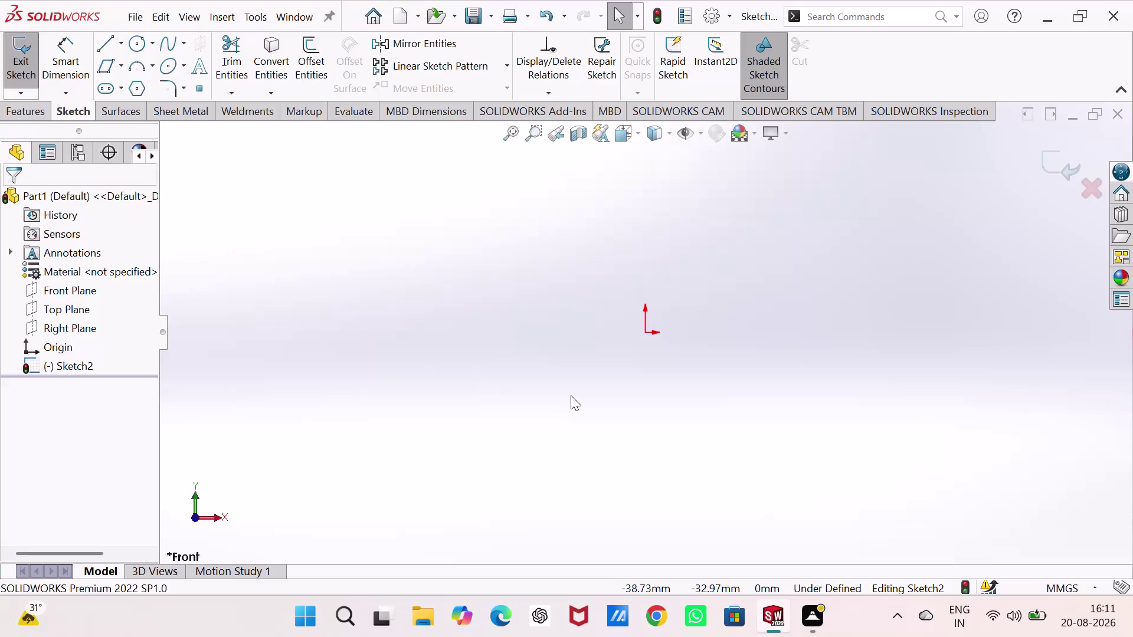
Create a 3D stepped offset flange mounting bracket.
Remove the earlier sketch's rectangles and lines from the part.
key(ctrl+z)
key(ctrl+z)
key(ctrl+z)
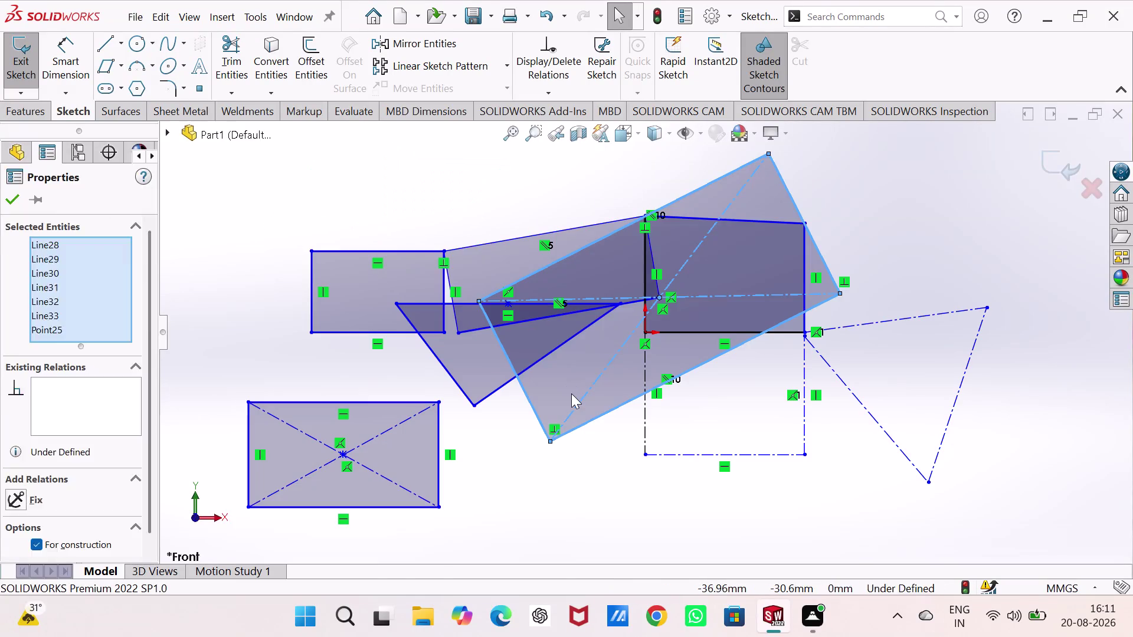
key(ctrl+z)
key(ctrl+z)
key(ctrl+z)
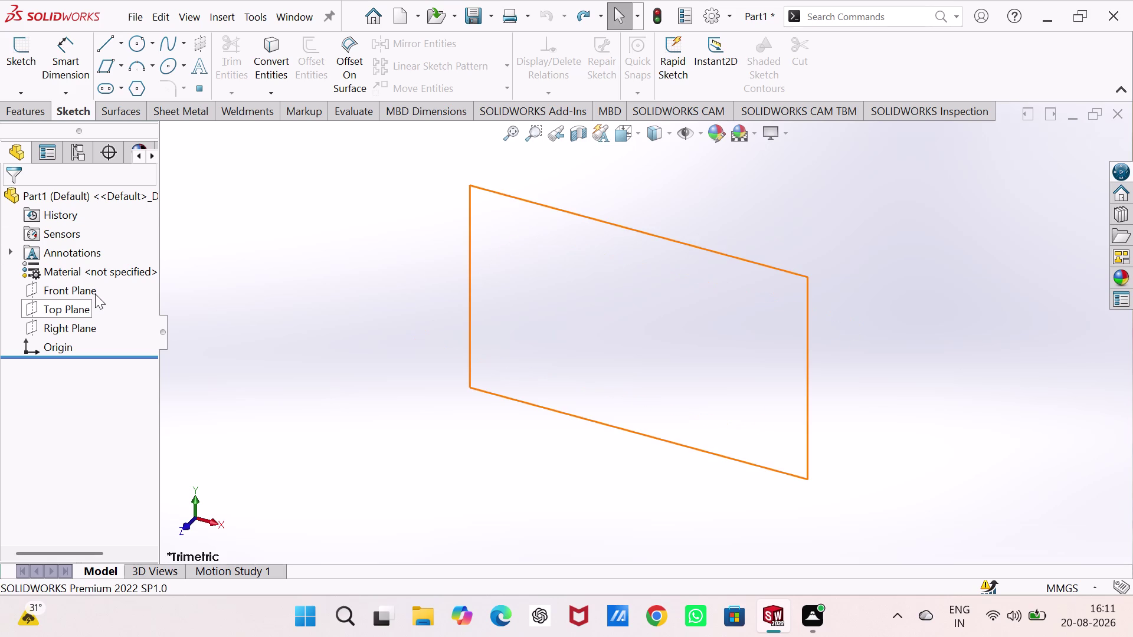
Create Sketch3 on the Right Plane and switch to straight-line drawing.
click(56, 323)
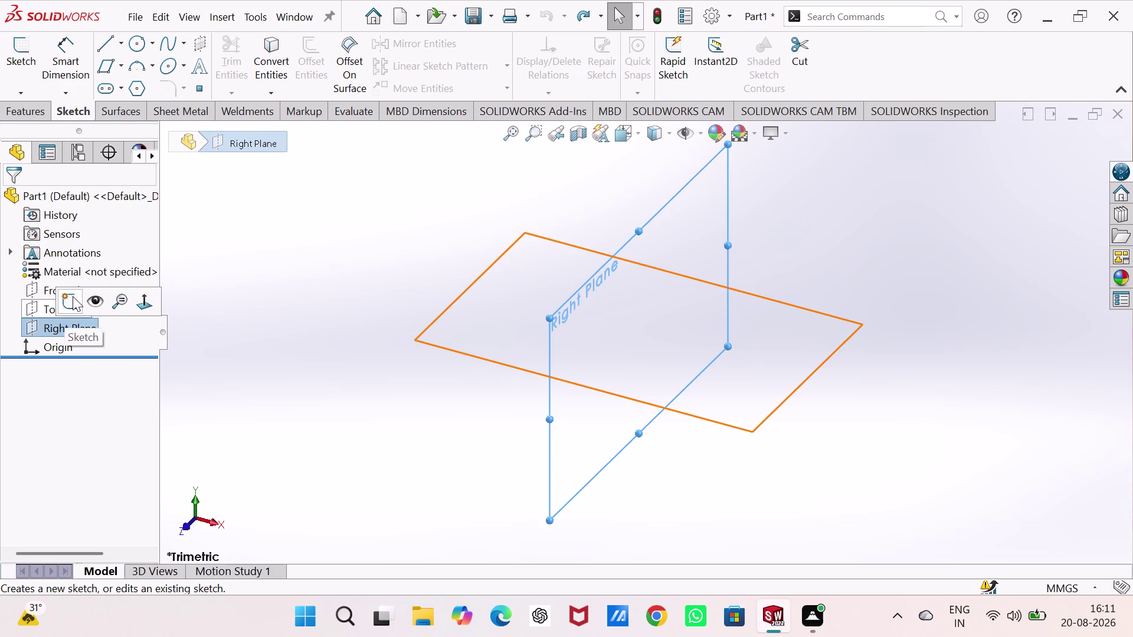
click(68, 304)
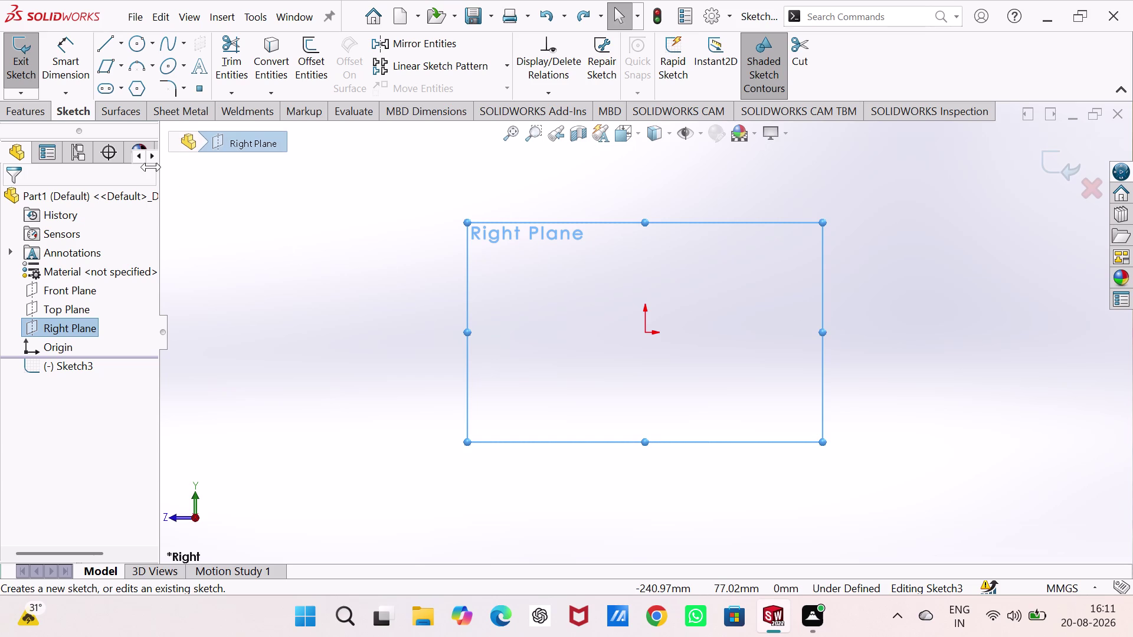
click(105, 40)
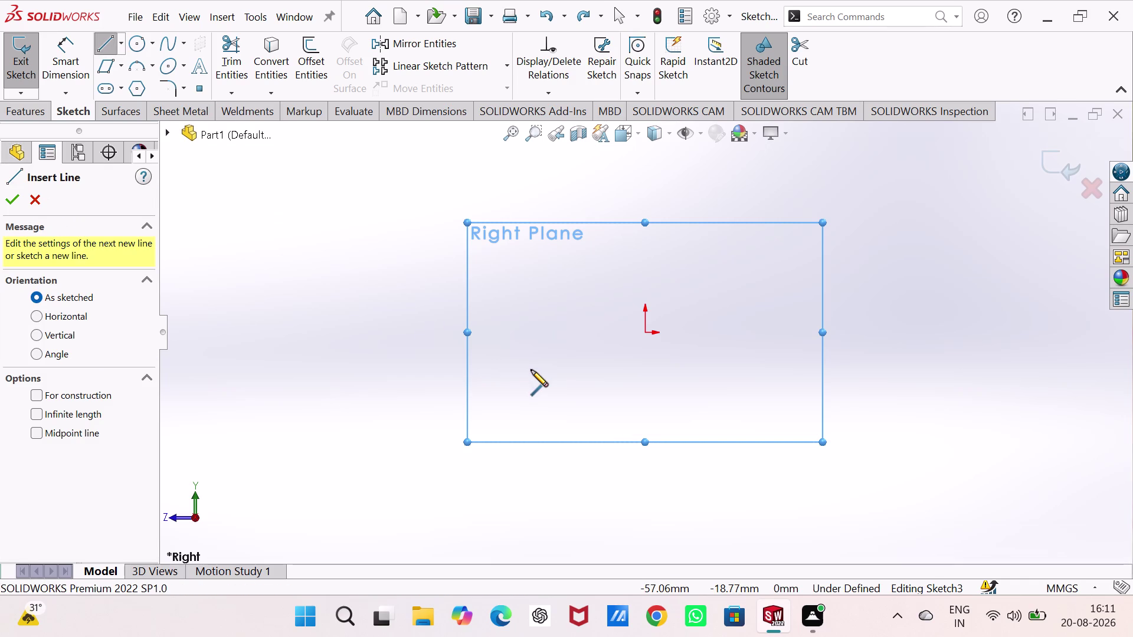
Draw the bottom edge, sloped edge, step, first rise, ledge and notch from the origin.
click(645, 330)
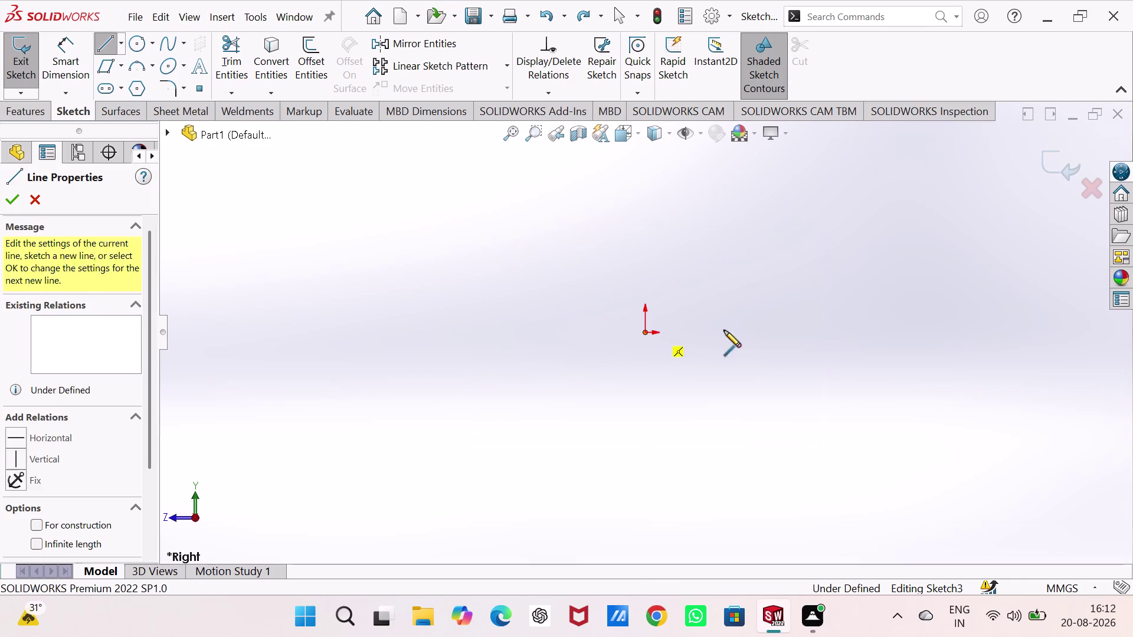
click(765, 330)
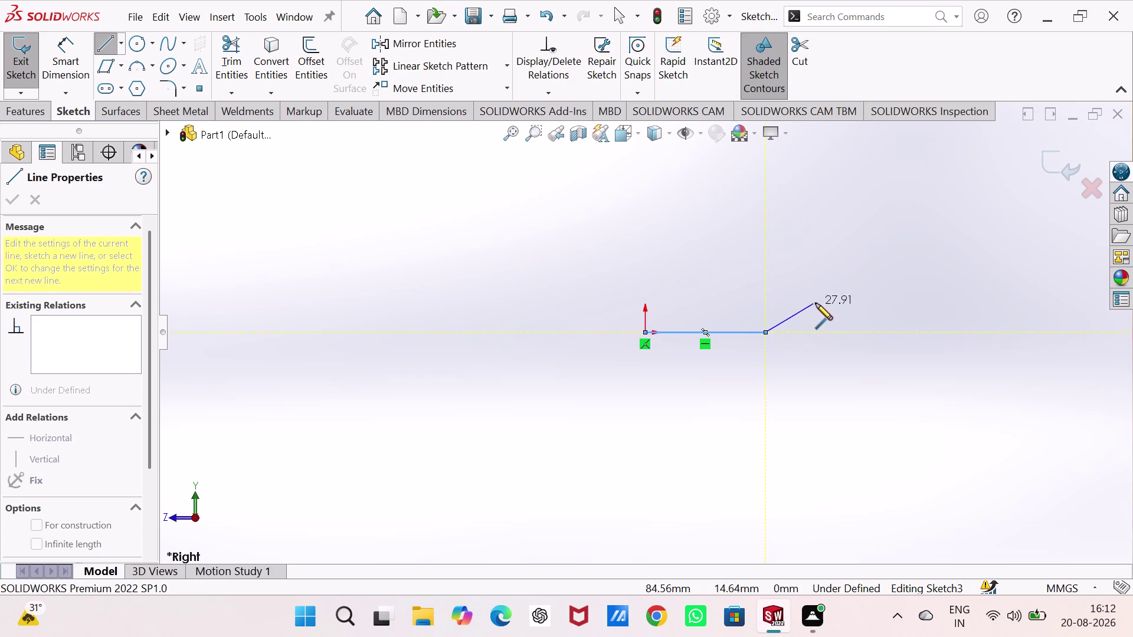
click(847, 300)
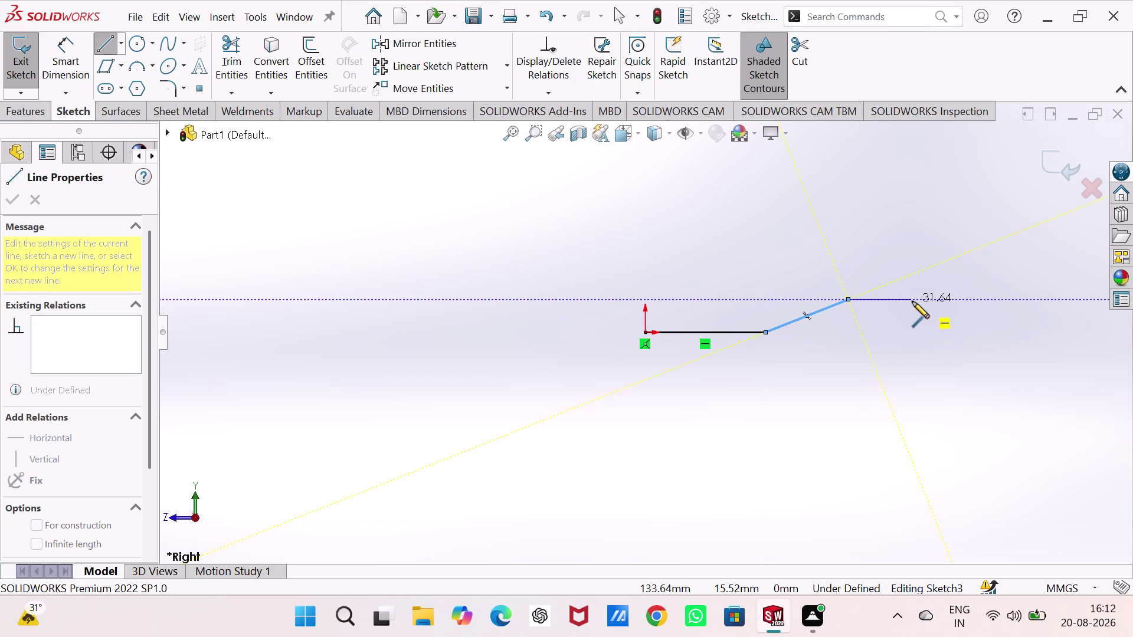
click(912, 302)
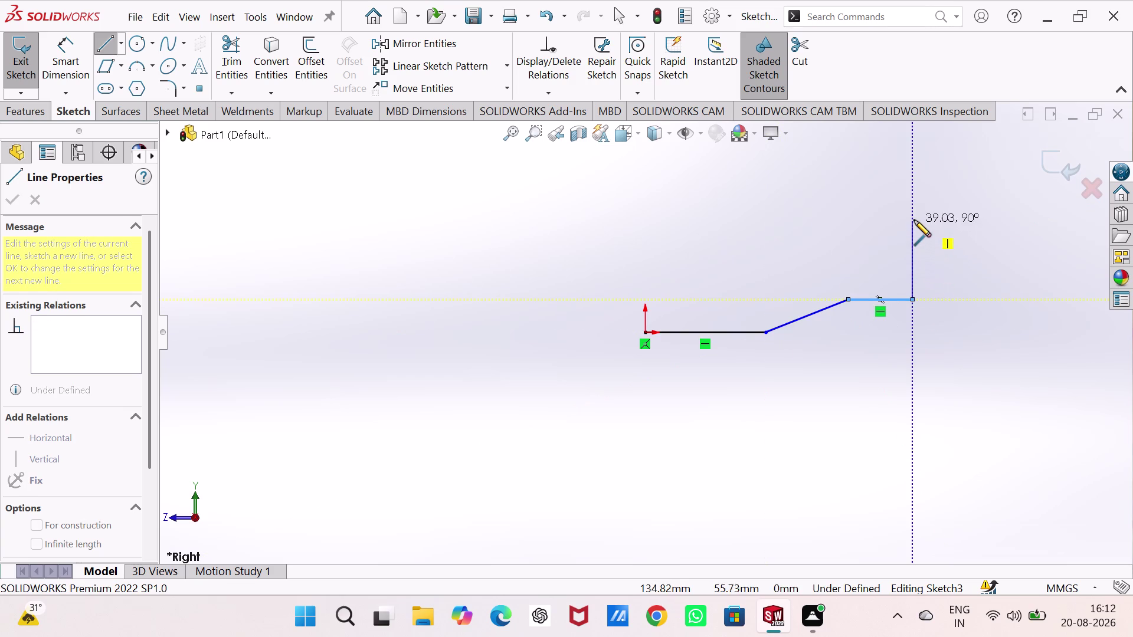
click(913, 220)
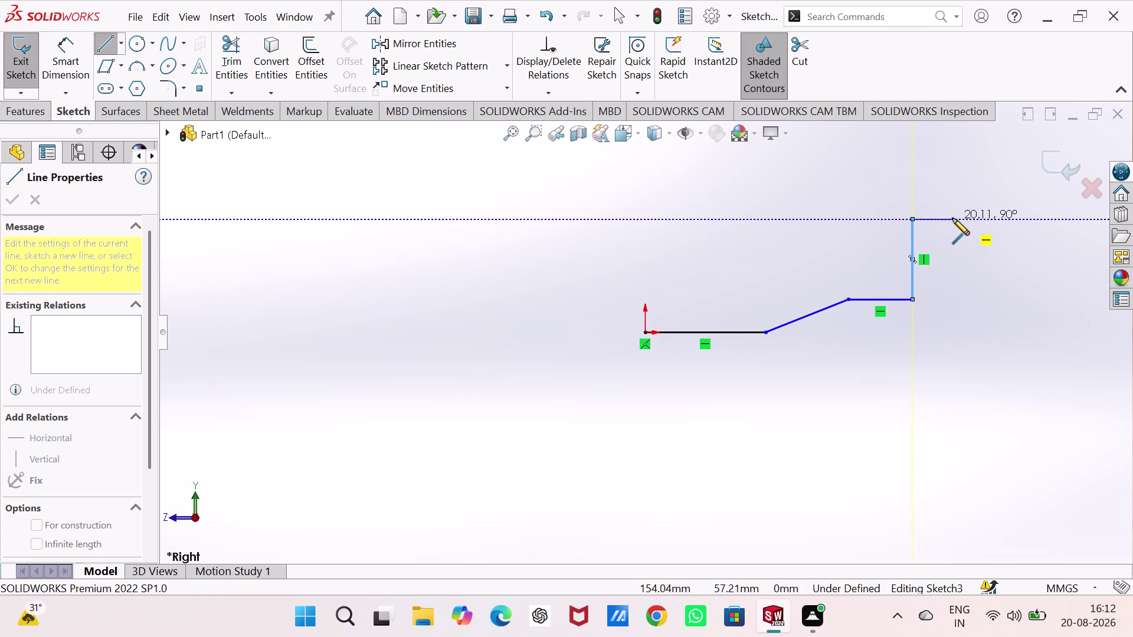
click(952, 219)
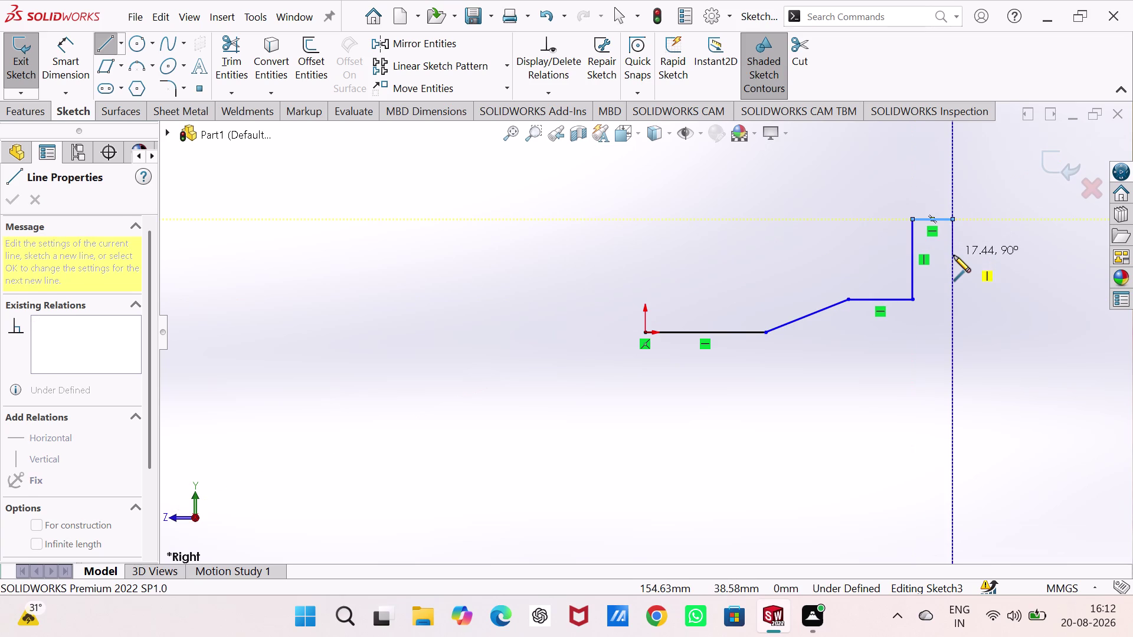
click(954, 256)
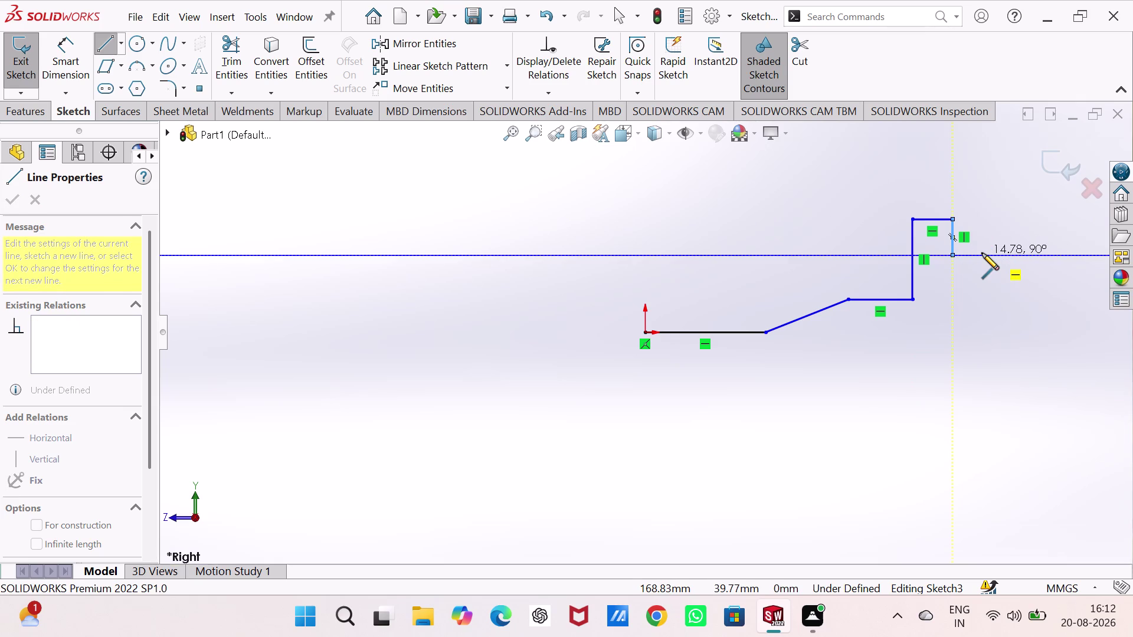
click(982, 253)
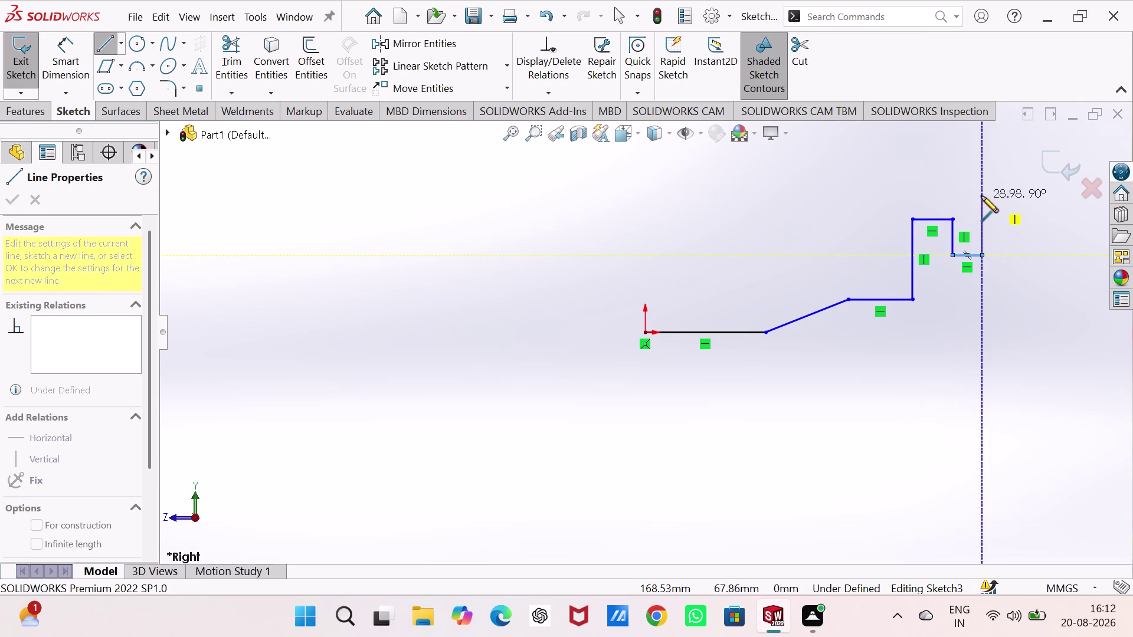
Draw the tall right edge, top edge, downward edge and middle edge, closing at the origin.
click(983, 143)
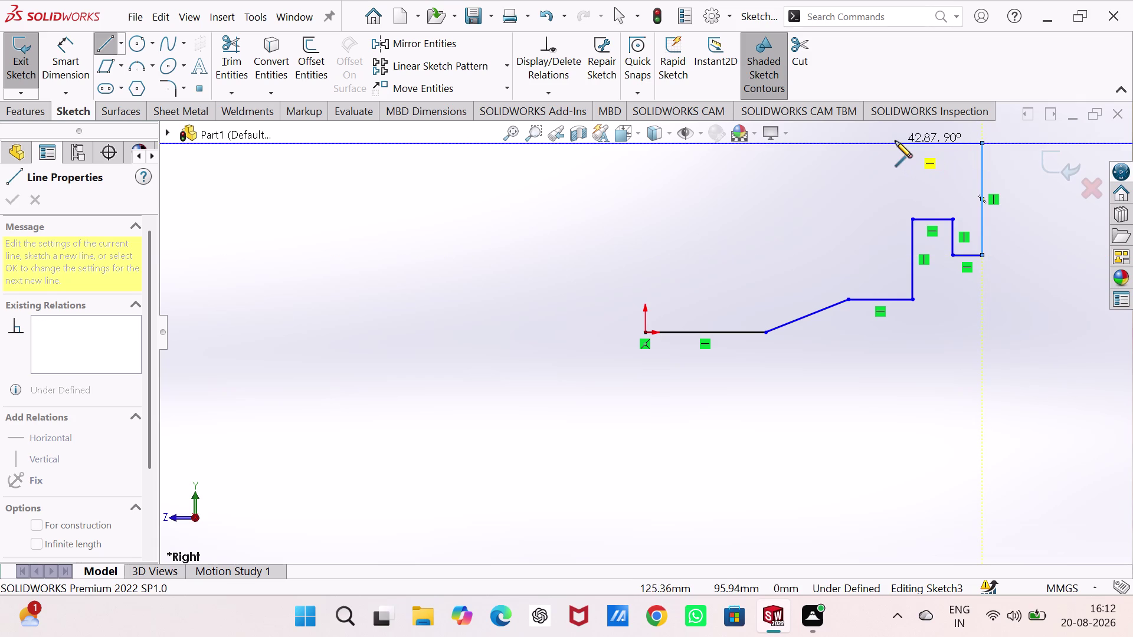
click(866, 141)
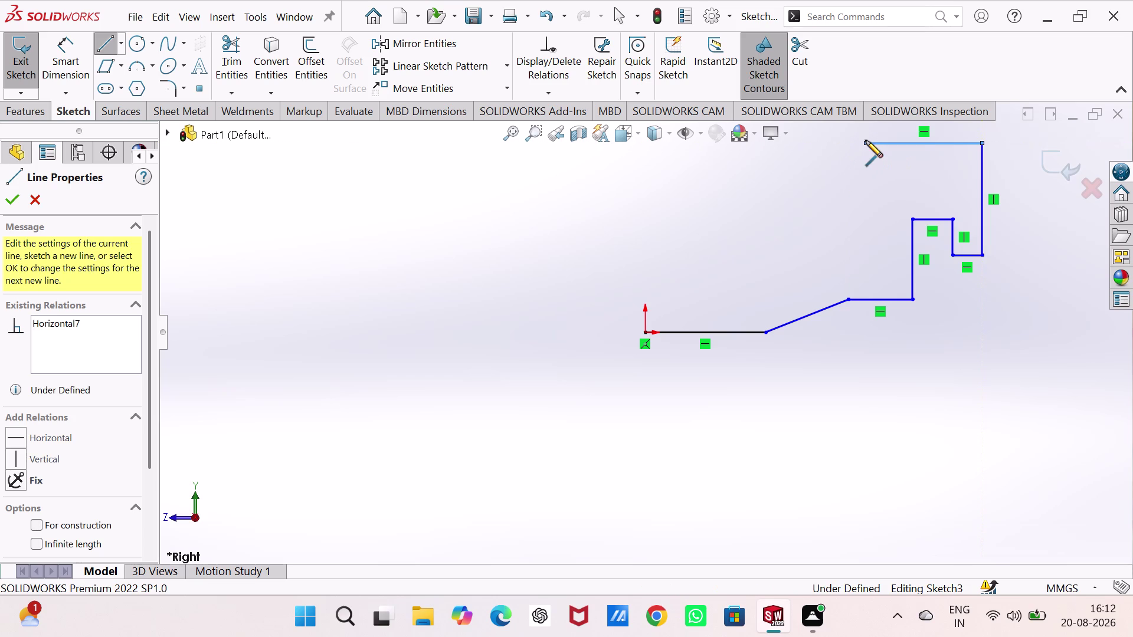
click(867, 243)
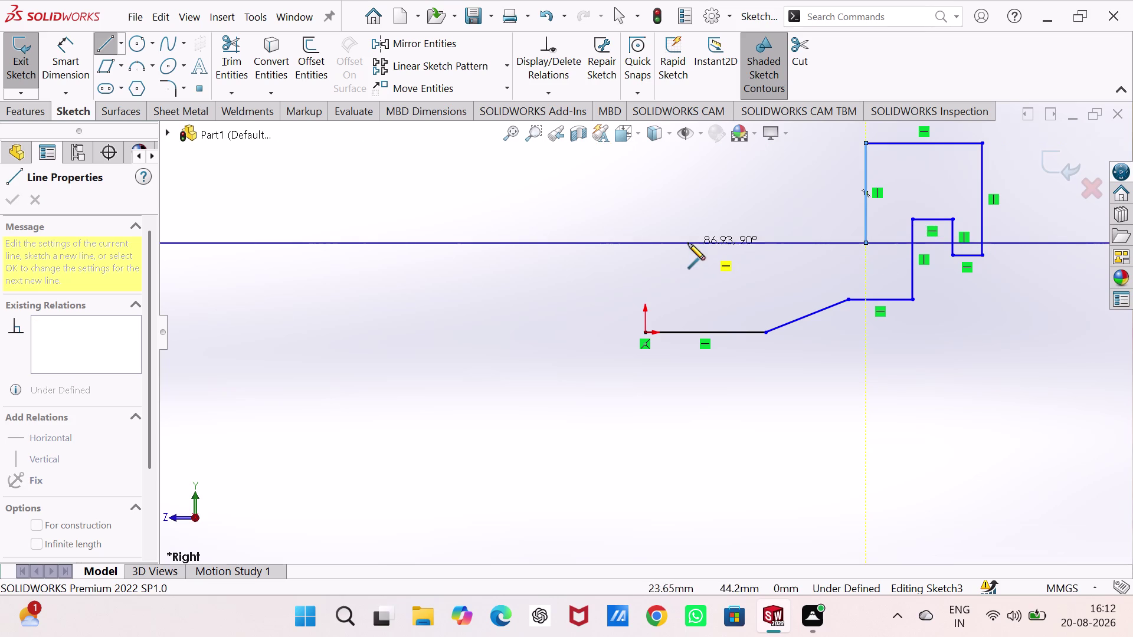
click(644, 242)
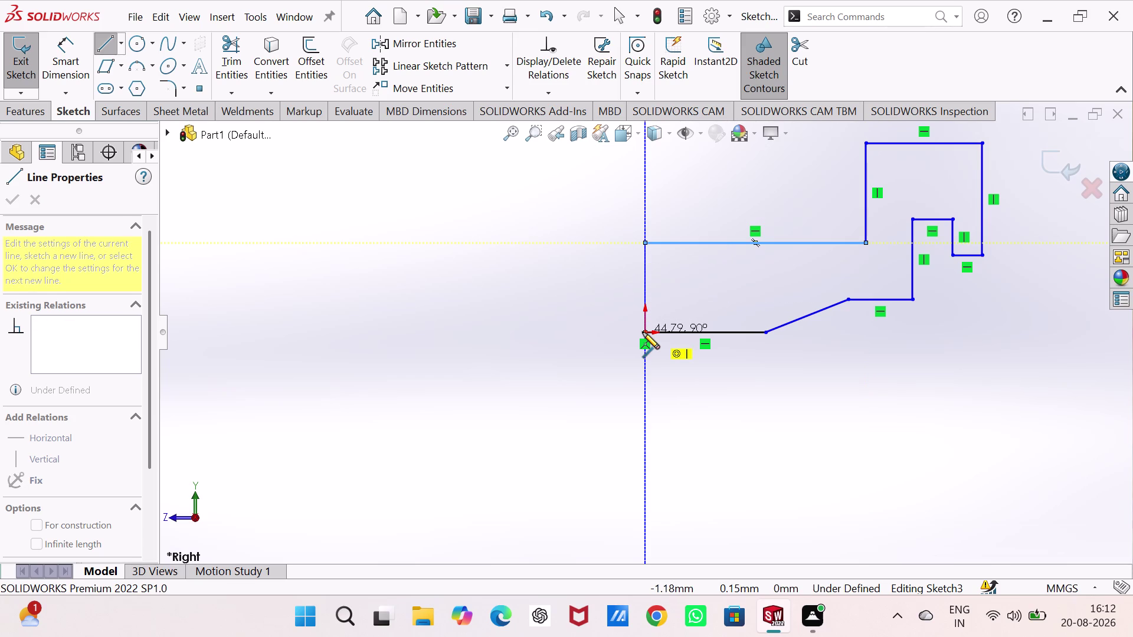
click(643, 332)
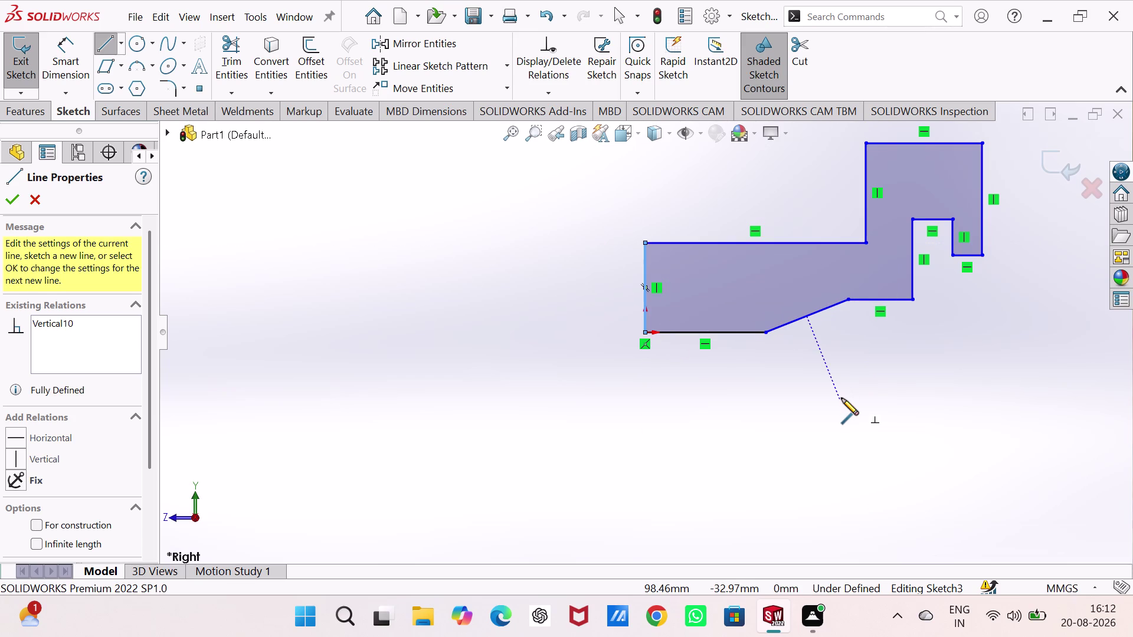
key(Escape)
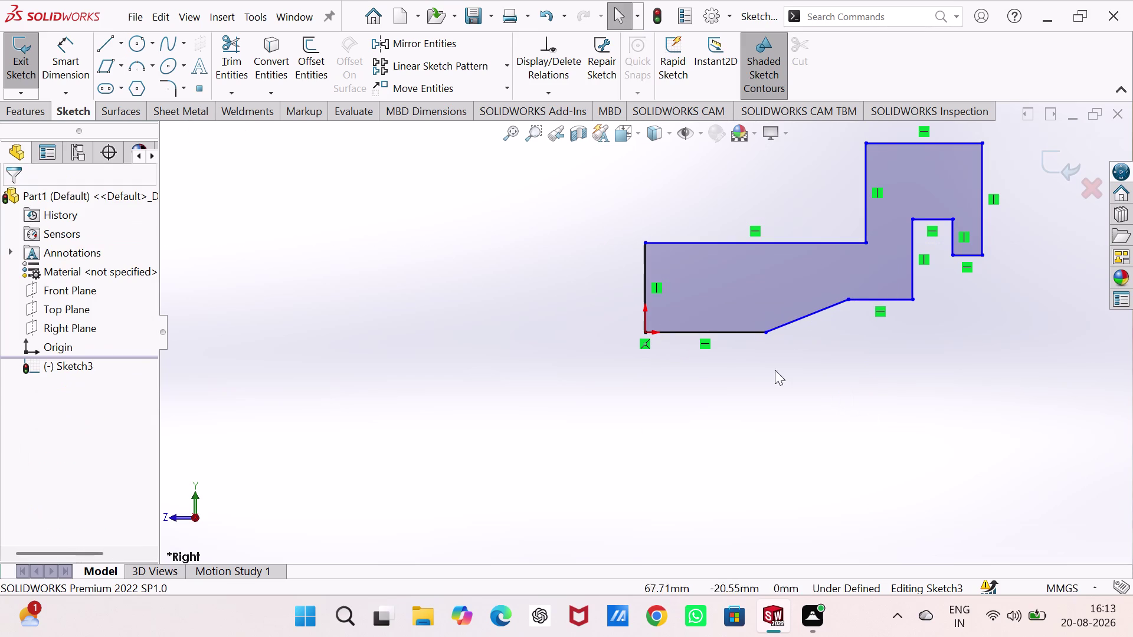
right_click(693, 330)
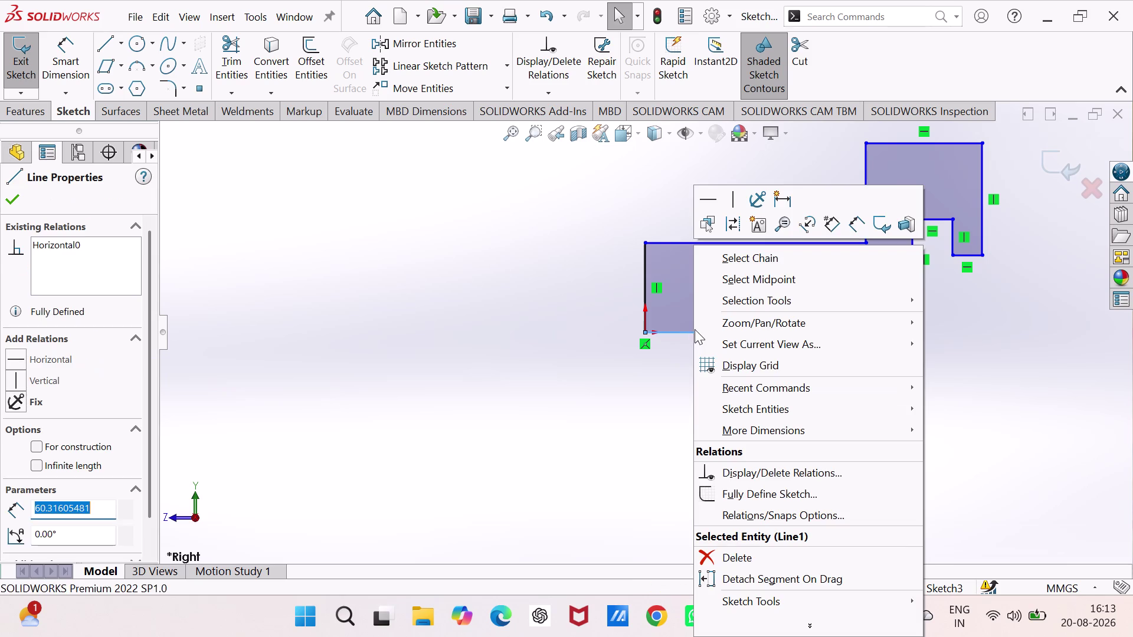
Dimension the bottom edge of the profile at 25 mm.
key(Escape)
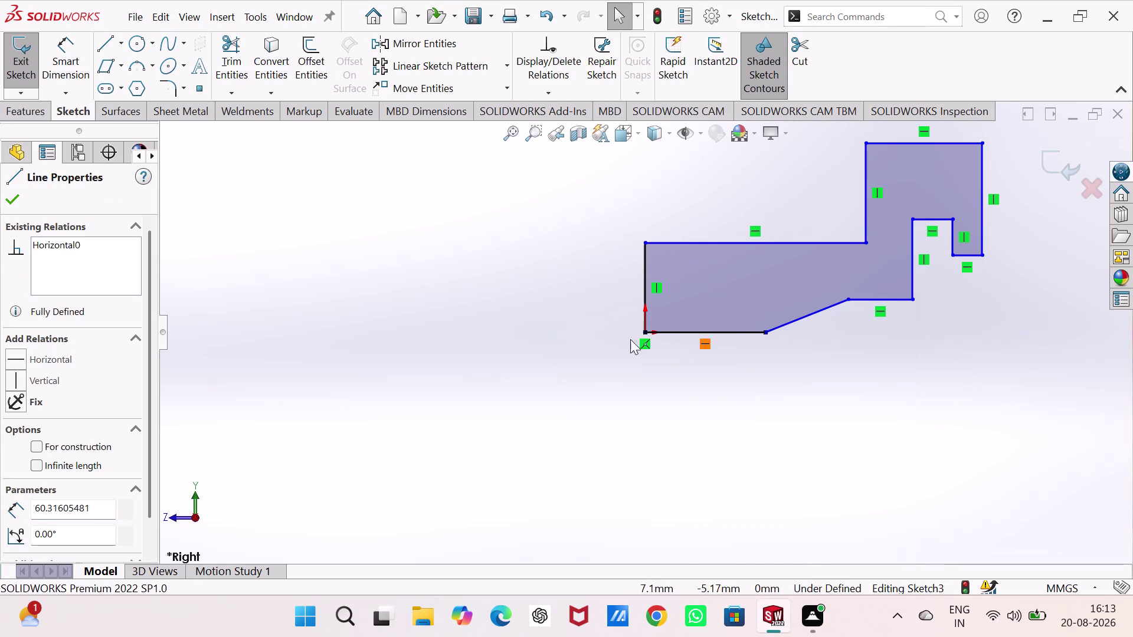
right_click(420, 309)
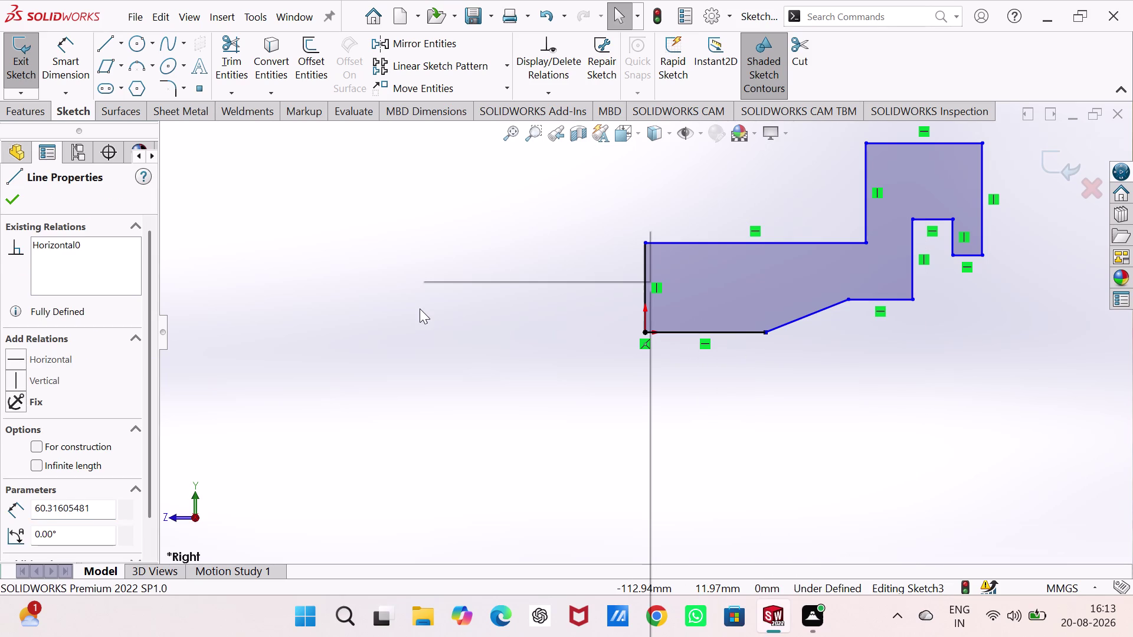
key(Escape)
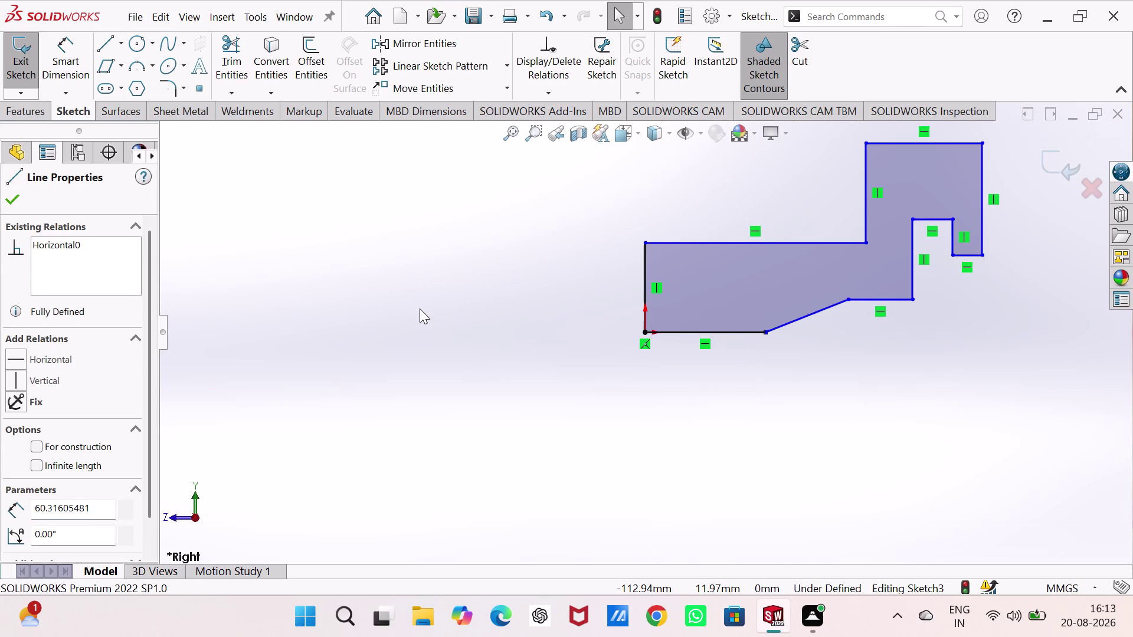
right_drag(420, 309, 428, 190)
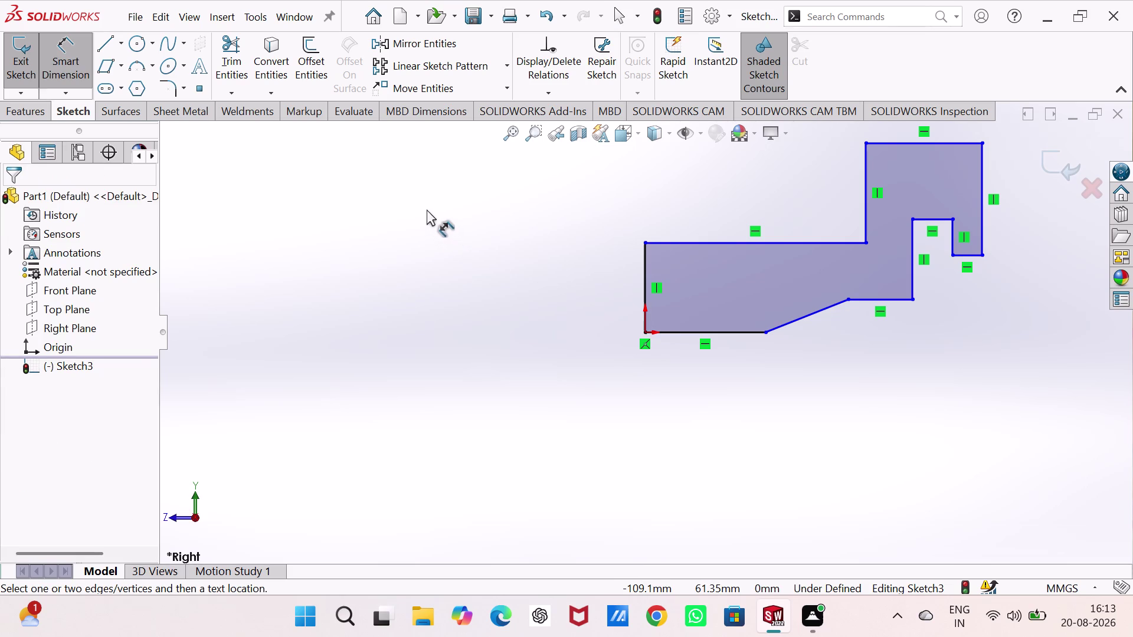
click(680, 330)
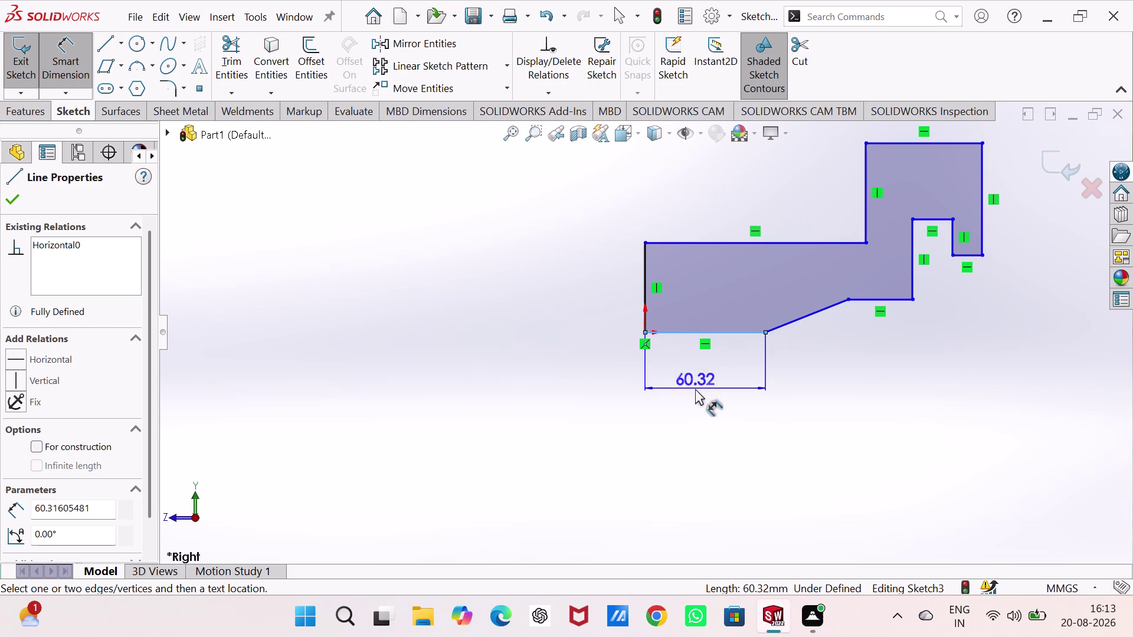
click(695, 389)
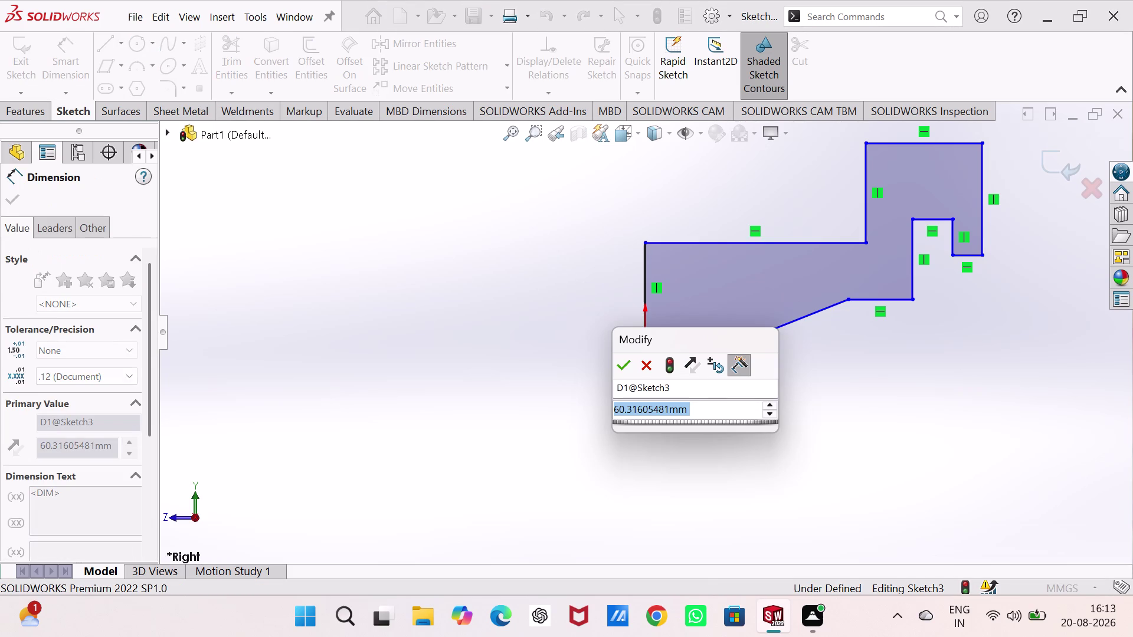
scroll(right, 3)
key(2)
key(5)
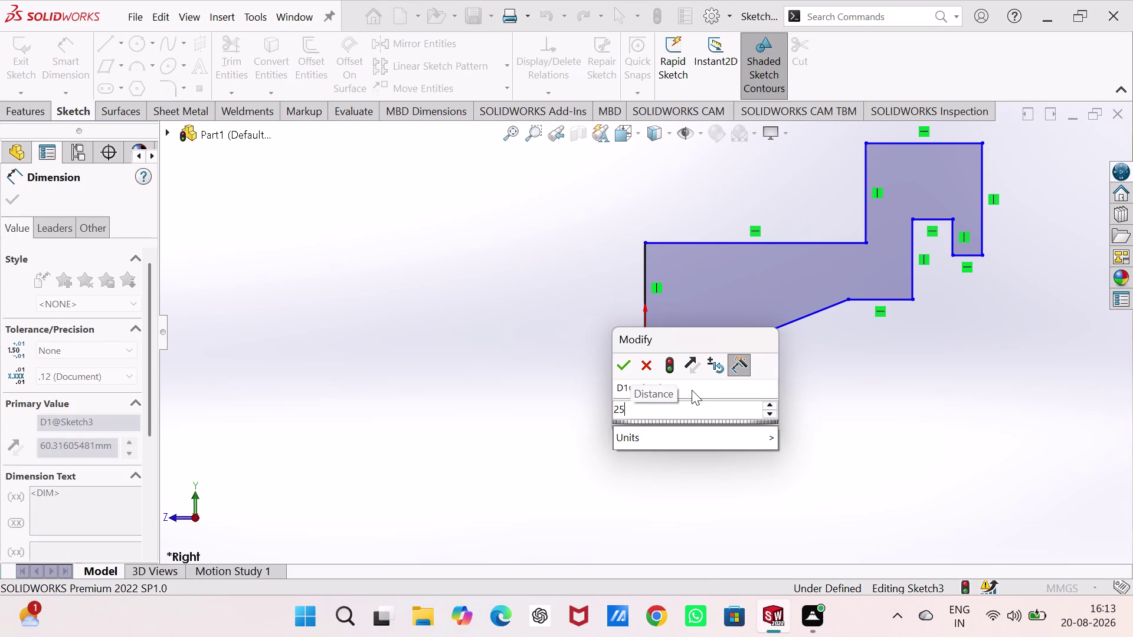
key(Return)
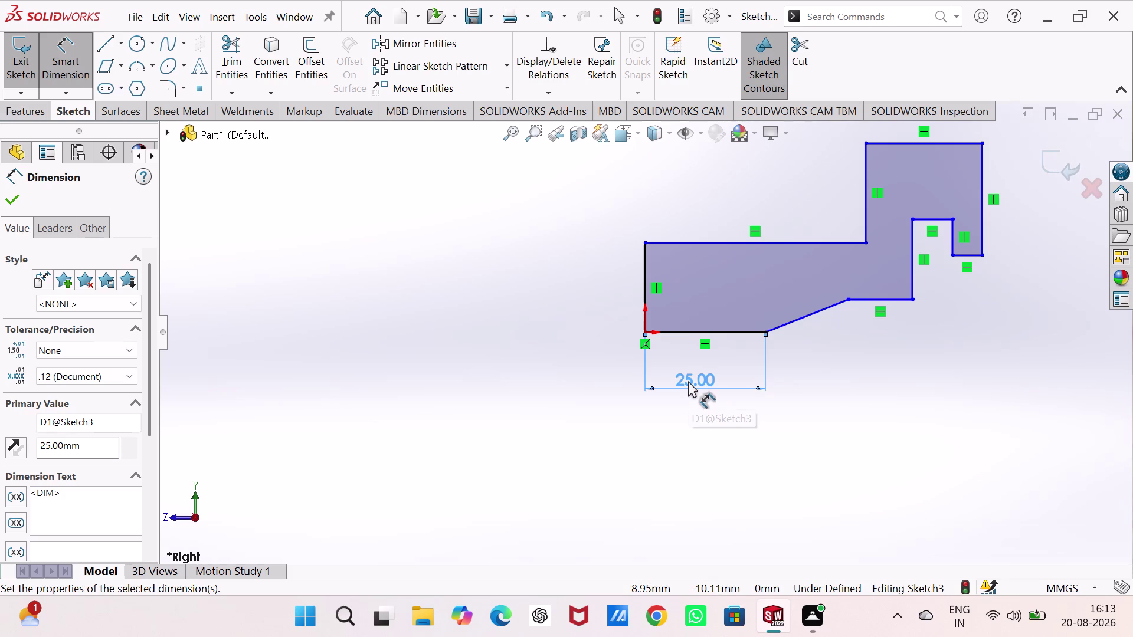
Correct the bottom edge dimension to 24 mm and drag the sloped edge's endpoint.
double_click(688, 381)
text(24)
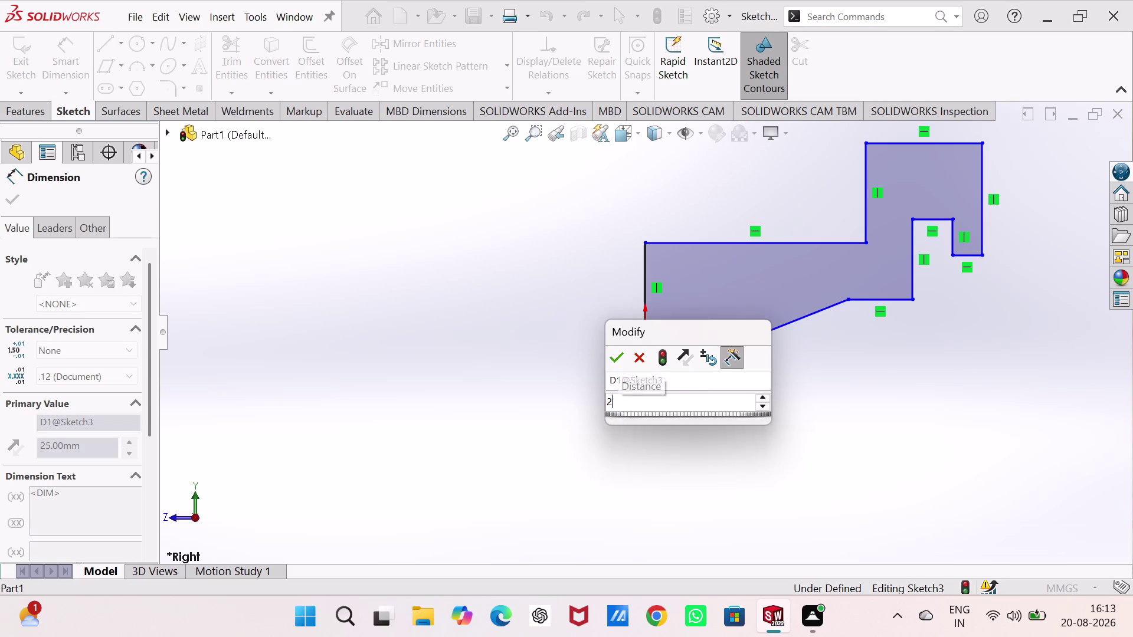
key(Return)
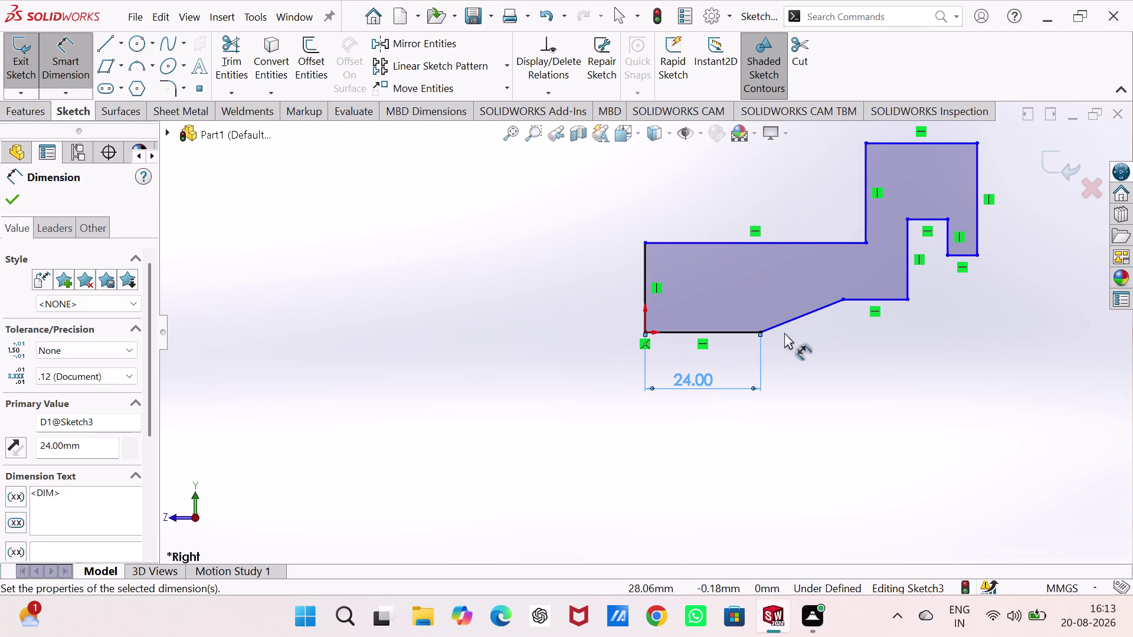
click(803, 314)
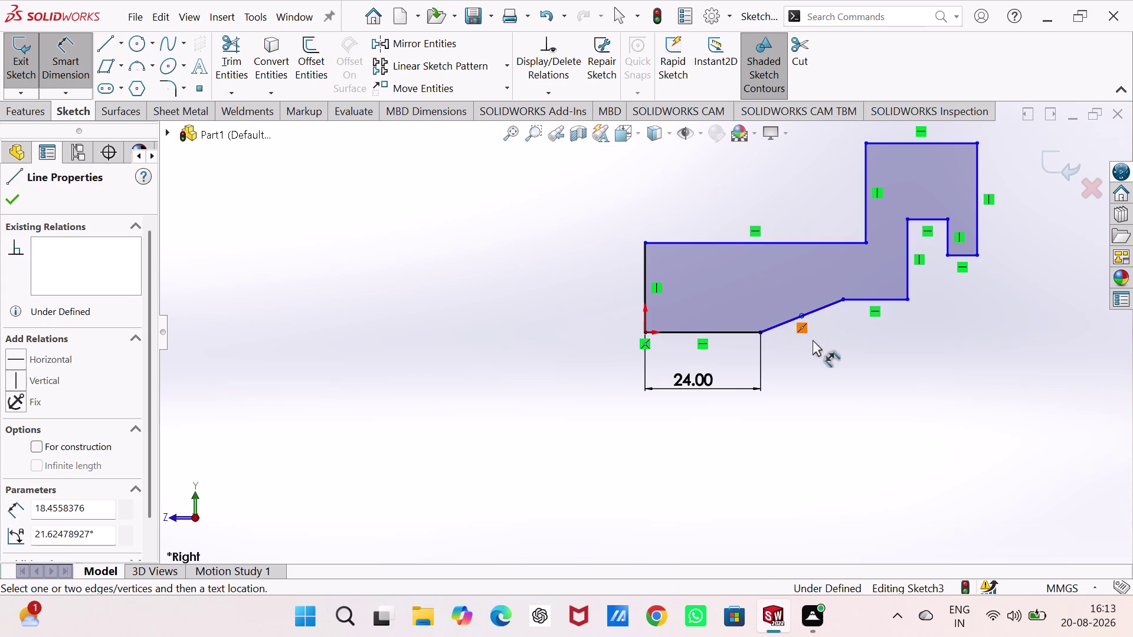
key(Escape)
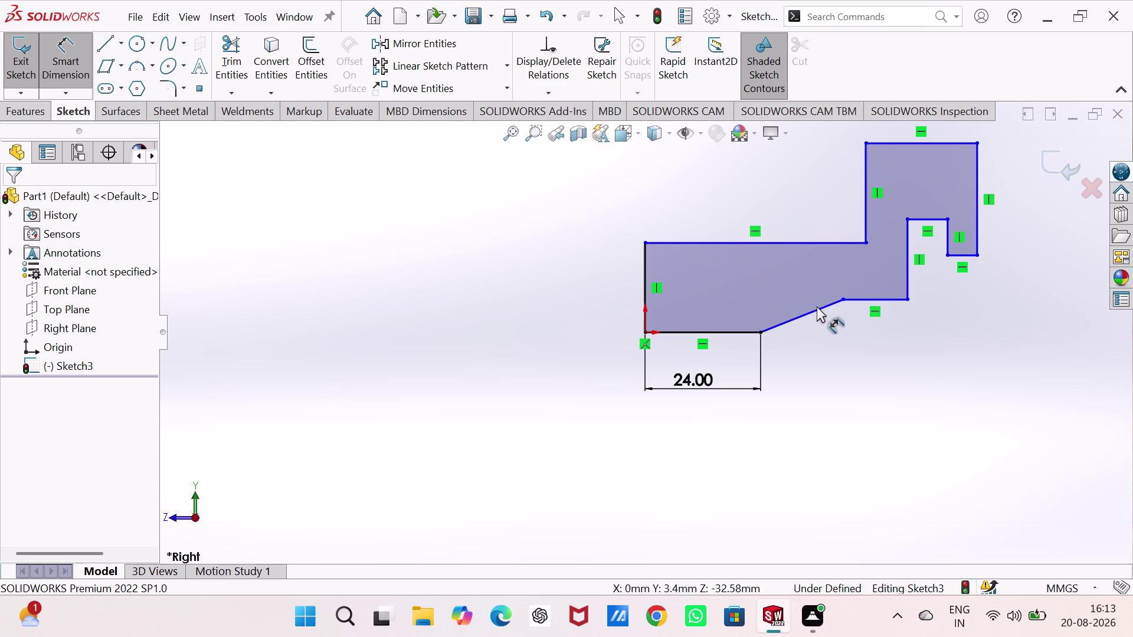
drag(817, 306, 868, 303)
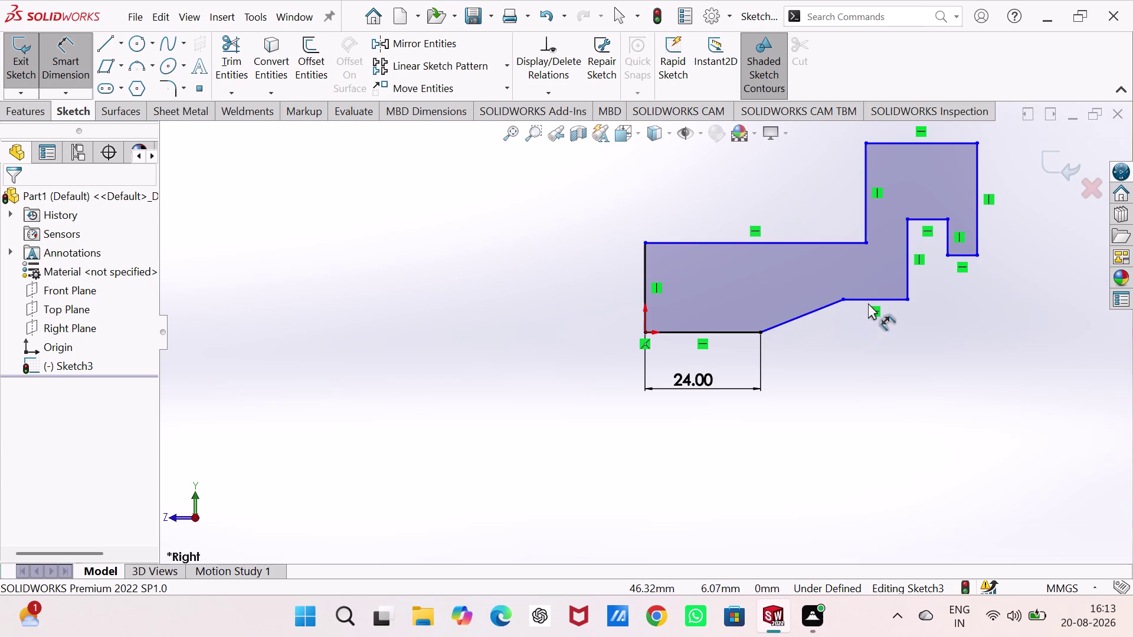
Dimension the angle between the sloped edge and the short horizontal step as 164°.
drag(868, 303, 868, 295)
click(815, 309)
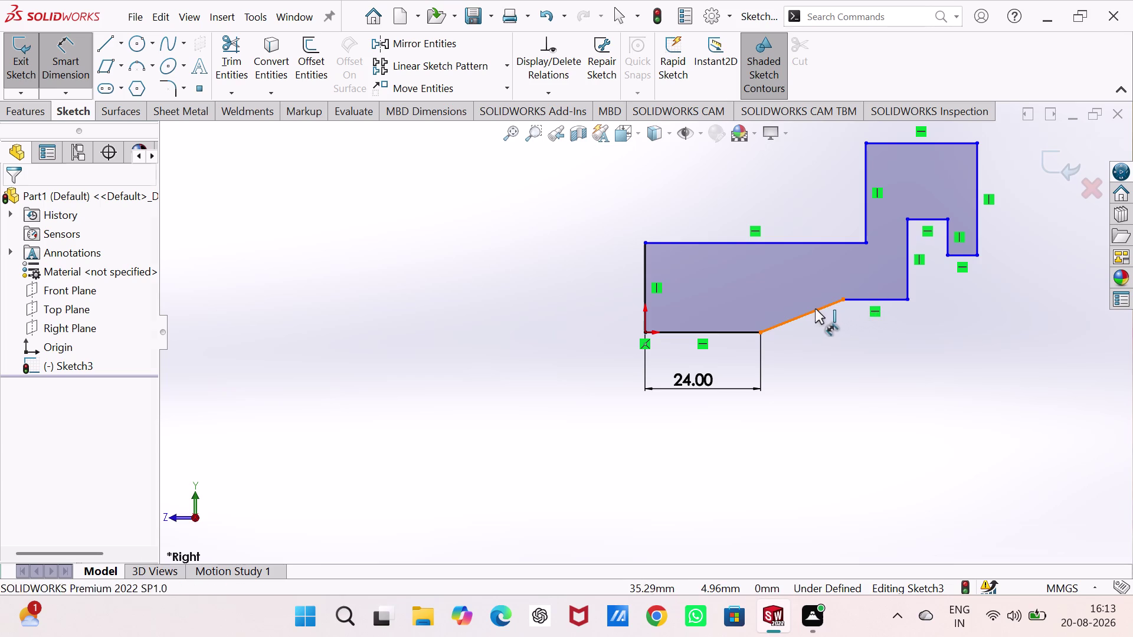
click(861, 299)
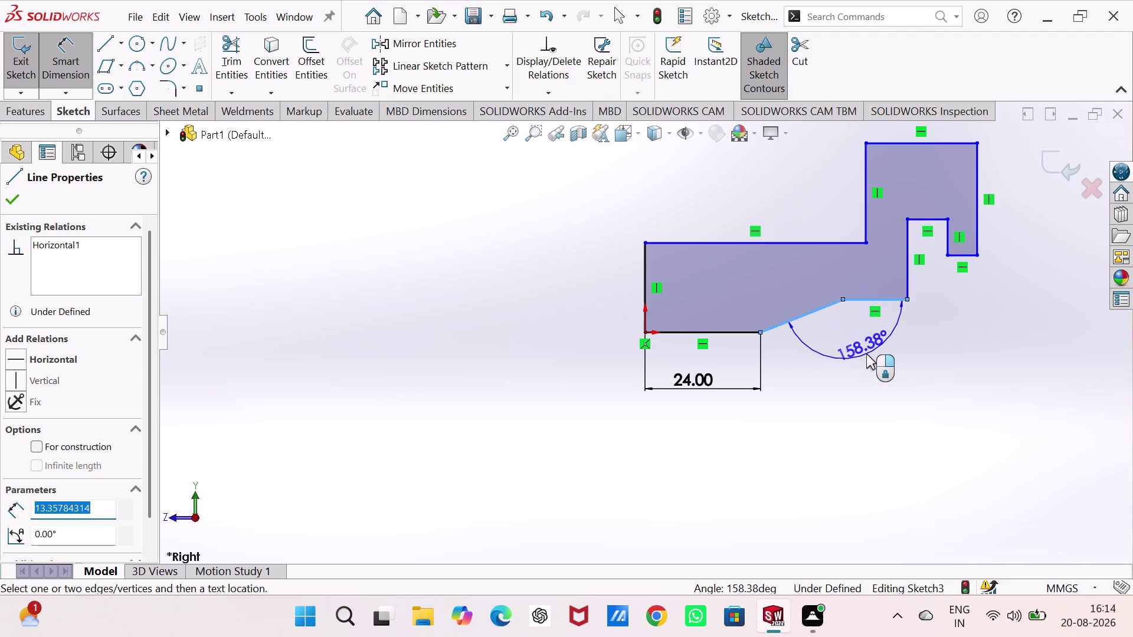
click(866, 354)
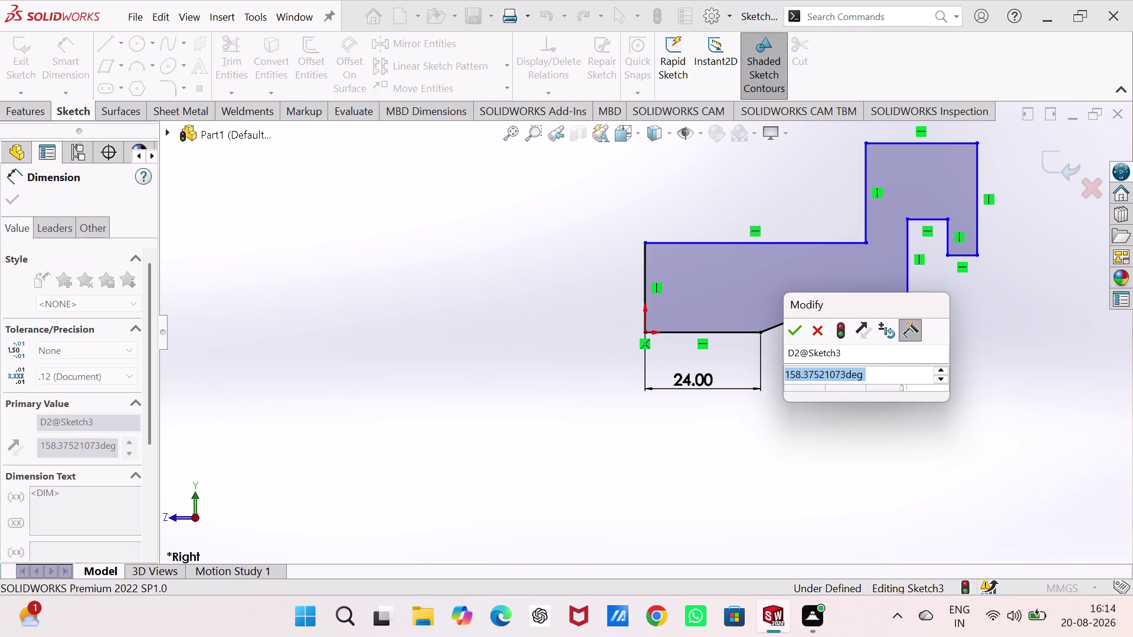
key(1)
key(6)
key(4)
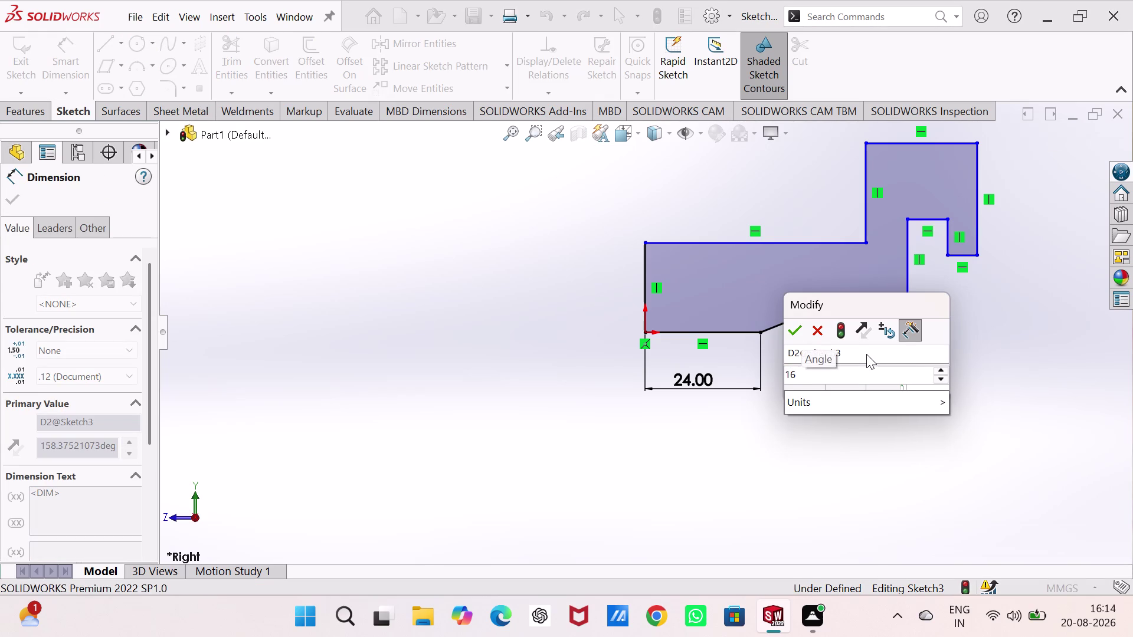
key(Return)
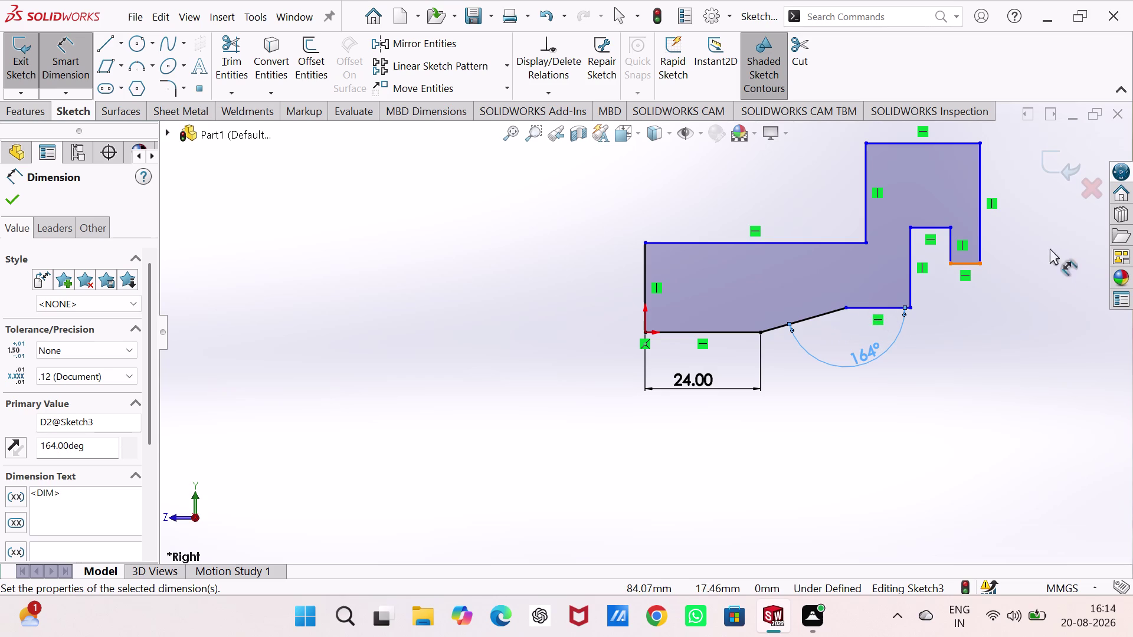
click(911, 267)
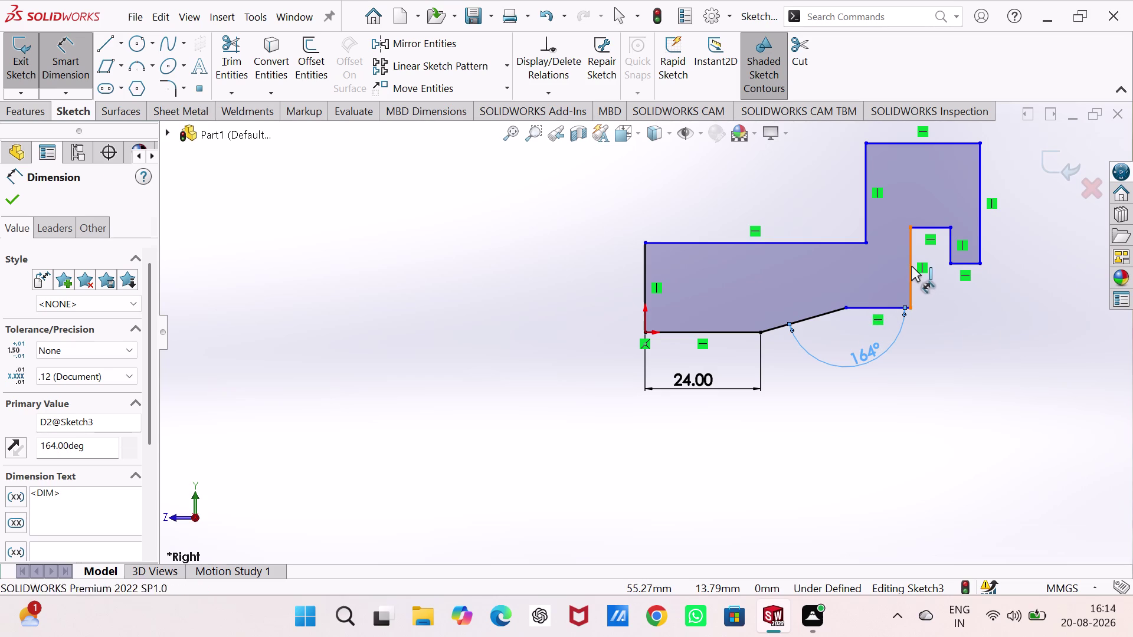
Dimension the notch with a 9 mm width and a 6 mm height.
click(948, 244)
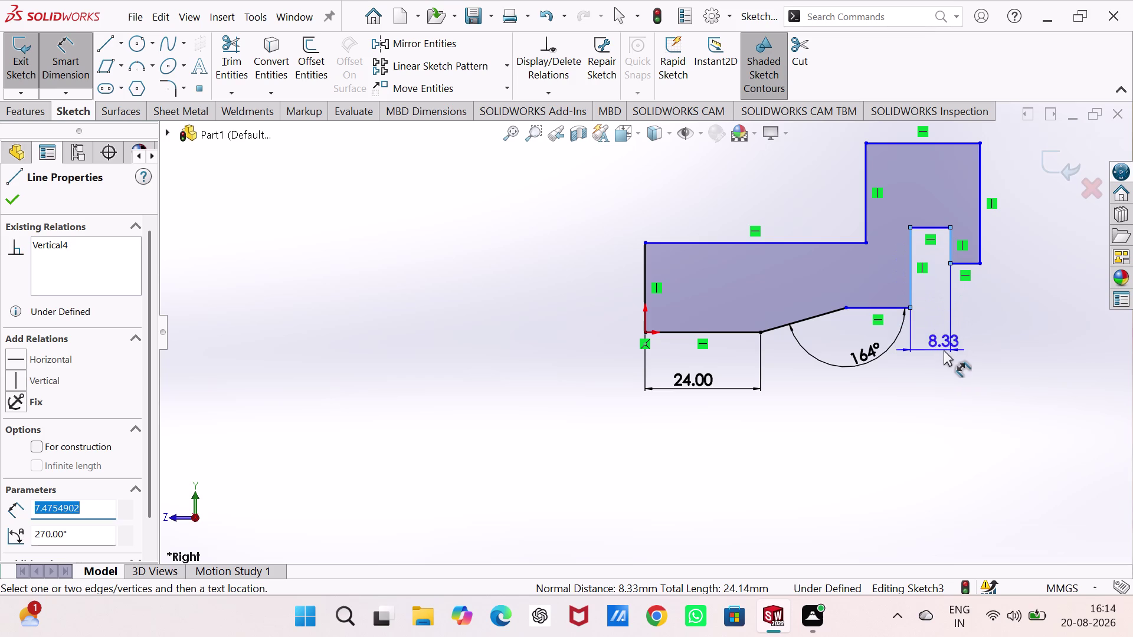
click(943, 350)
key(9)
key(Return)
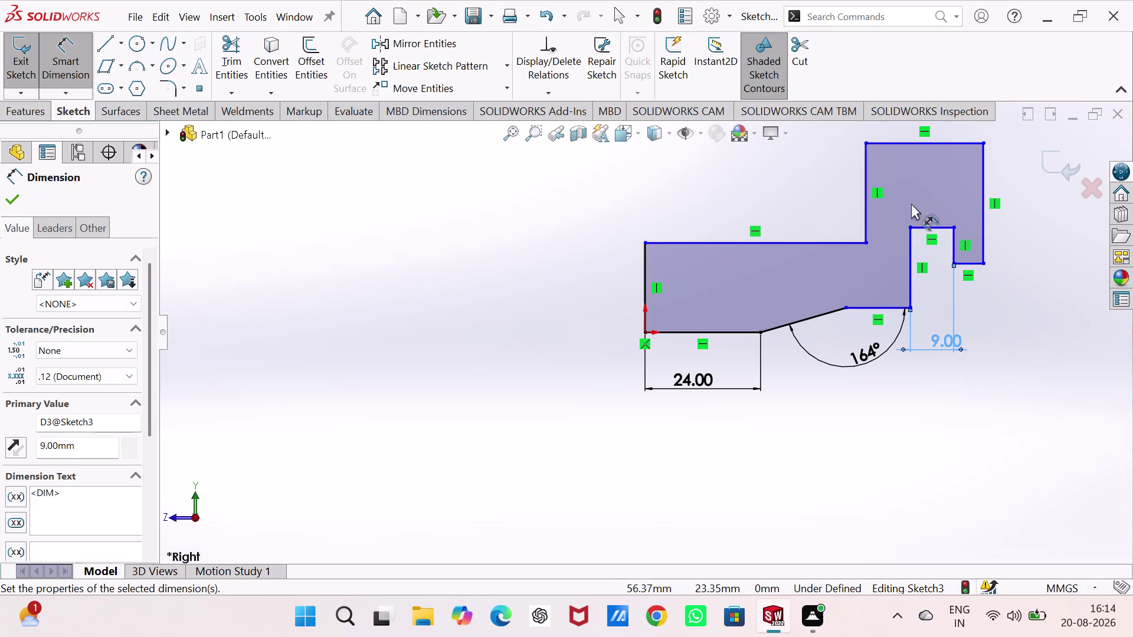
click(968, 261)
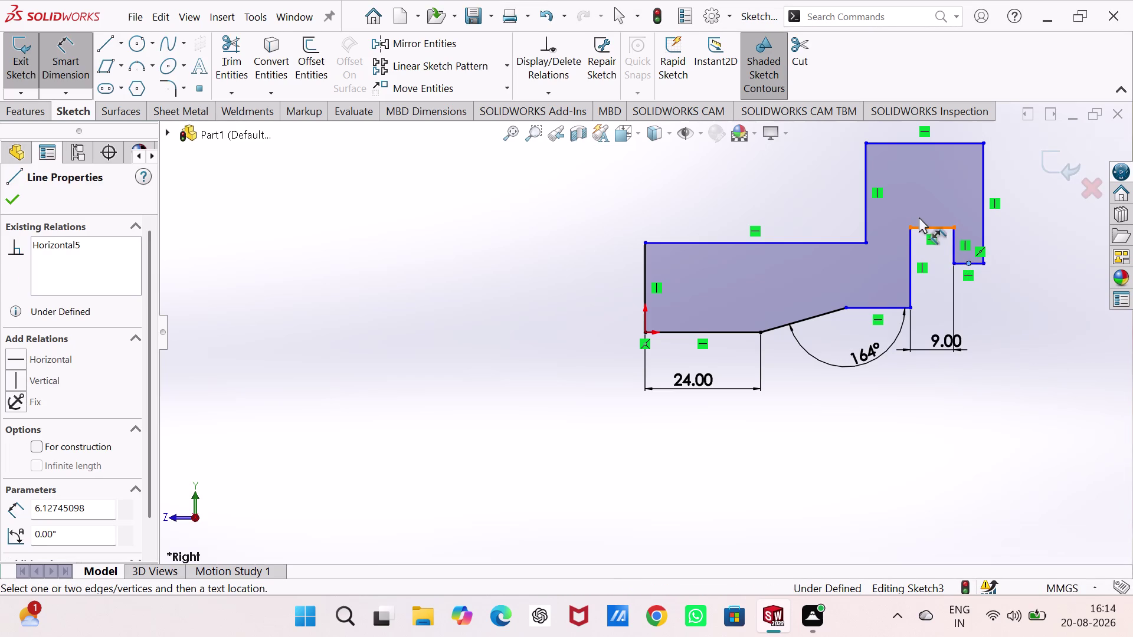
click(925, 227)
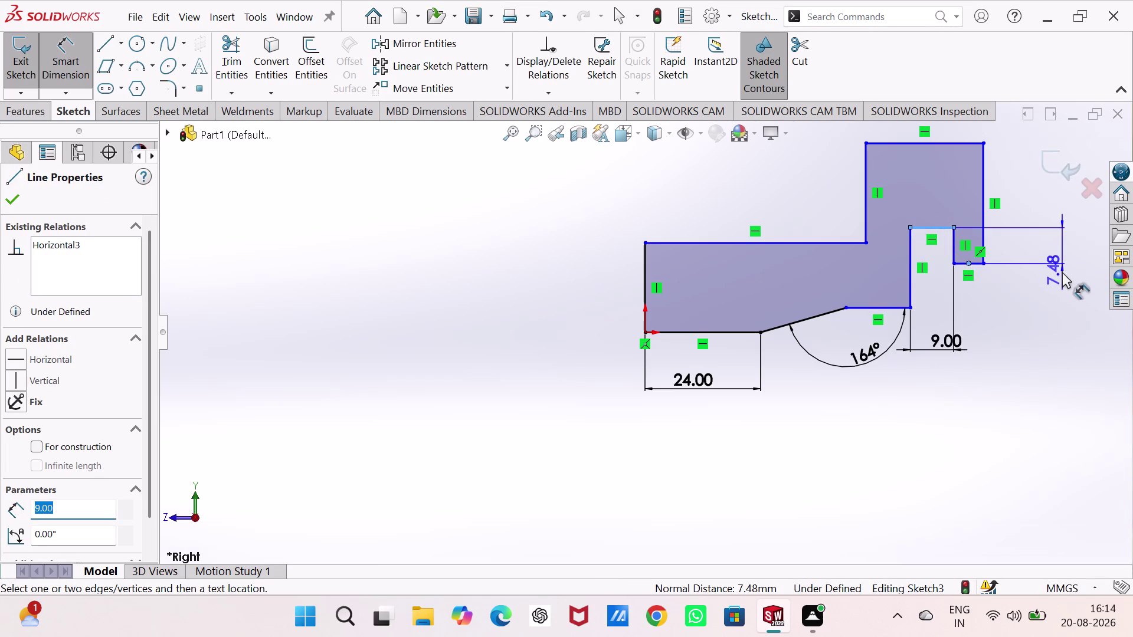
click(1059, 258)
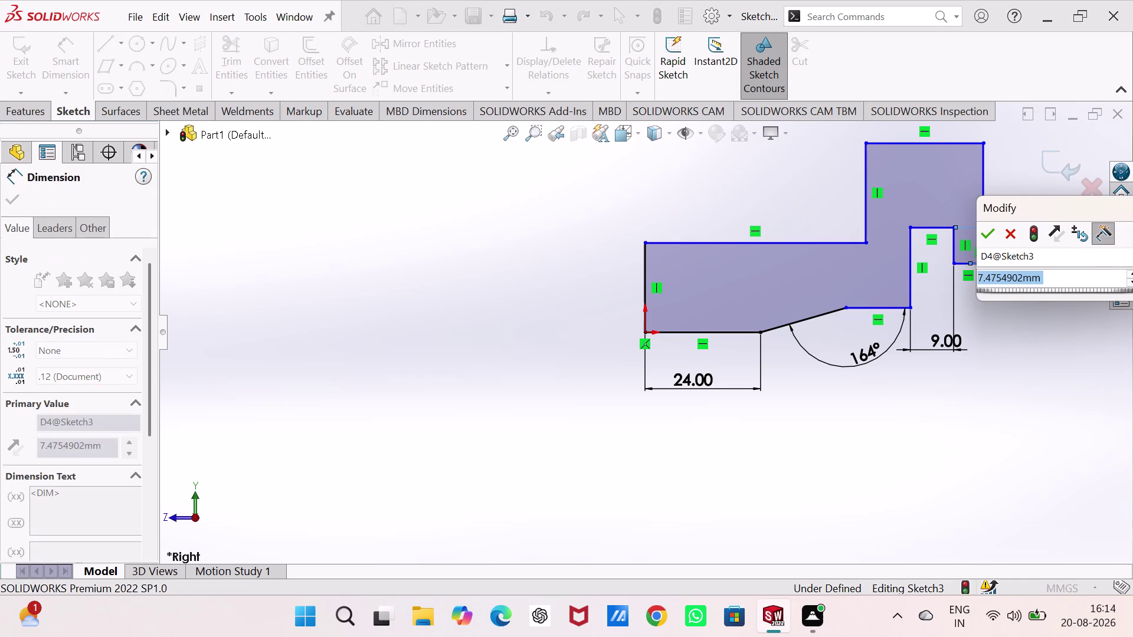
key(6)
key(Return)
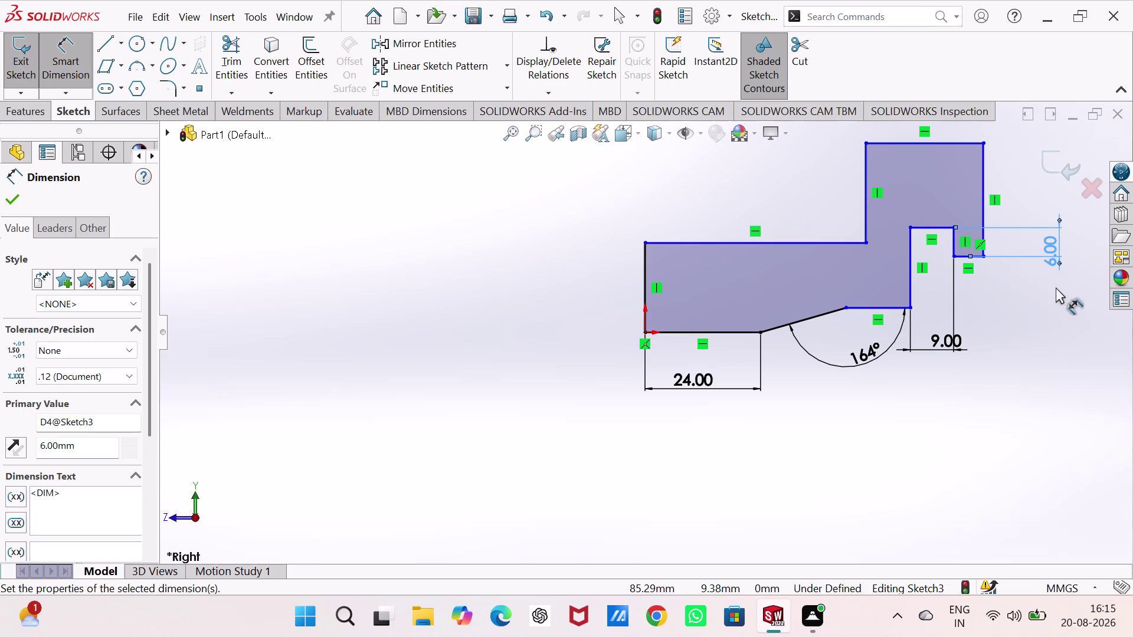
Set the top width of the tall upright to 22.5 mm.
scroll(up, 3)
scroll(down, 3)
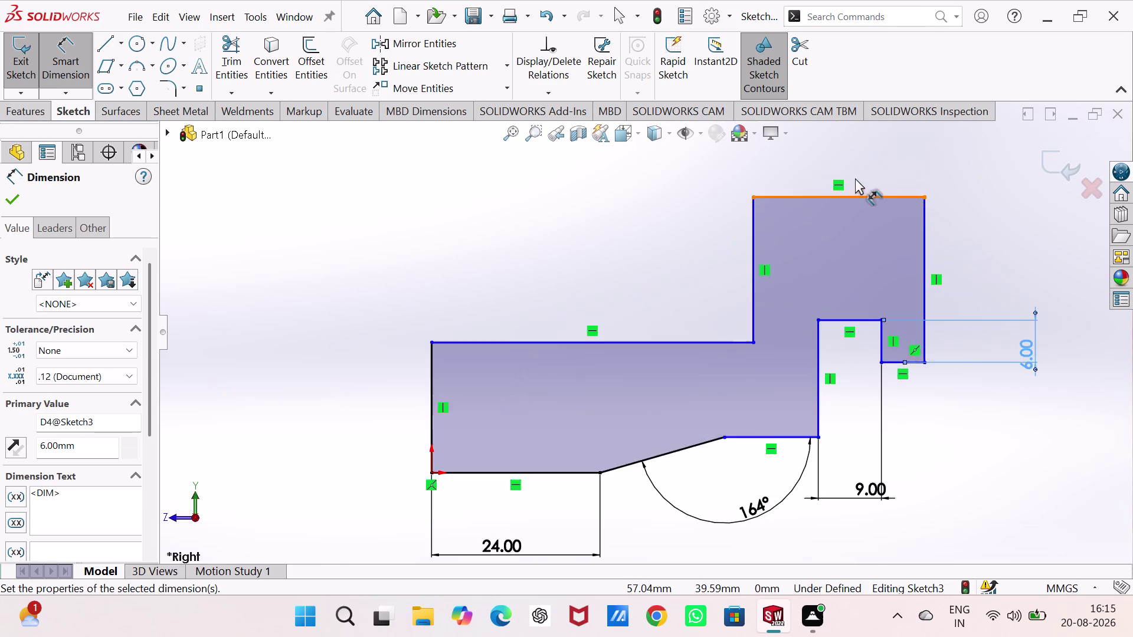
click(847, 209)
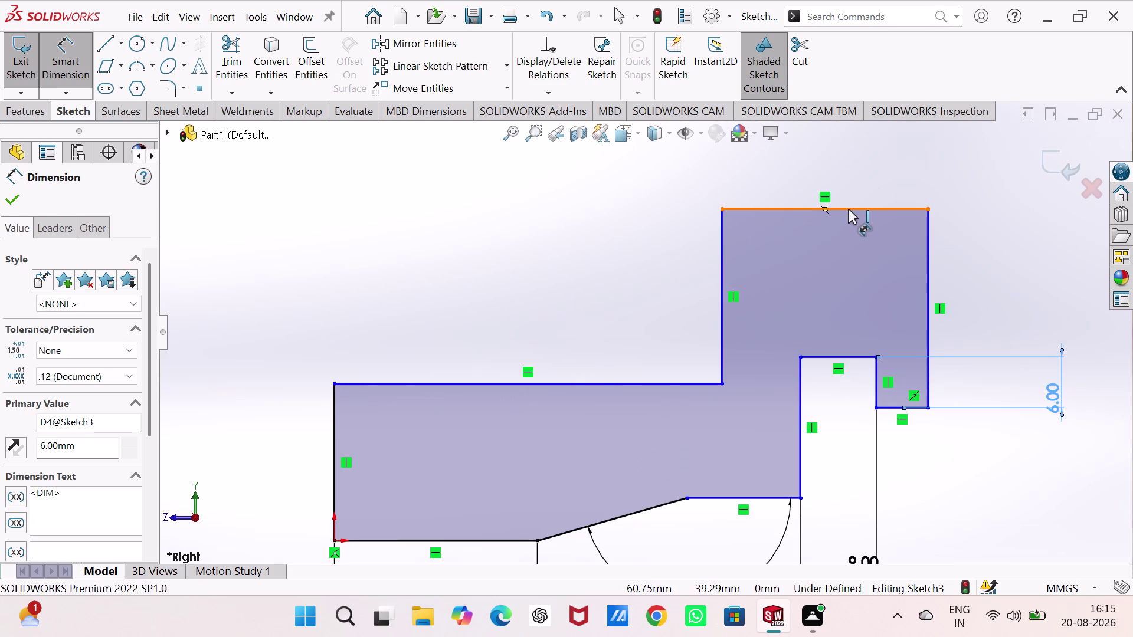
click(838, 176)
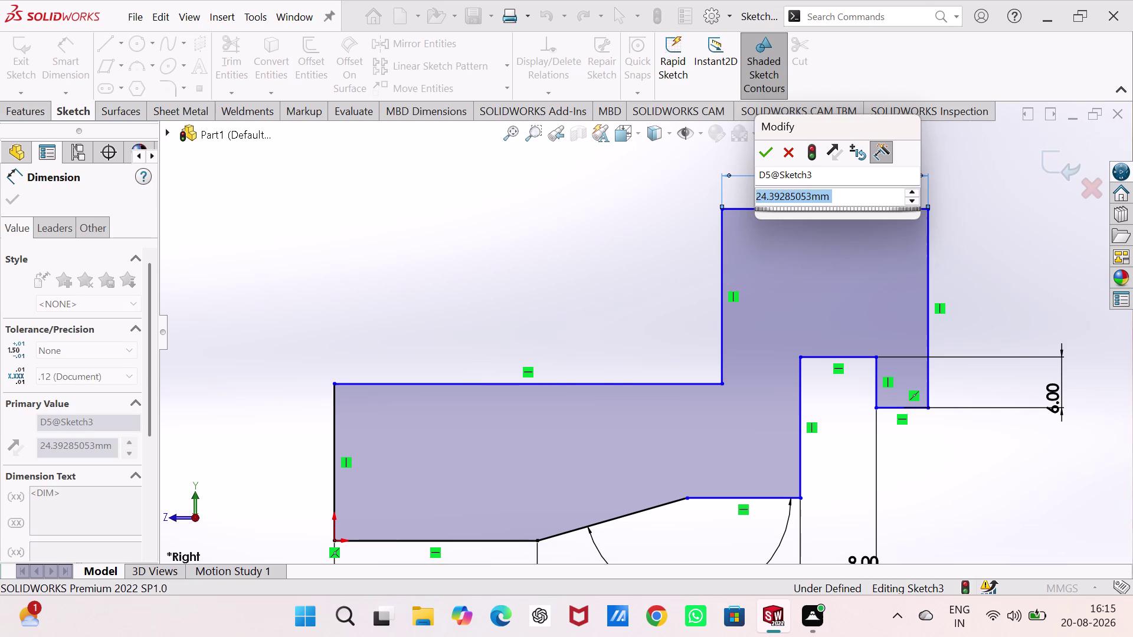
text(22)
text(.5)
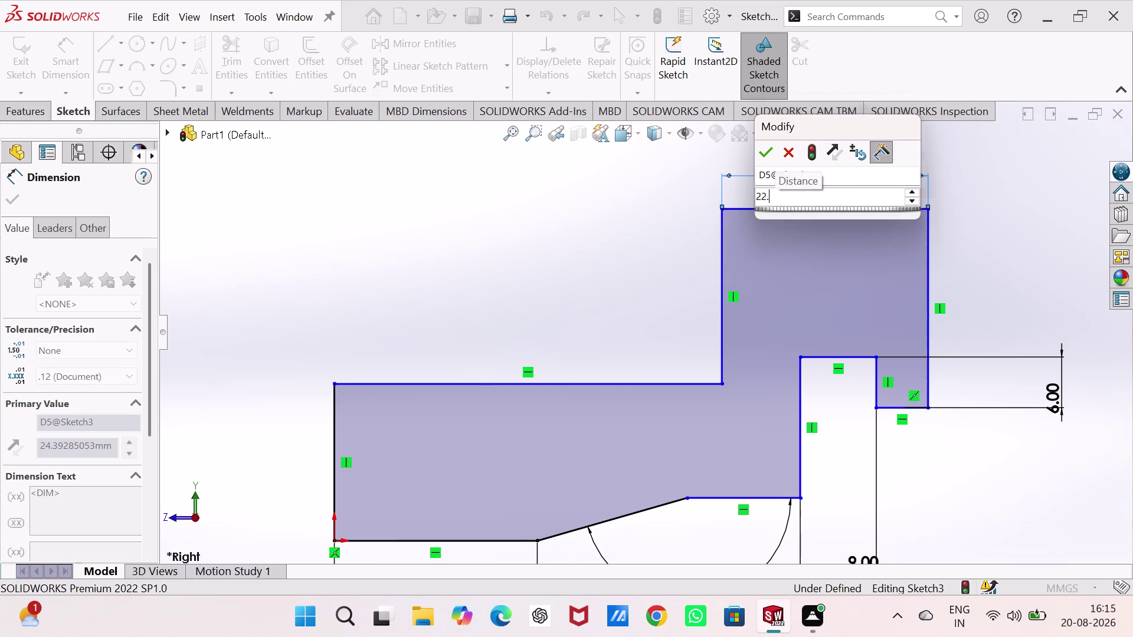
key(Return)
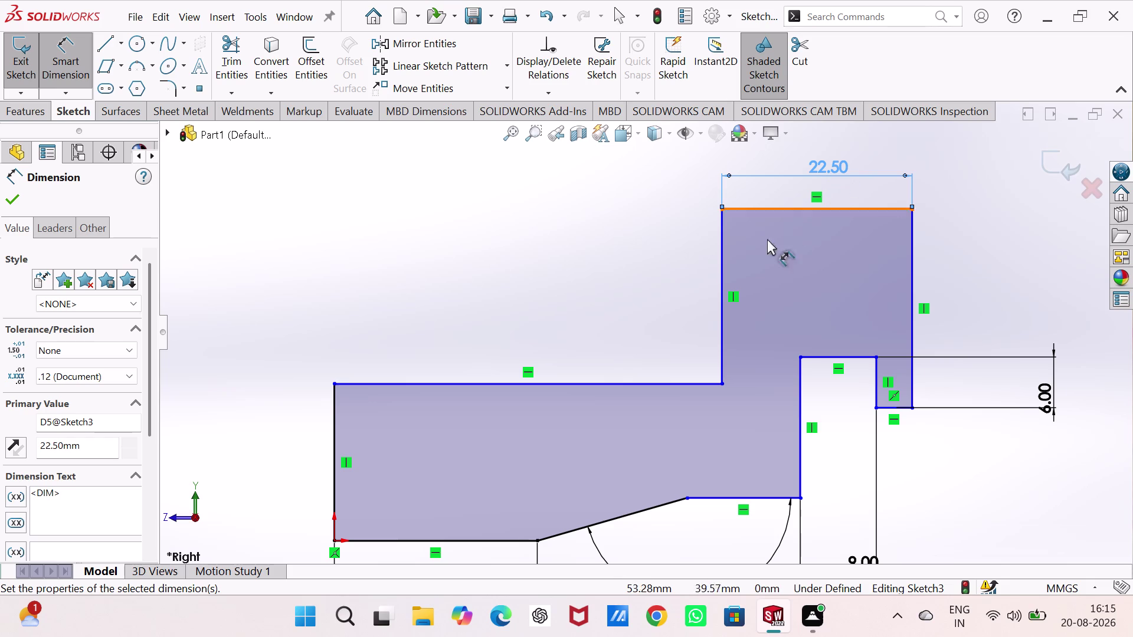
Add the 18 mm step height and 12 mm left-end height dimensions.
drag(720, 255, 711, 255)
click(643, 269)
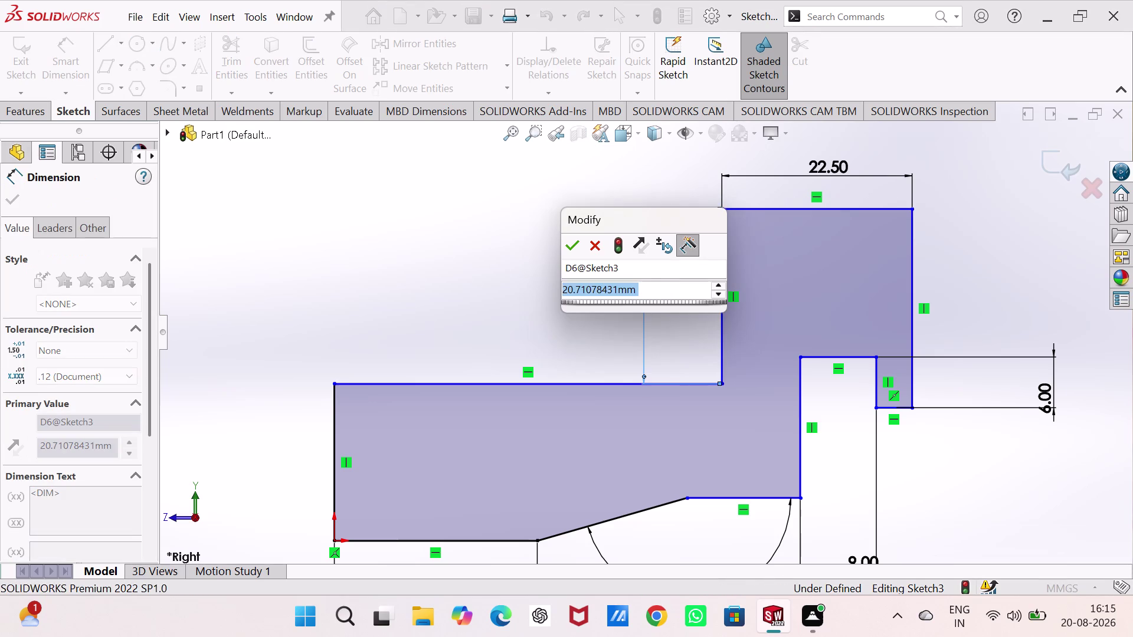
key(1)
key(8)
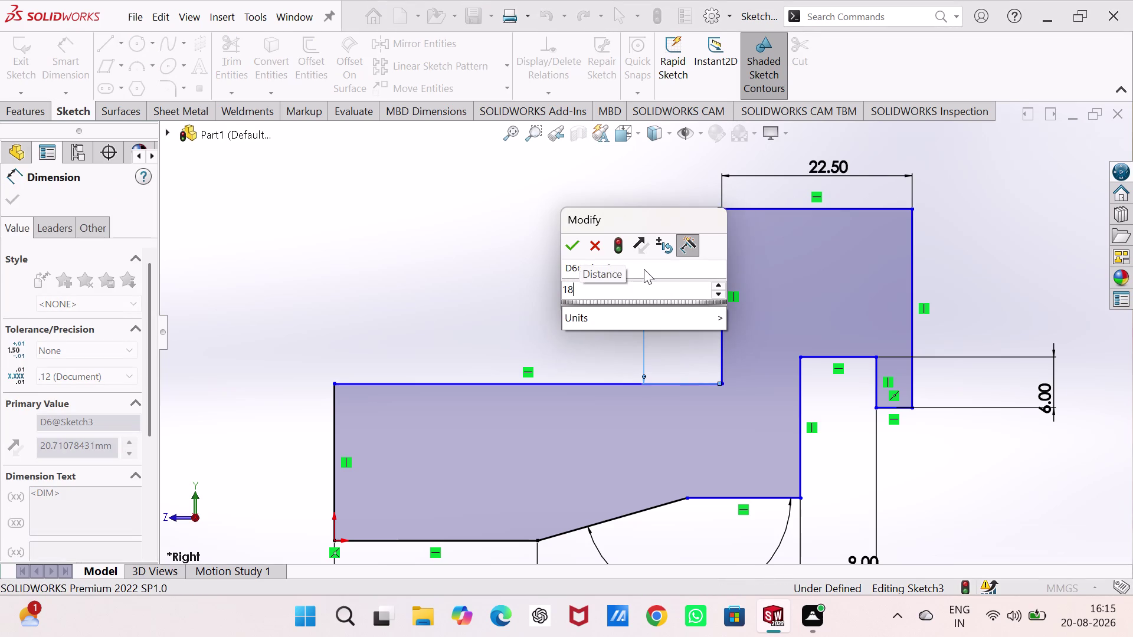
key(Return)
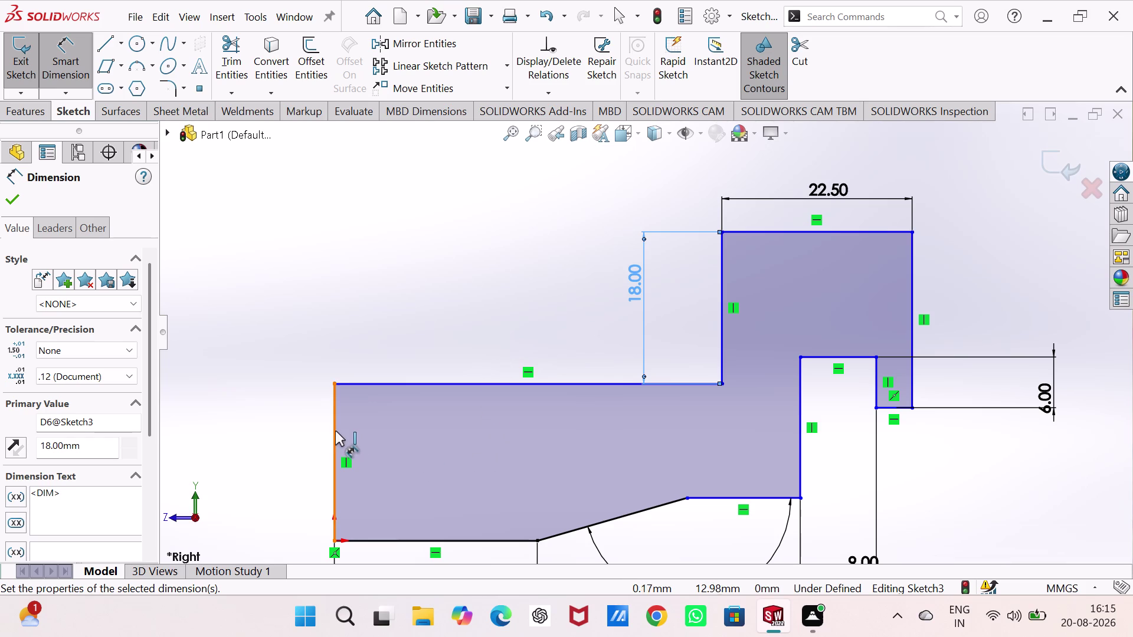
drag(335, 429, 325, 432)
click(282, 449)
text(1)
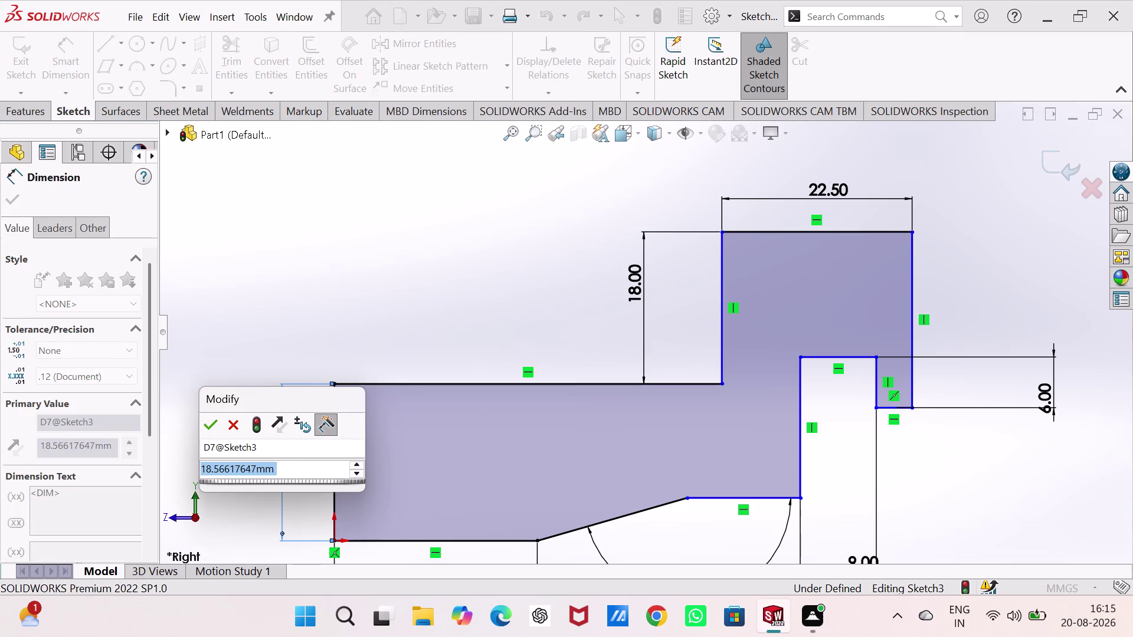
text(2)
key(Return)
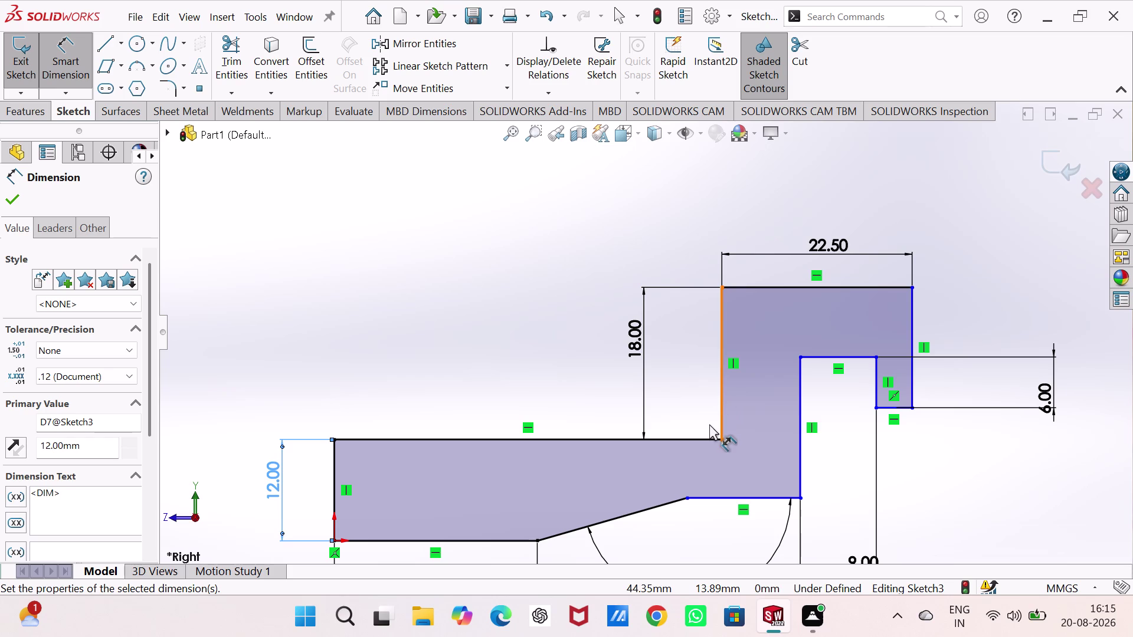
click(686, 498)
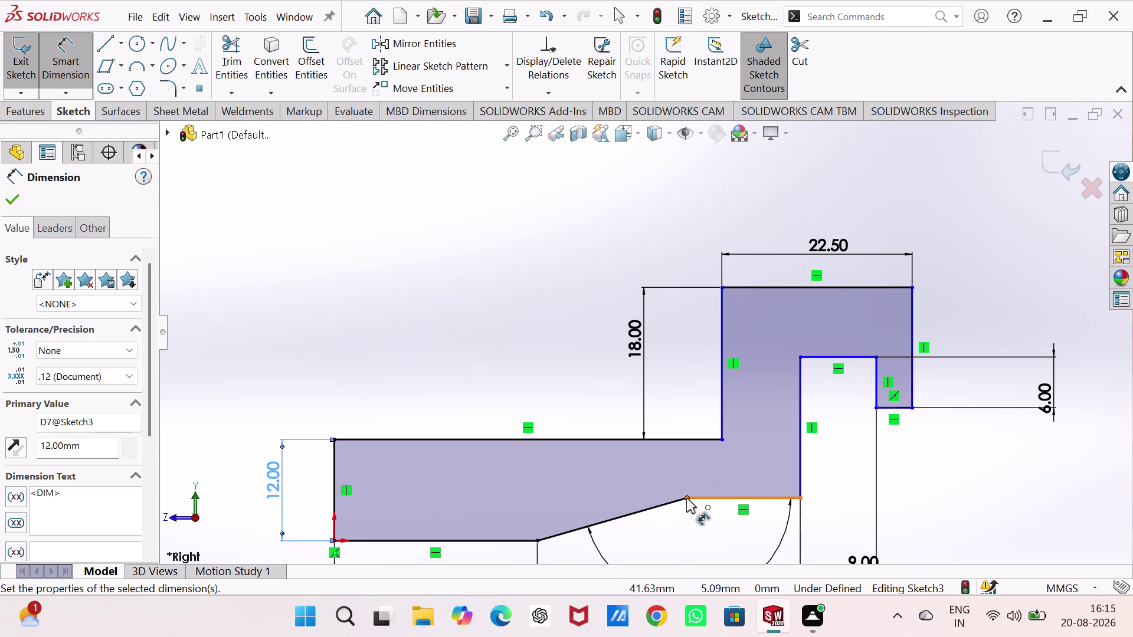
Set the lower shelf width to 12 mm.
drag(799, 472, 793, 482)
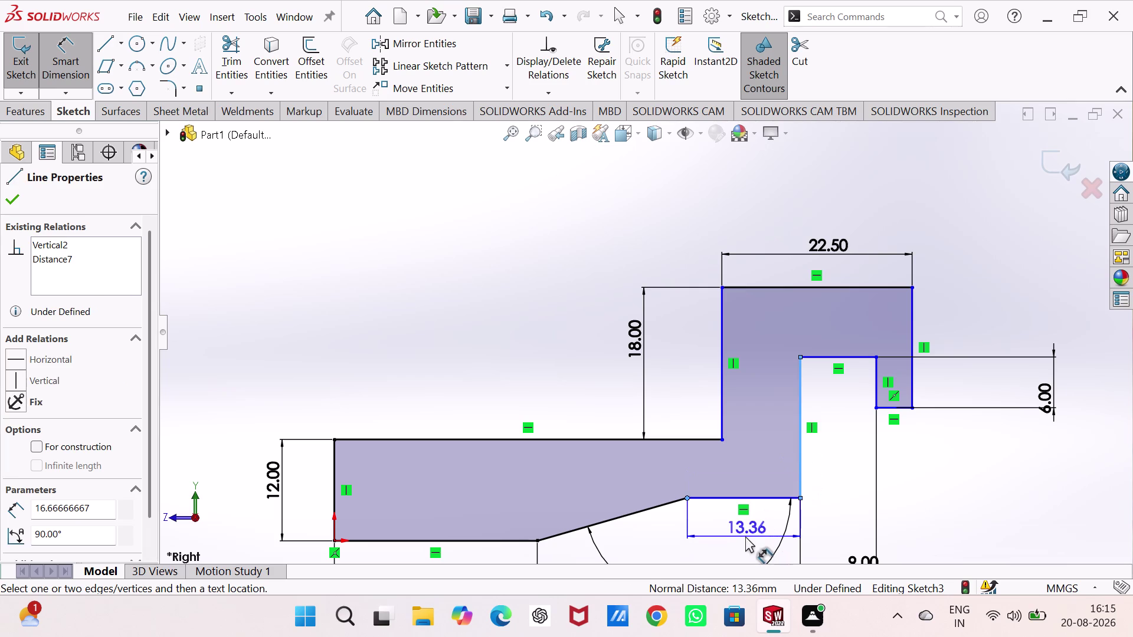
click(745, 536)
text(12)
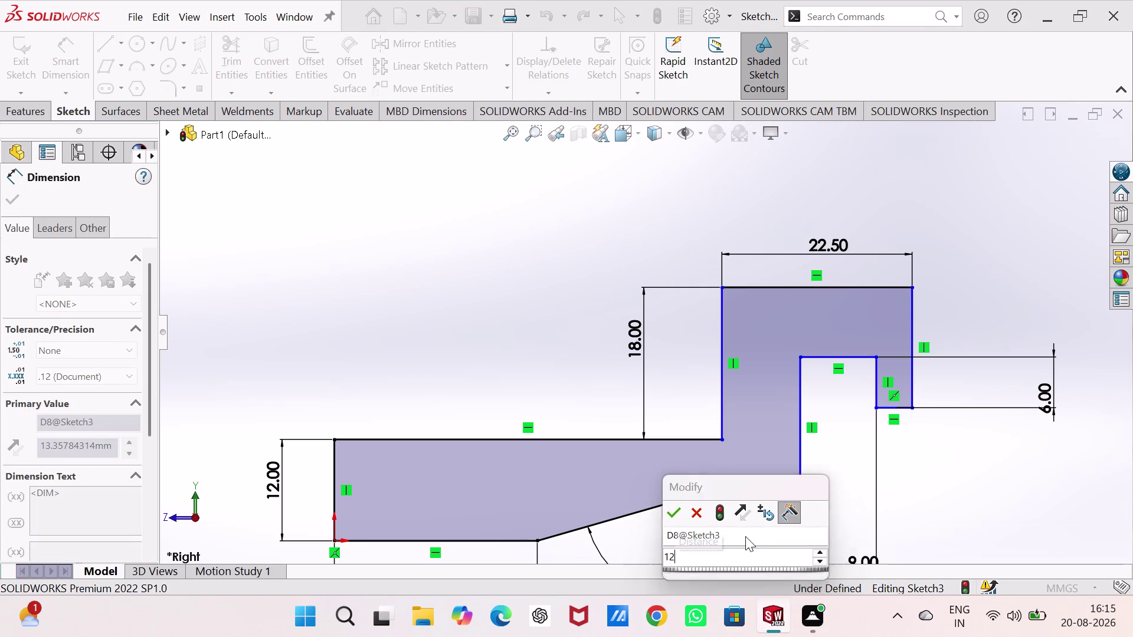
key(Return)
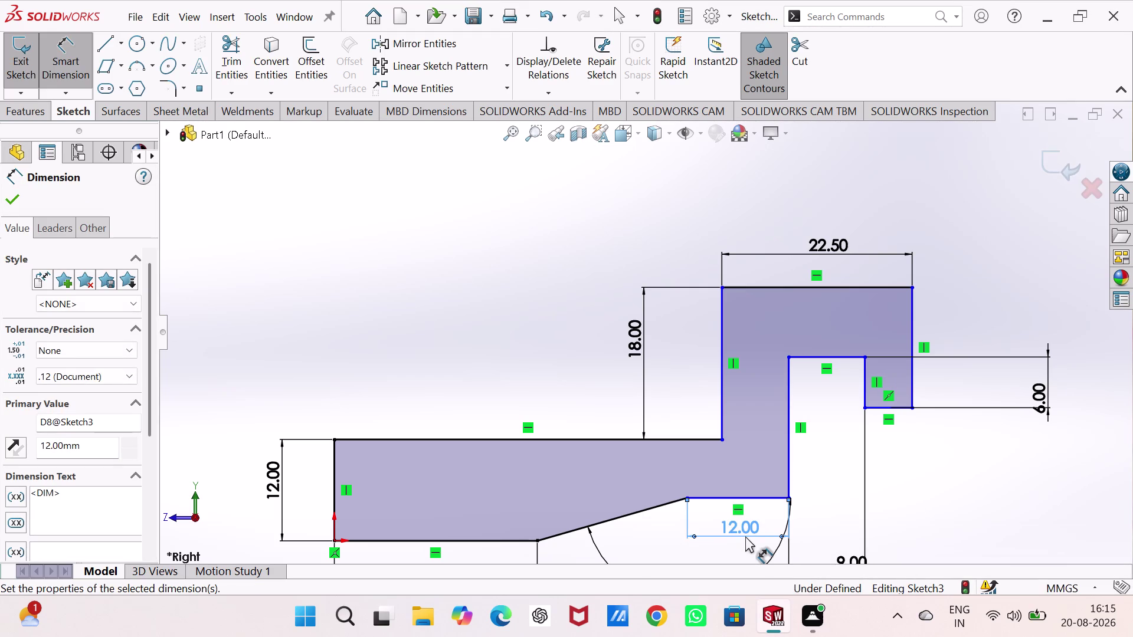
scroll(up, 3)
scroll(down, 3)
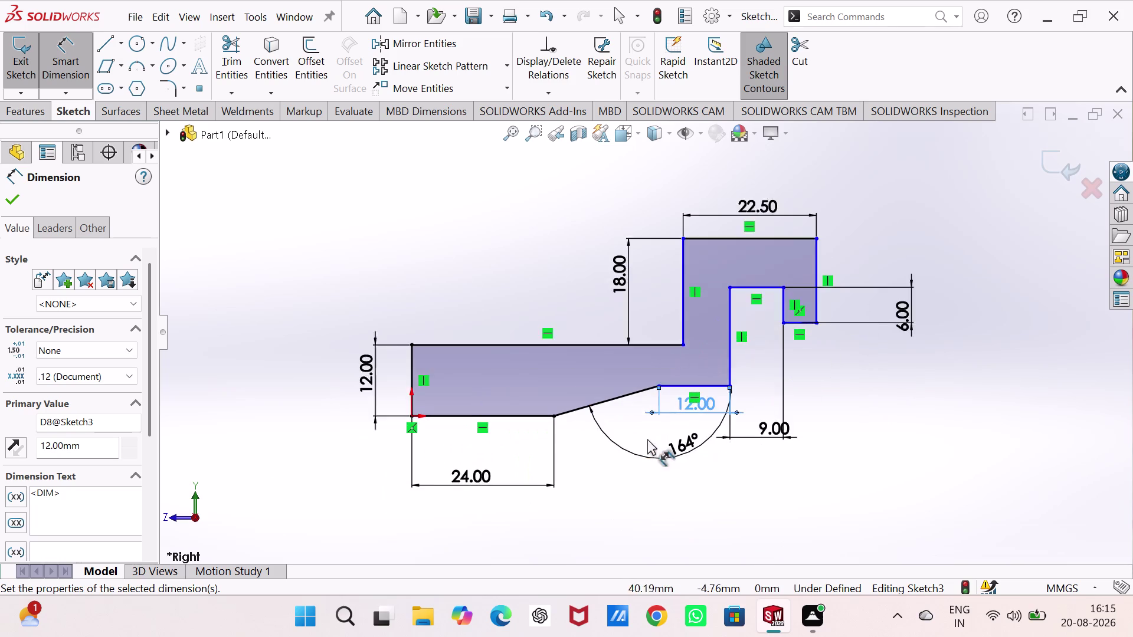
Add an overall length dimension across the profile, entering 84; it shows 68.33.
scroll(down, 3)
click(304, 339)
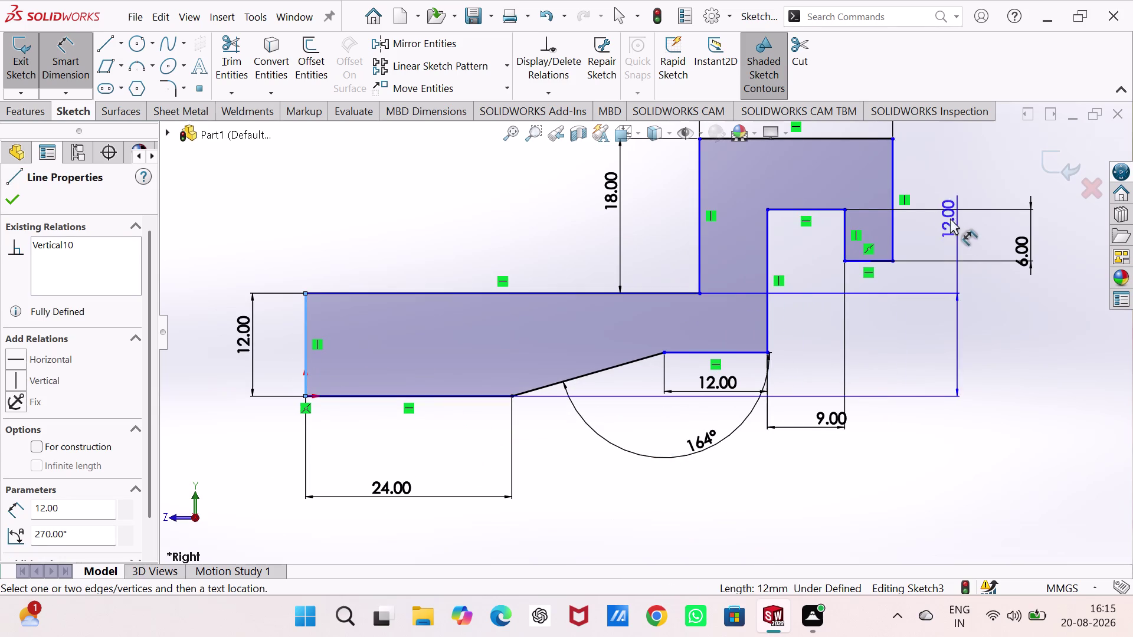
click(892, 202)
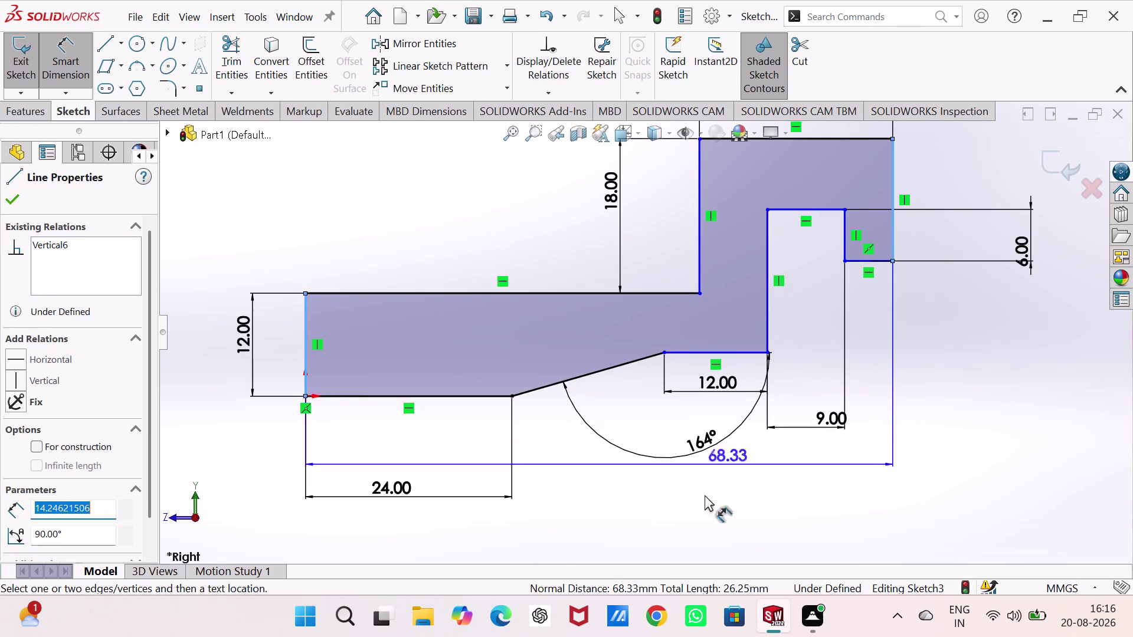
click(629, 524)
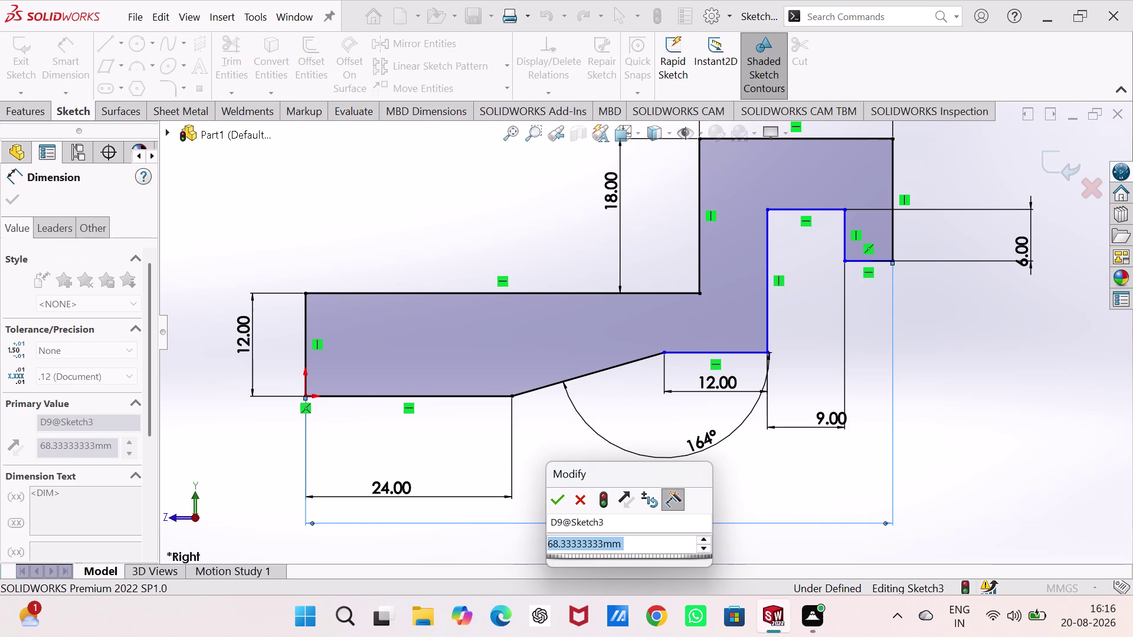
text(84)
key(Return)
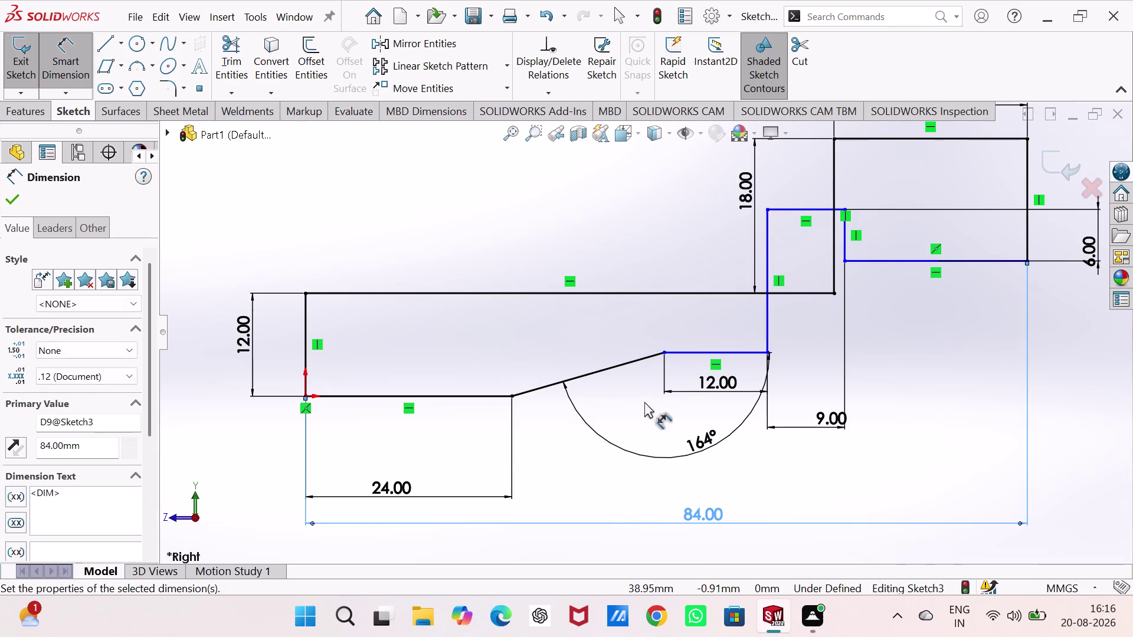
scroll(up, 3)
scroll(up, 3)
scroll(down, 3)
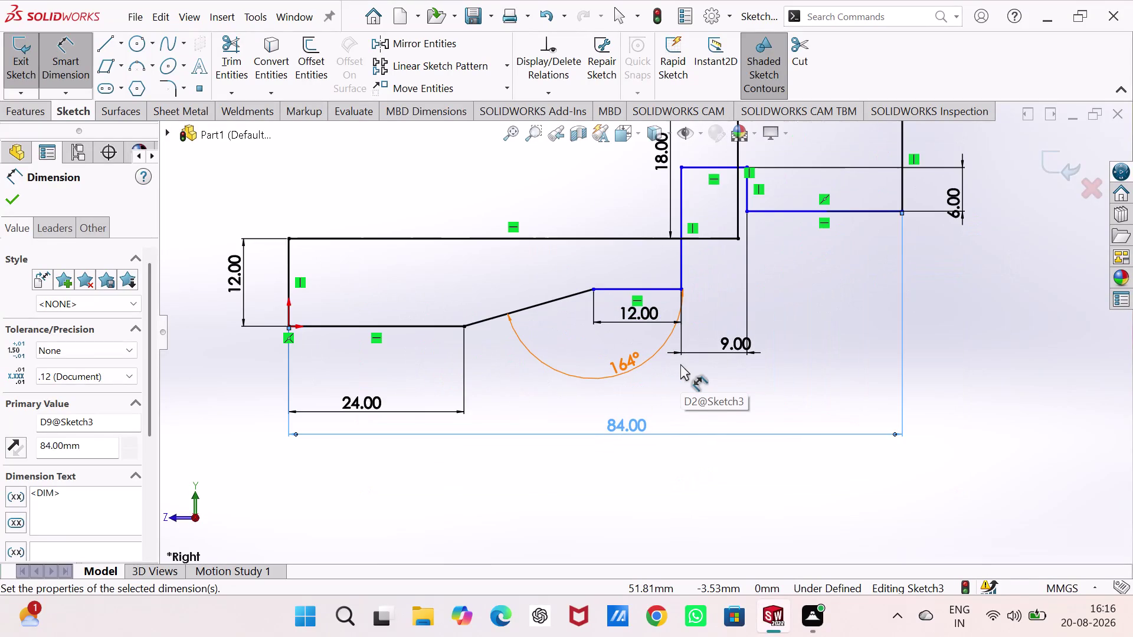
scroll(up, 3)
scroll(down, 3)
scroll(up, 3)
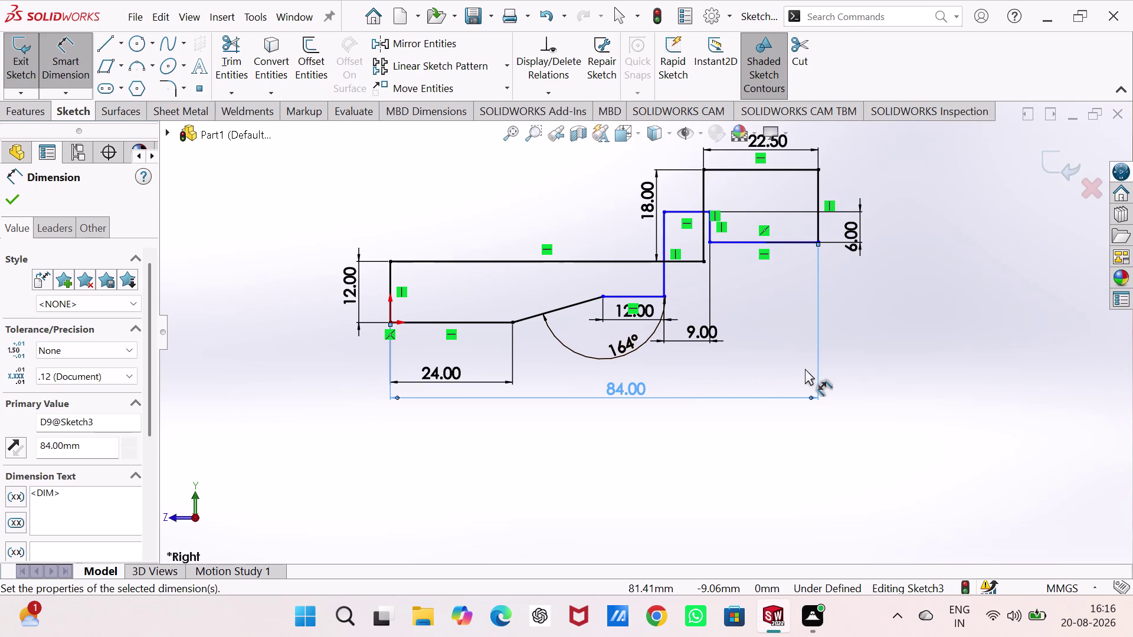
key(ctrl+z)
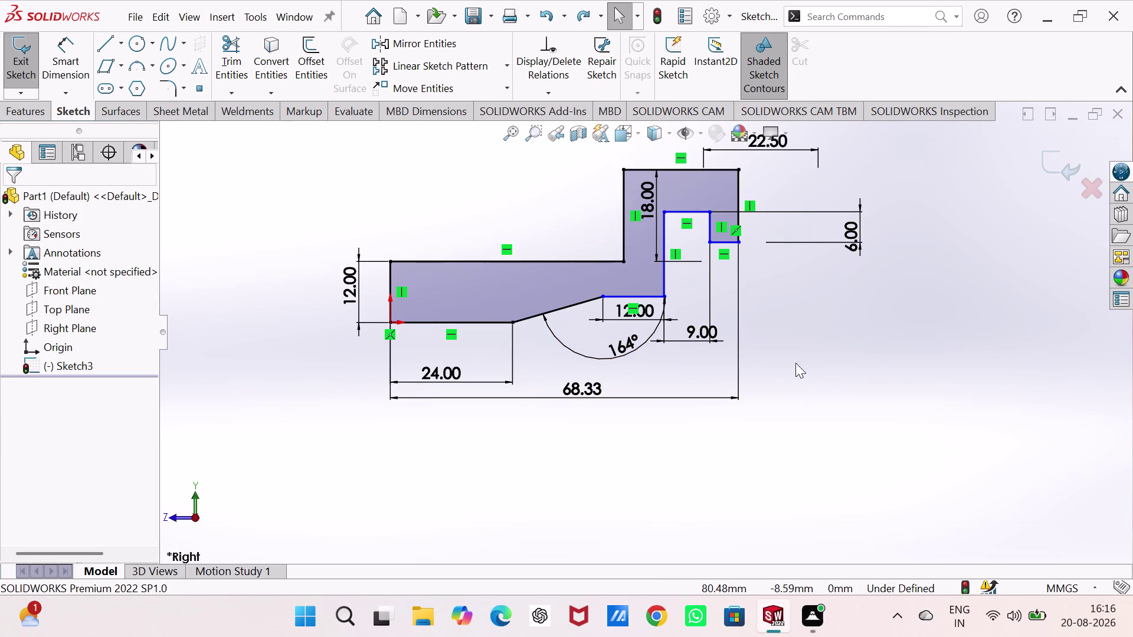
Try a 30 mm height dimension, back out of the warning, and delete the 68.33 length.
right_drag(803, 366, 803, 269)
scroll(down, 3)
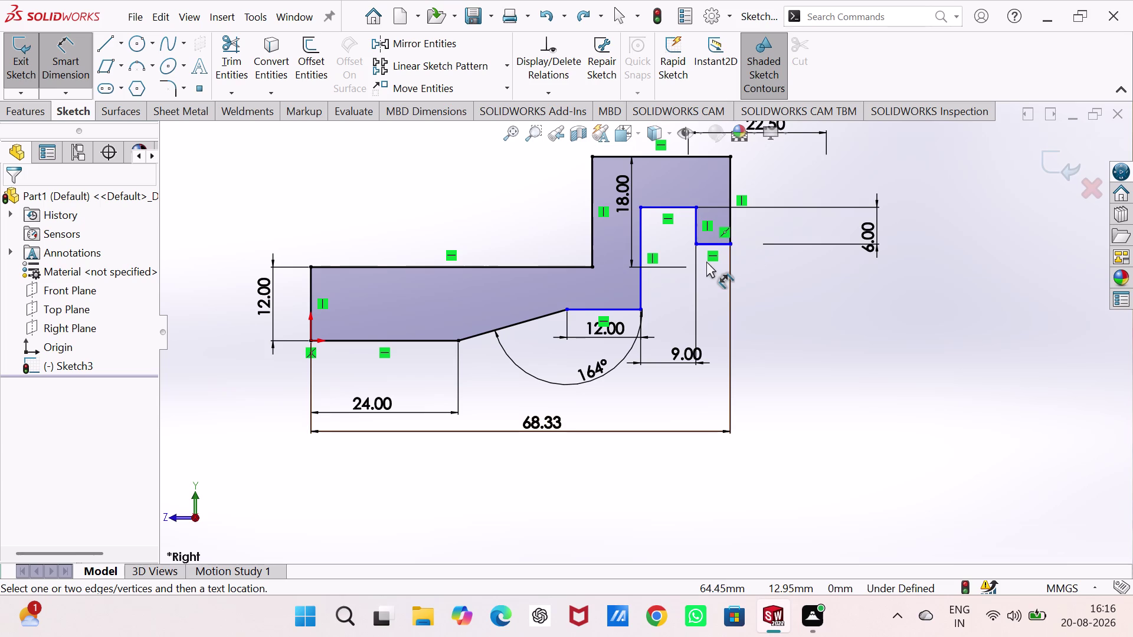
click(440, 340)
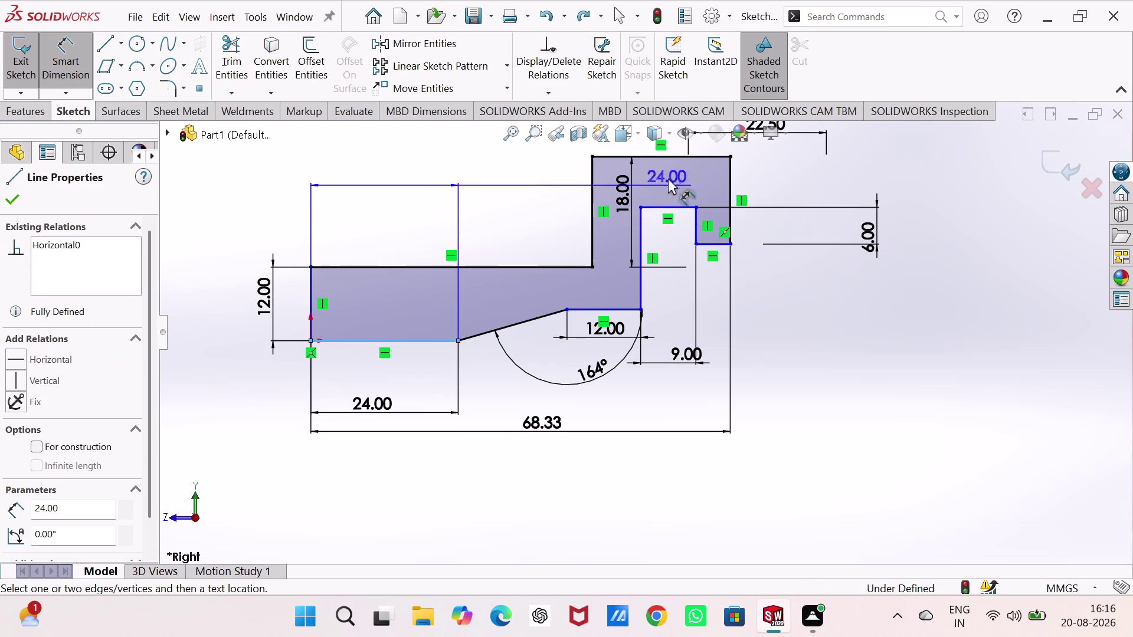
click(674, 156)
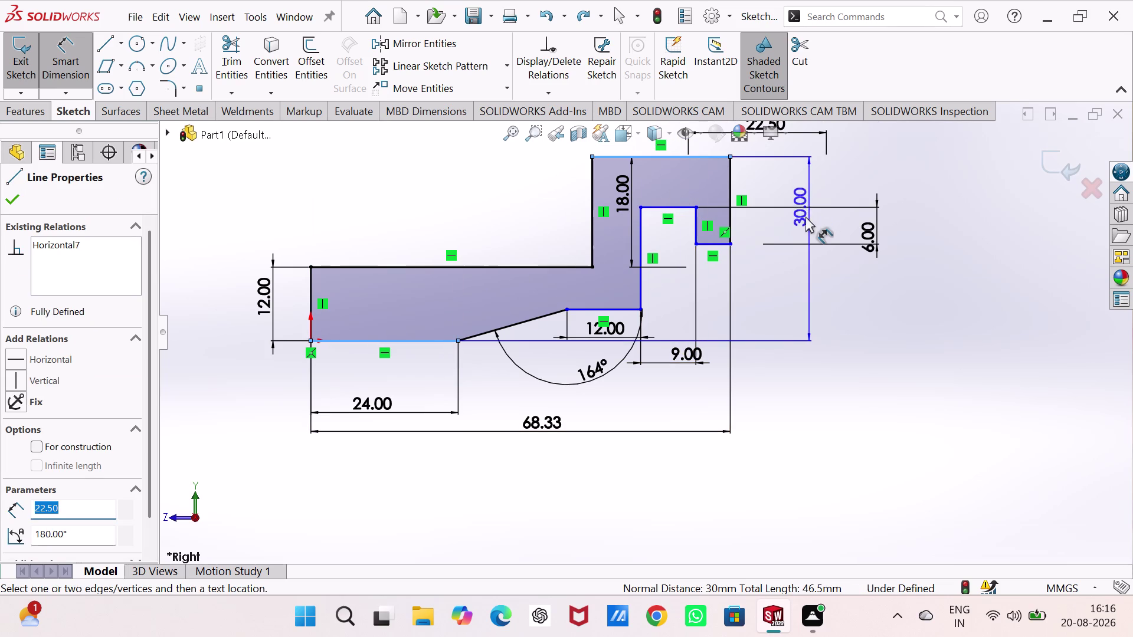
click(805, 219)
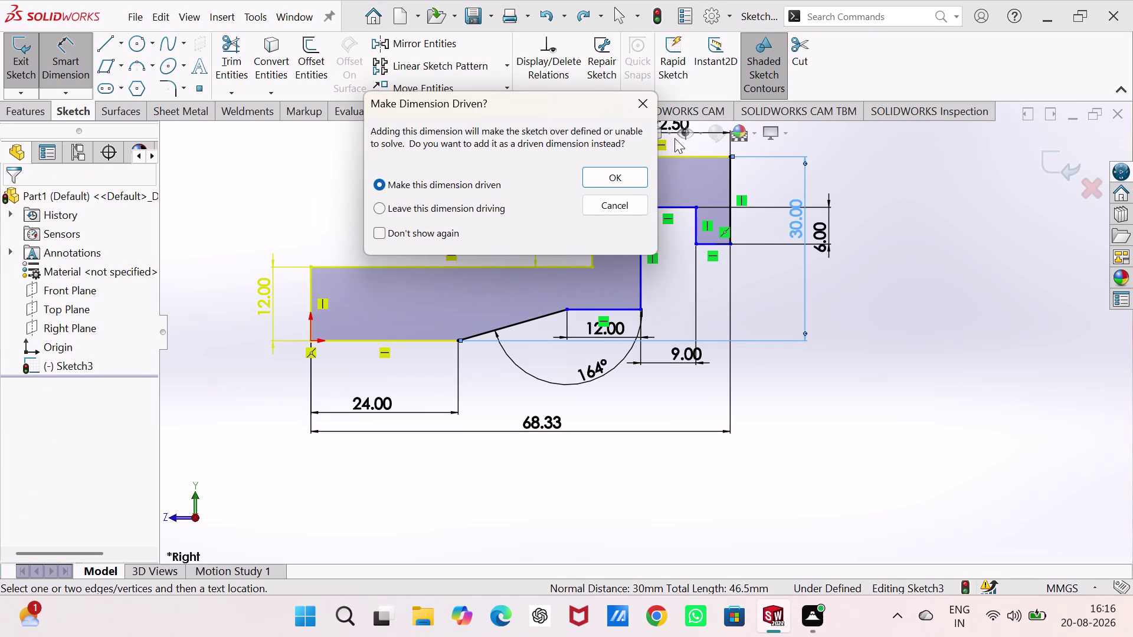
click(653, 106)
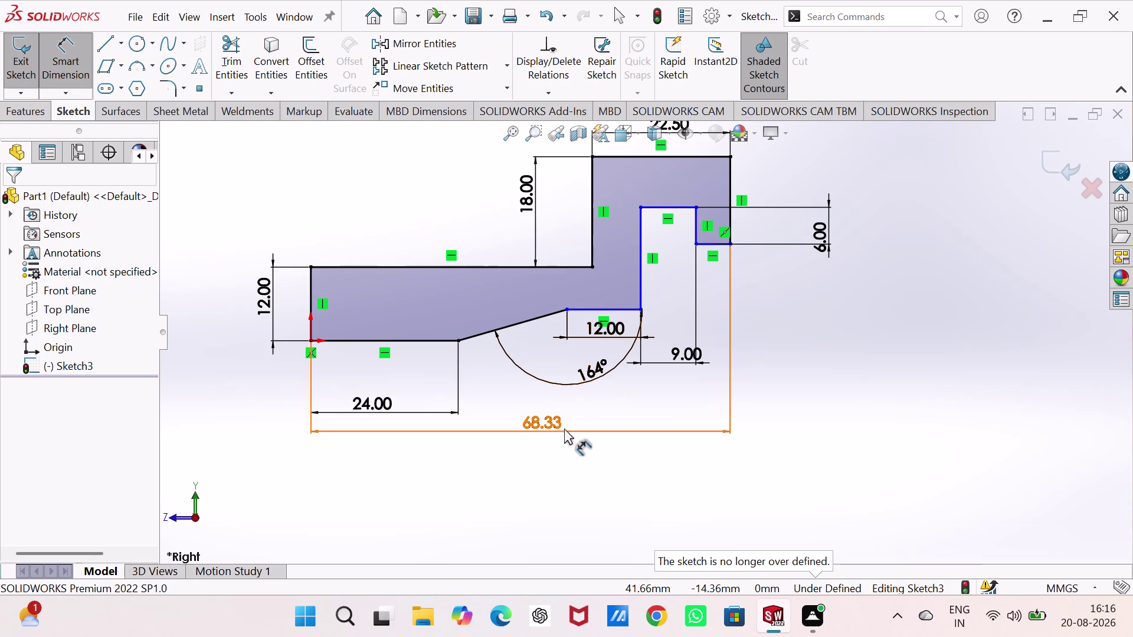
key(Escape)
click(555, 426)
key(Delete)
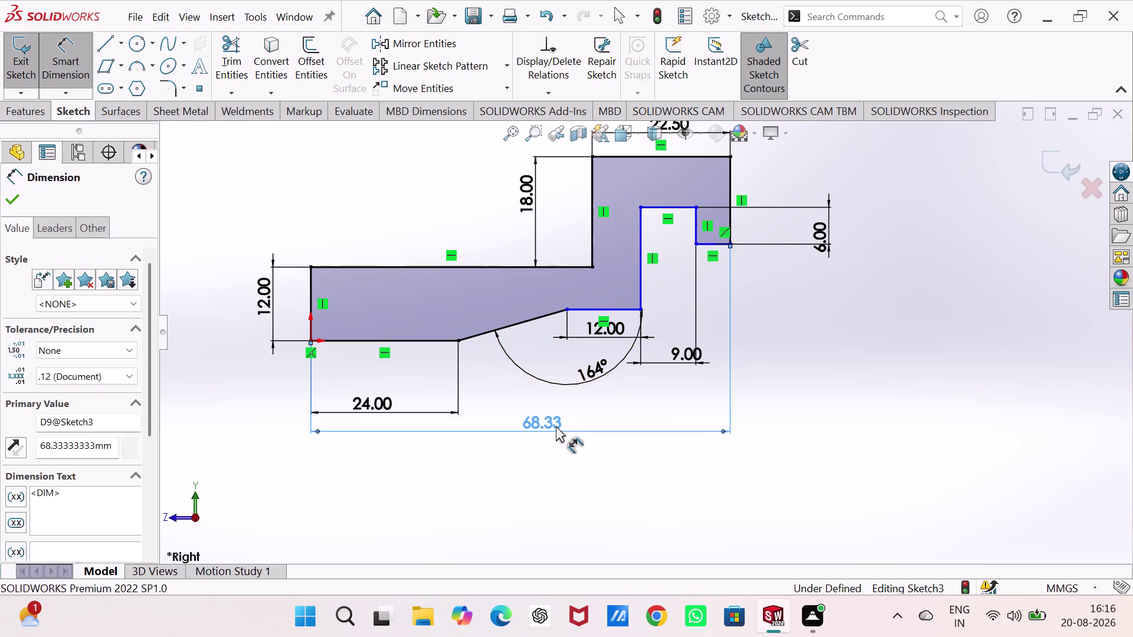
Add a driven 30 mm height dimension between the bottom and top edges.
right_drag(657, 476, 721, 342)
right_drag(640, 496, 700, 373)
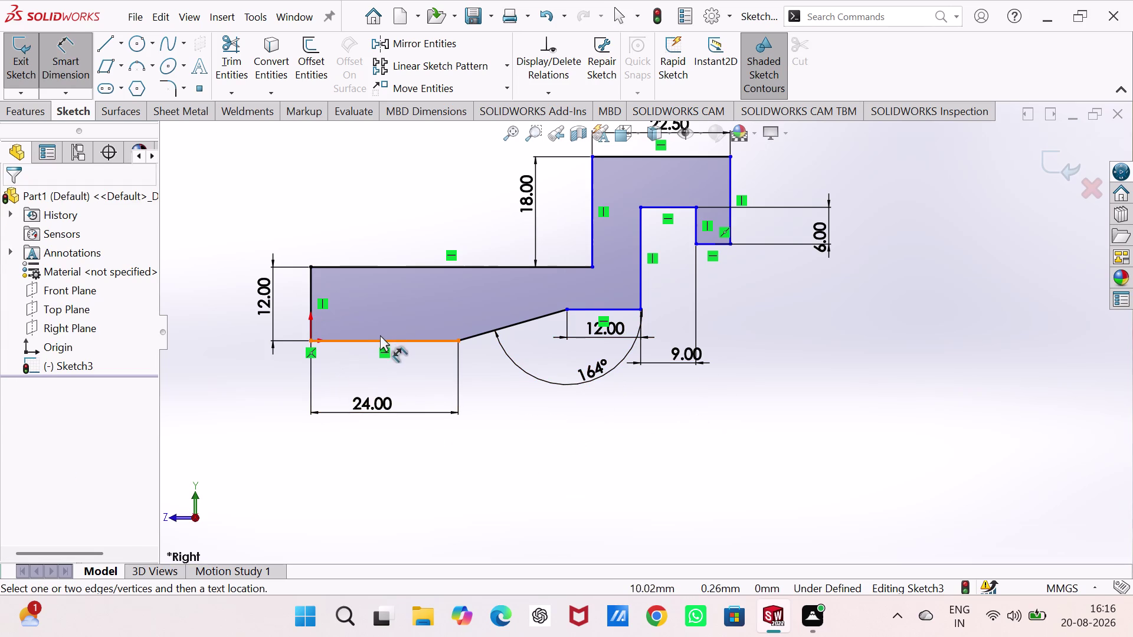
drag(376, 342, 388, 341)
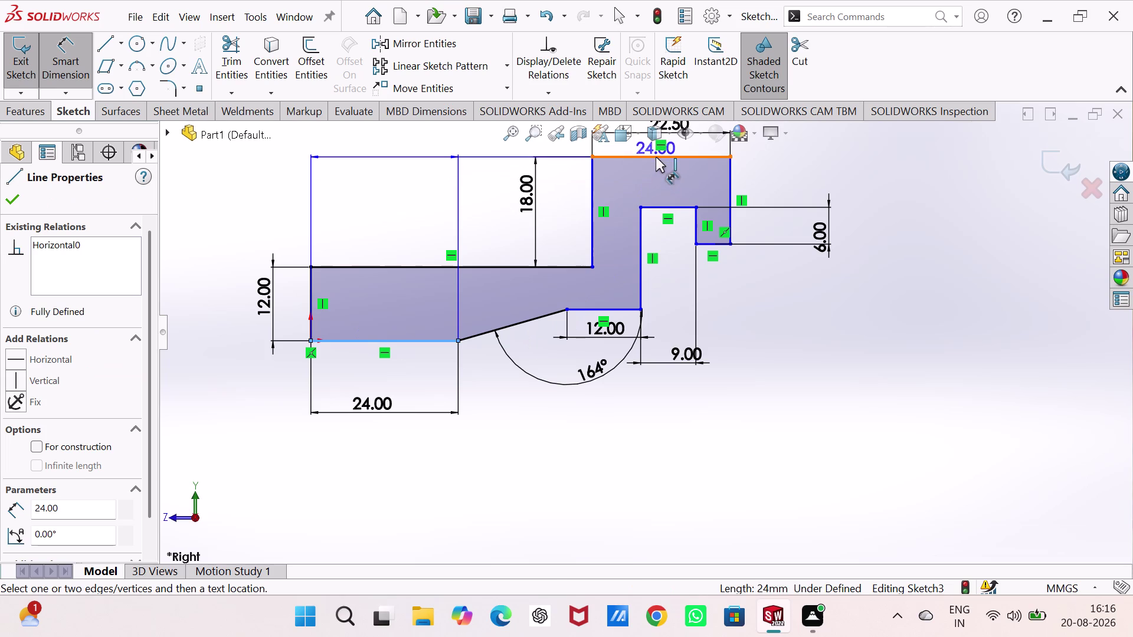
click(655, 157)
click(860, 247)
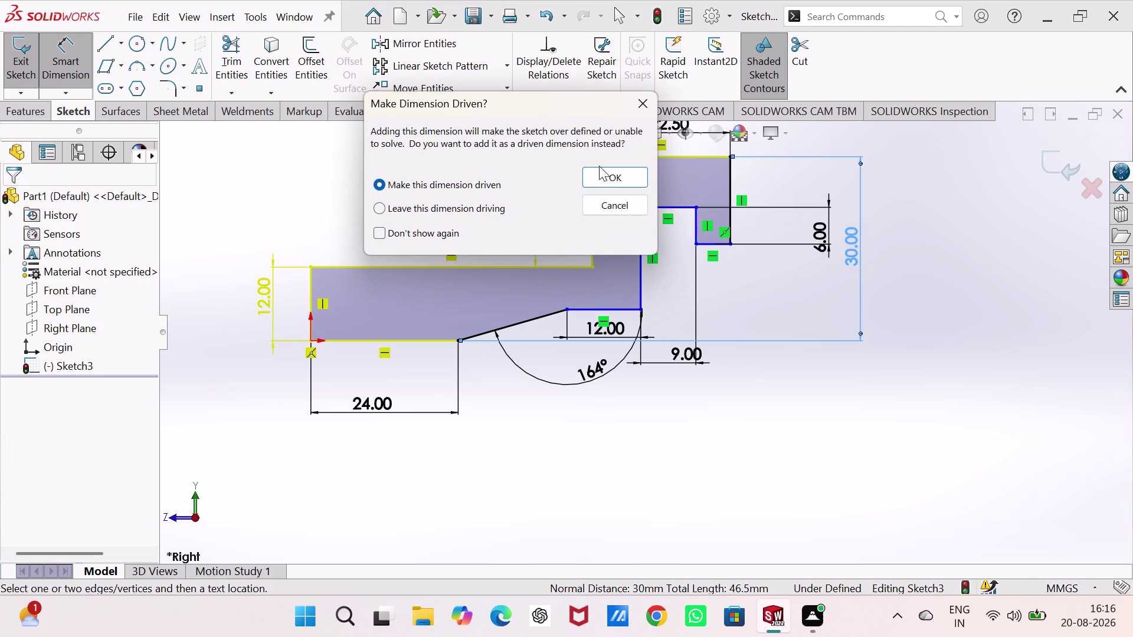
click(634, 177)
scroll(up, 3)
scroll(down, 3)
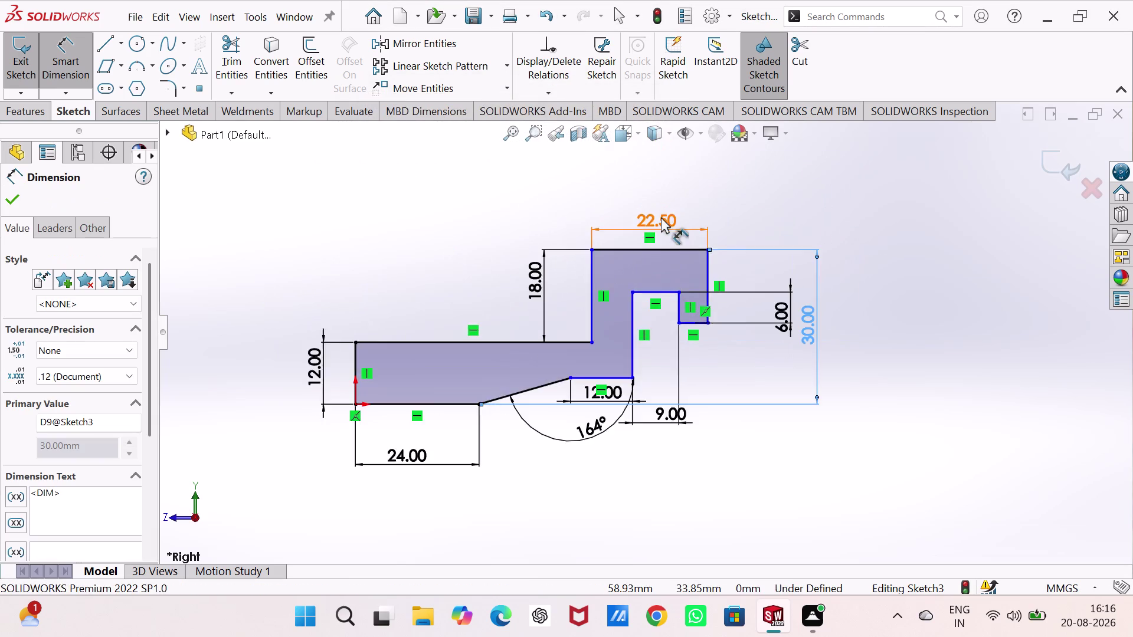
scroll(down, 3)
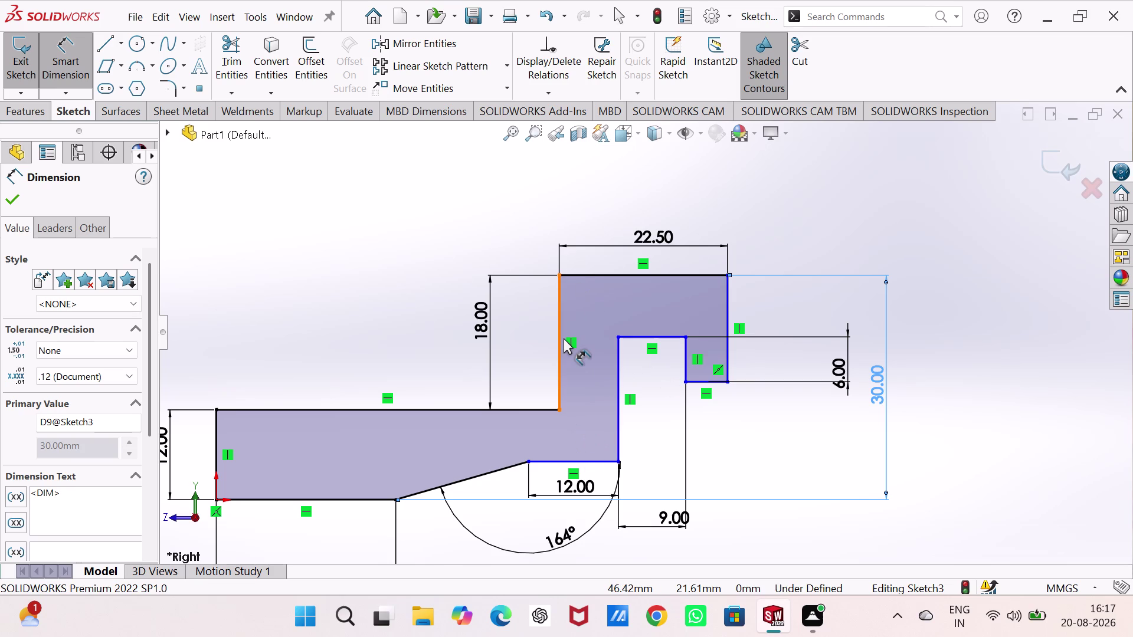
Delete the driven 30 mm height dimension.
click(883, 364)
key(Delete)
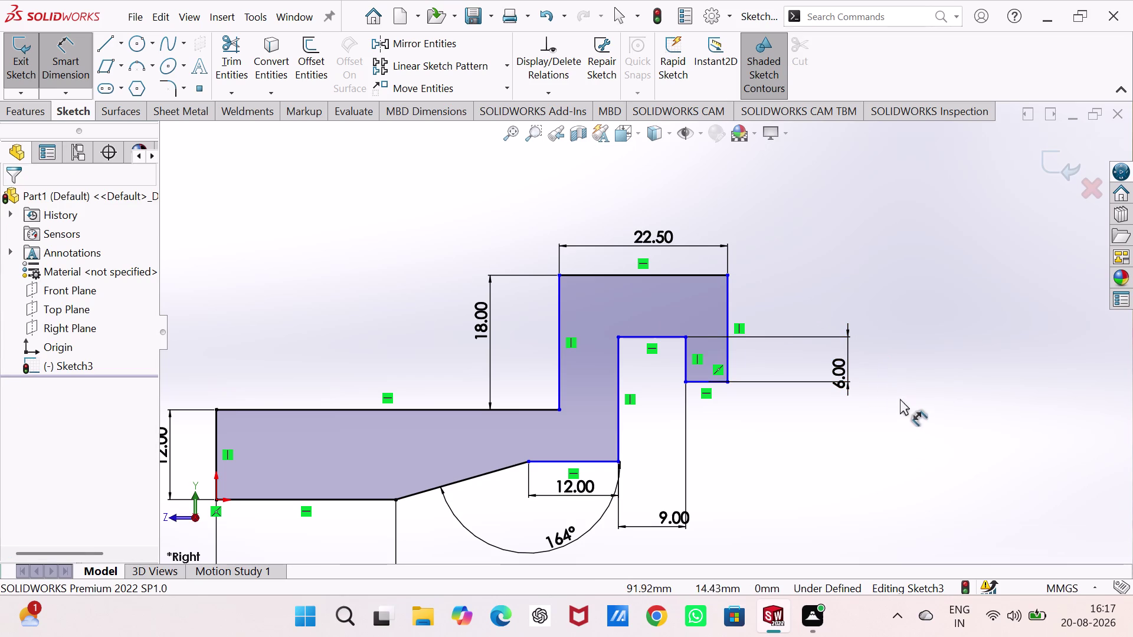
scroll(up, 3)
scroll(down, 3)
scroll(up, 3)
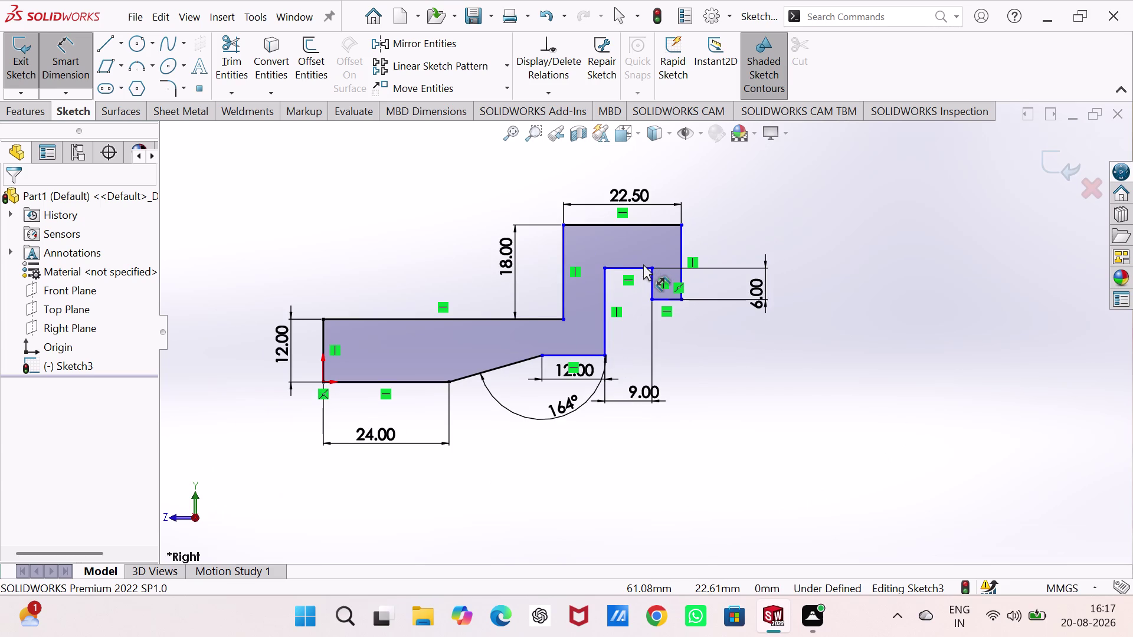
Dimension the top block's right outer edge at 15 mm.
click(682, 243)
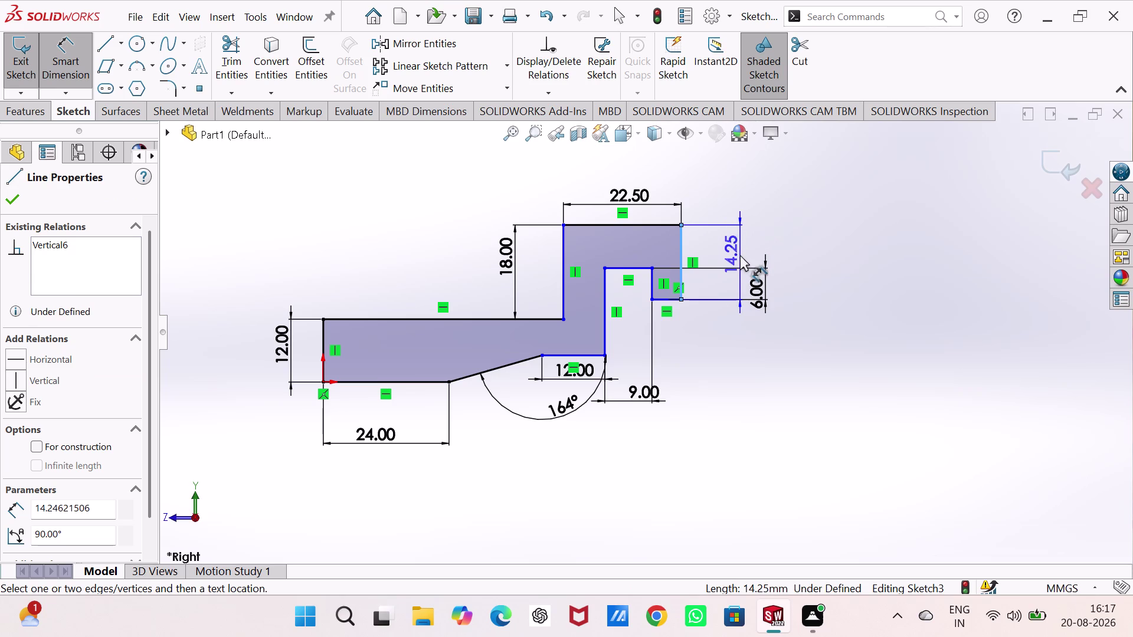
click(740, 255)
text(15)
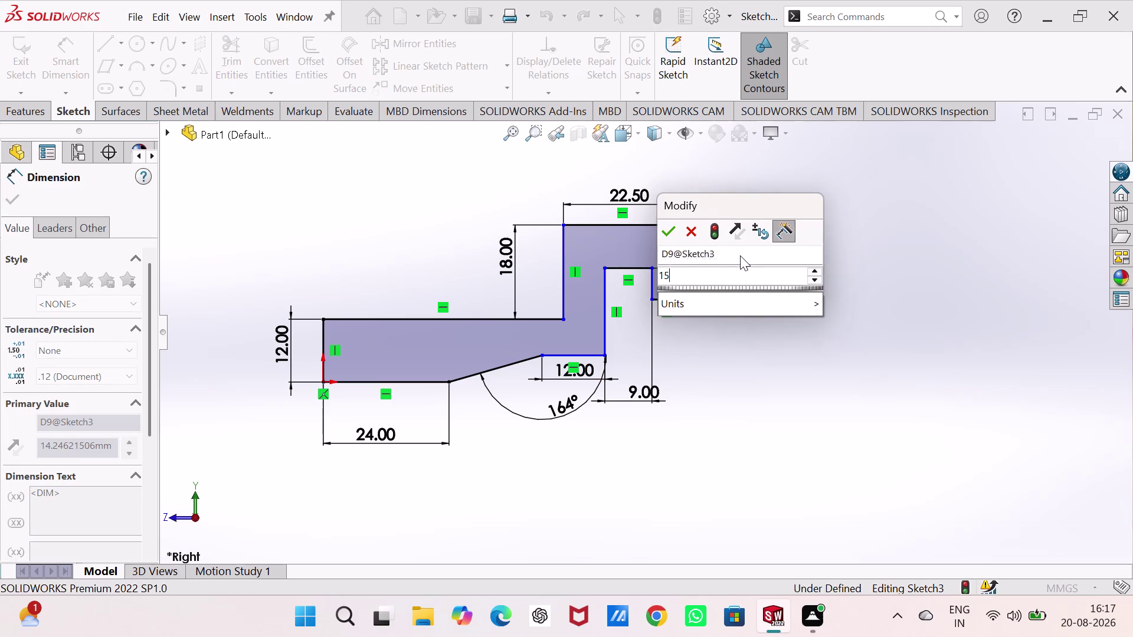
key(Return)
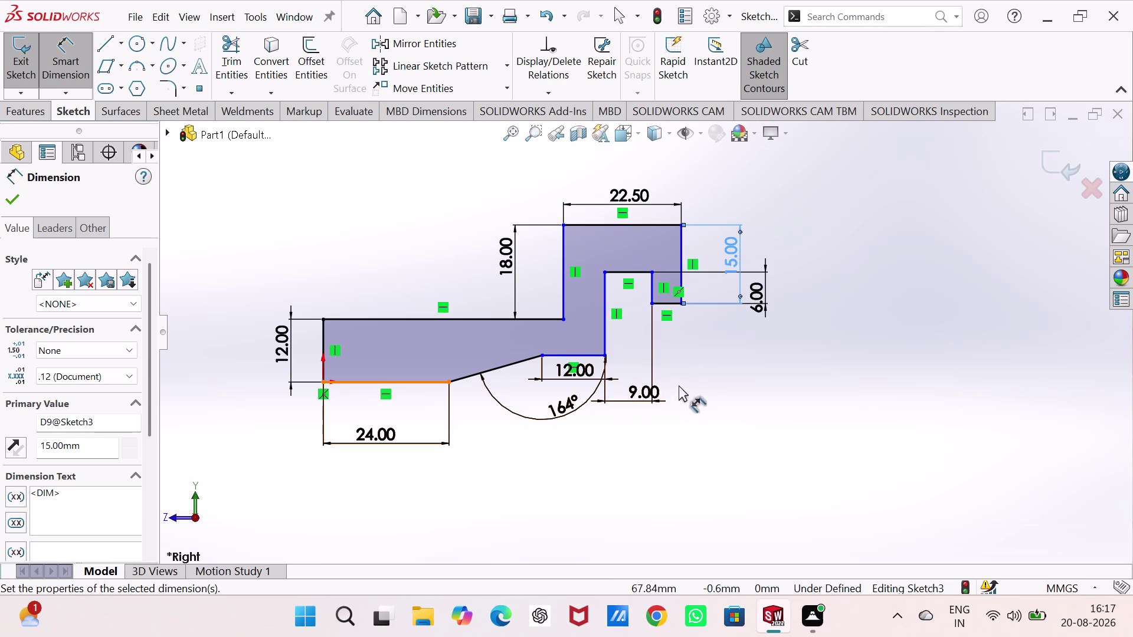
click(323, 339)
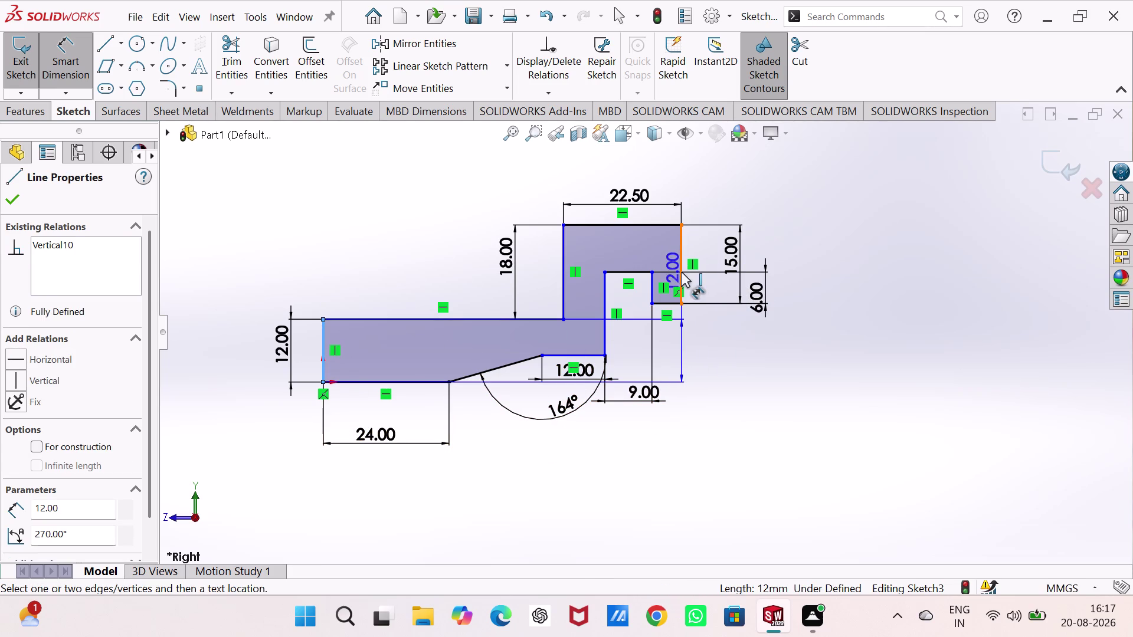
Dimension the overall length from the left end to the right side at 84 mm.
drag(681, 272, 679, 281)
click(557, 477)
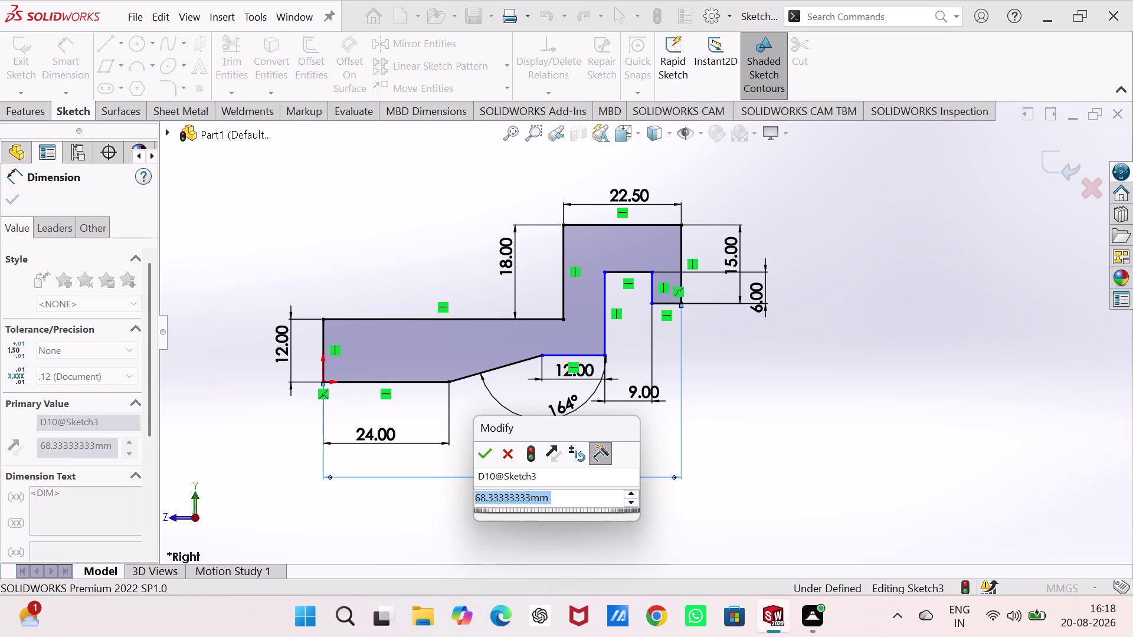
key(8)
key(4)
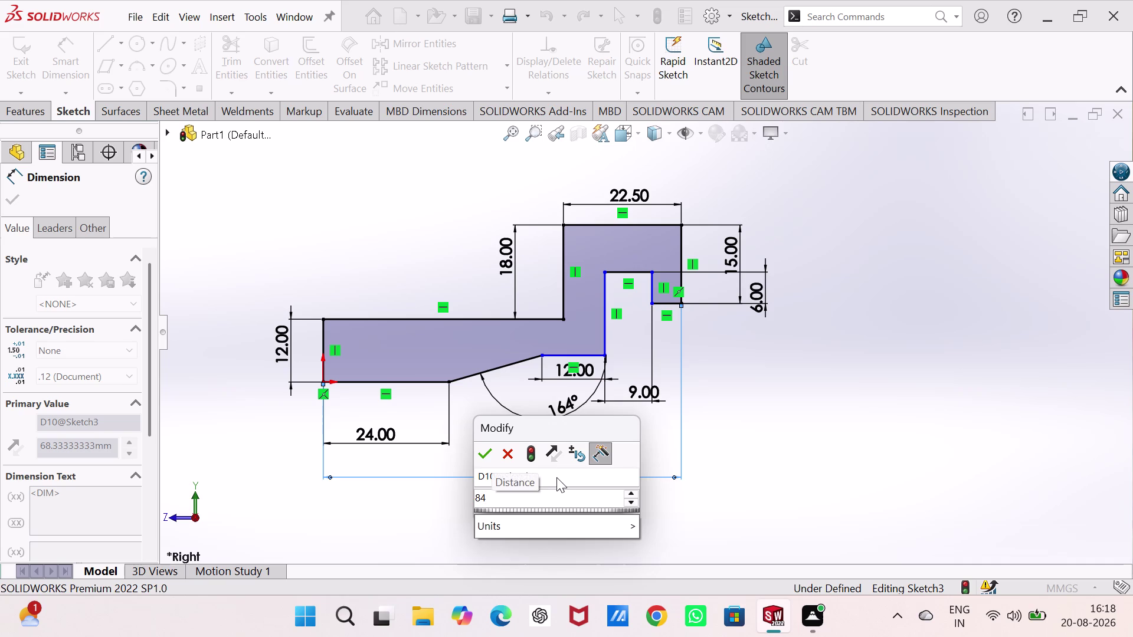
key(Return)
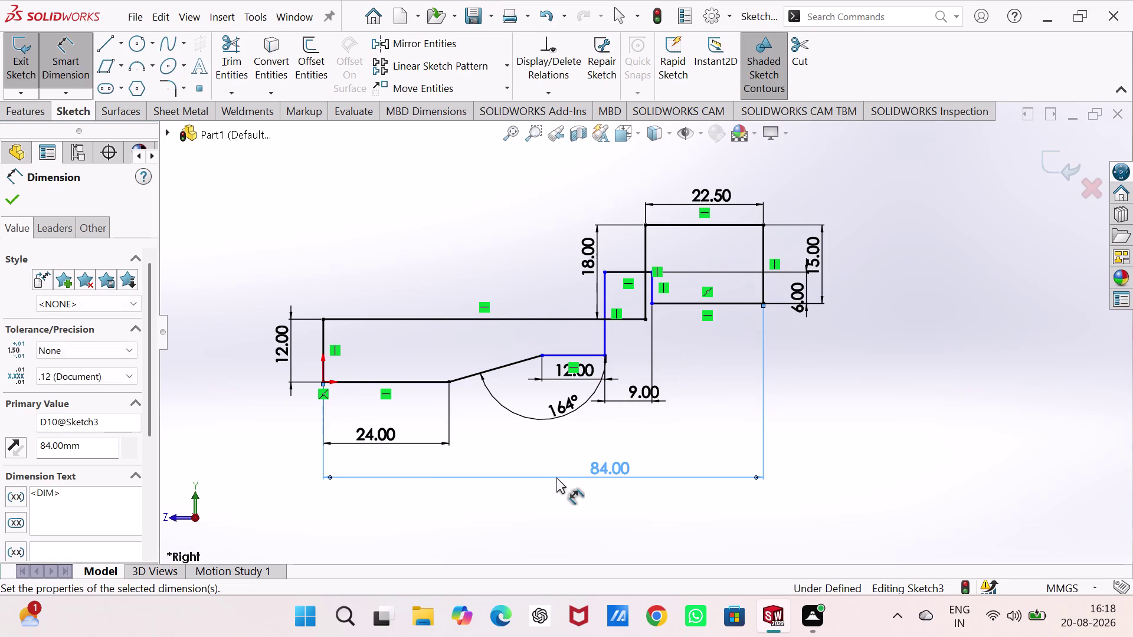
key(Escape)
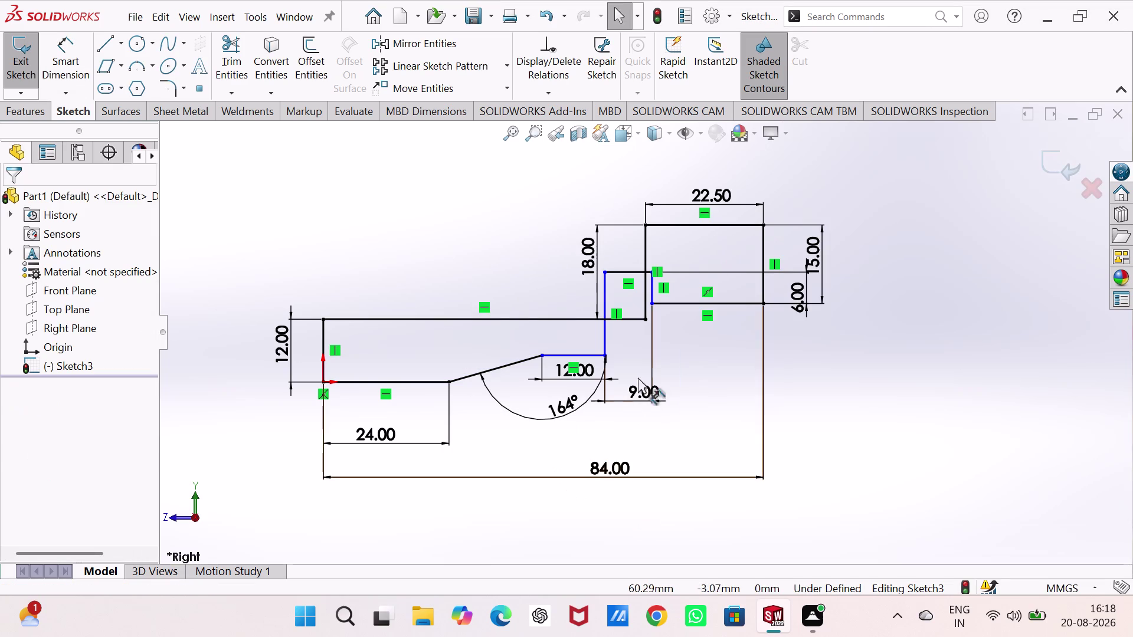
Drag the 9 mm notch edge and cancel an unwanted horizontal distance dimension.
click(632, 272)
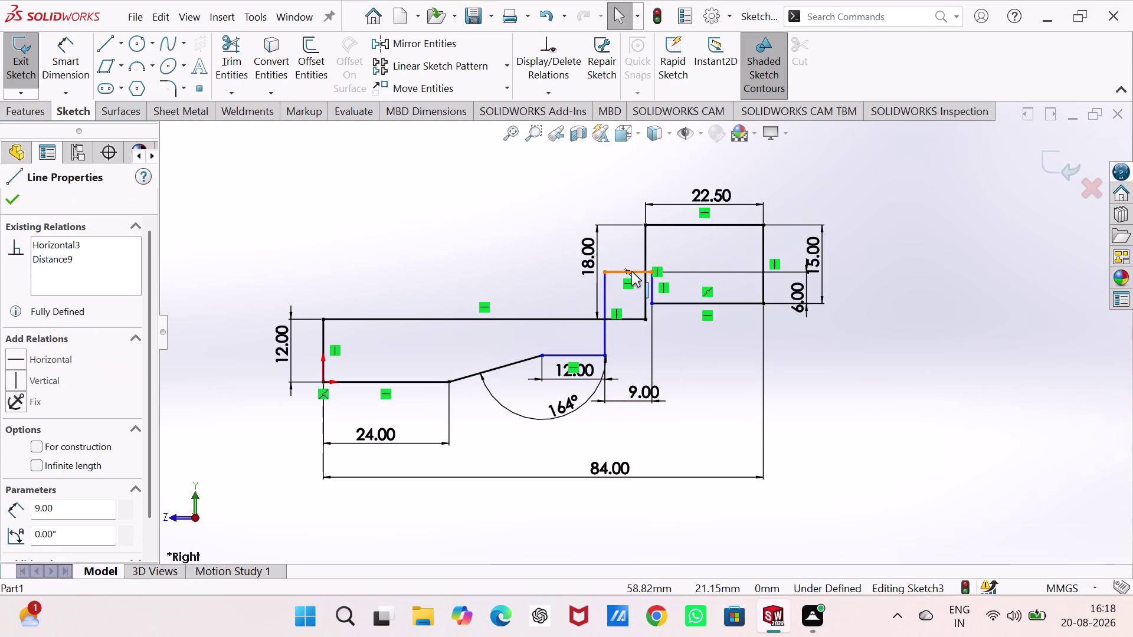
drag(650, 305, 727, 324)
click(727, 325)
click(728, 324)
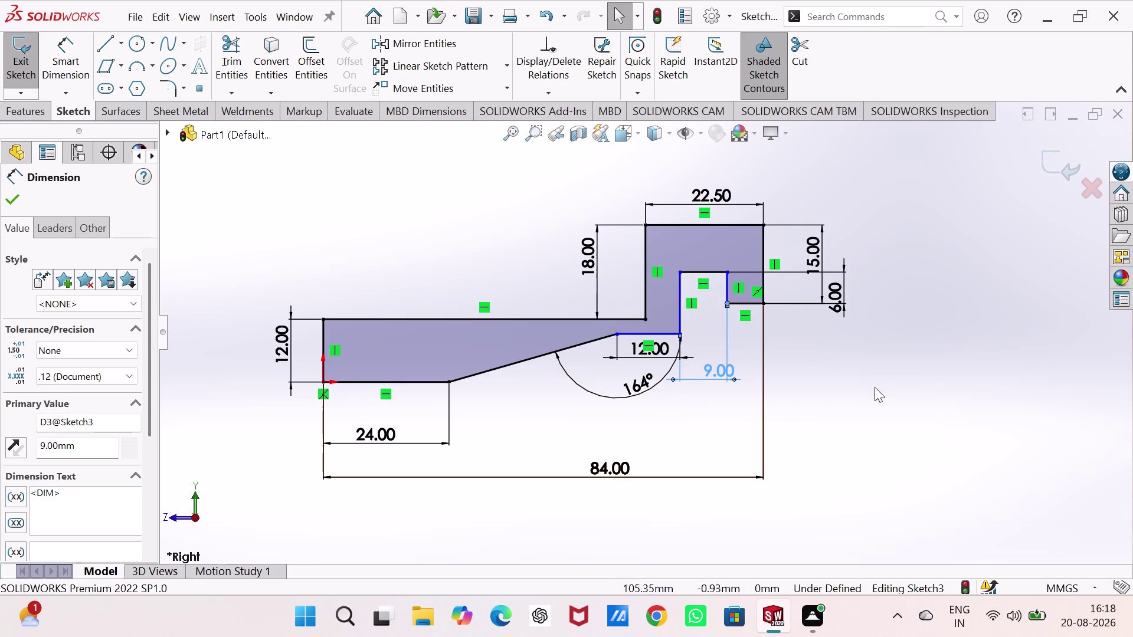
right_drag(866, 428, 896, 276)
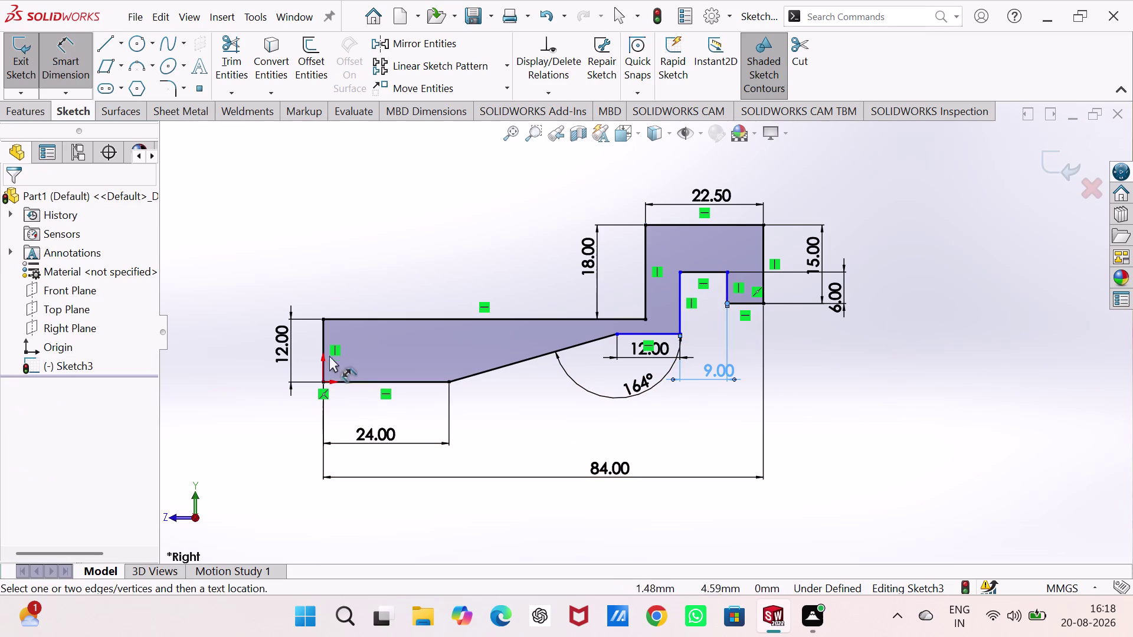
click(323, 344)
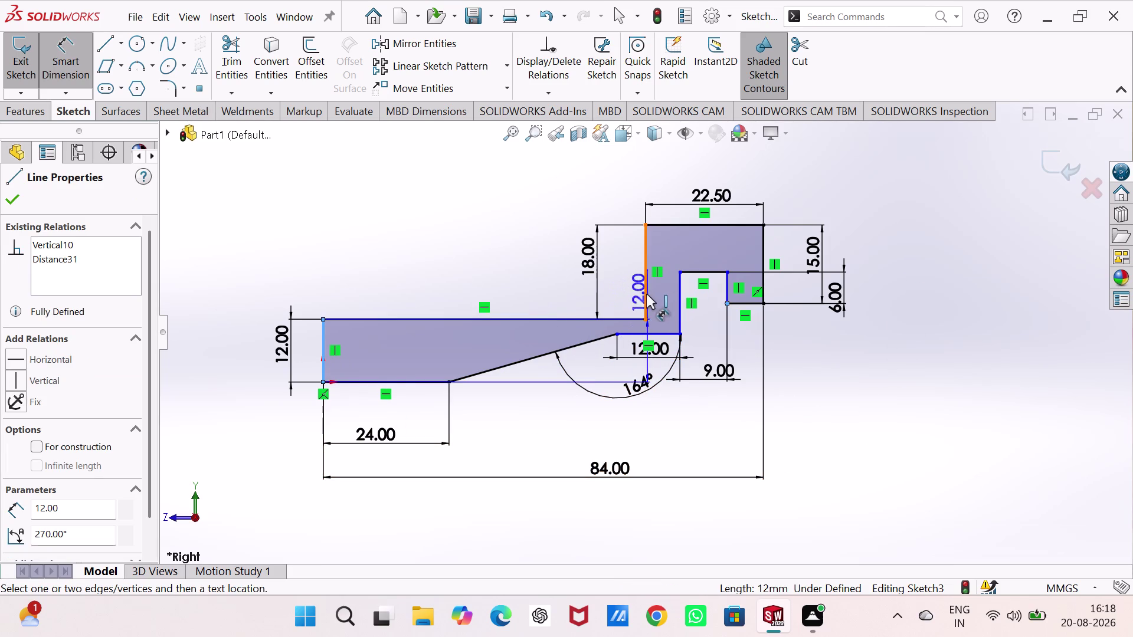
click(616, 332)
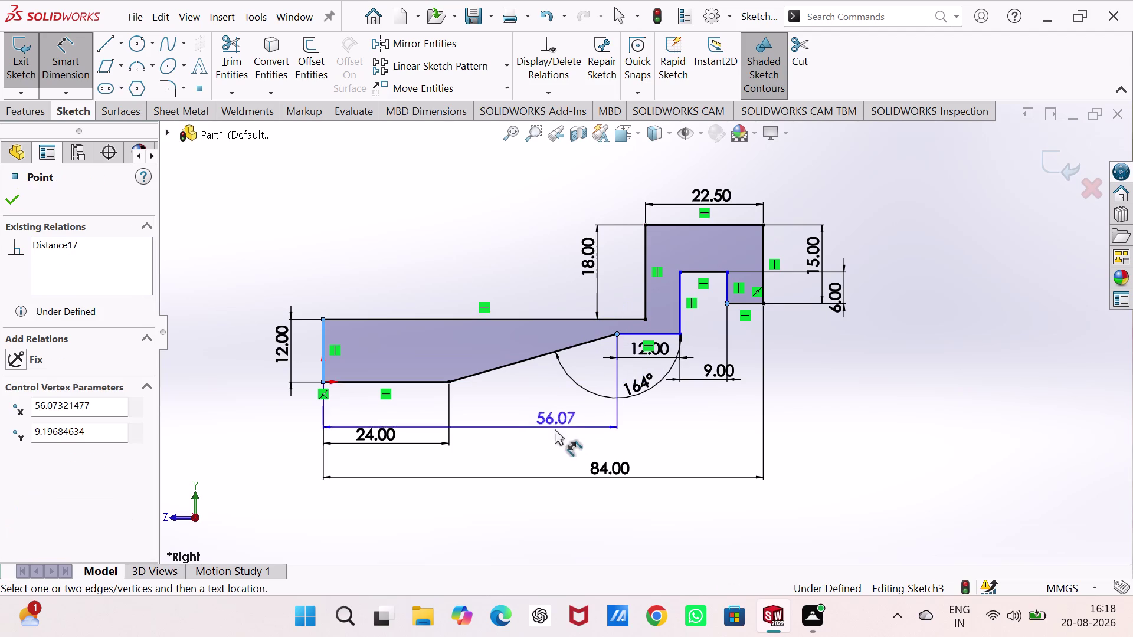
key(Escape)
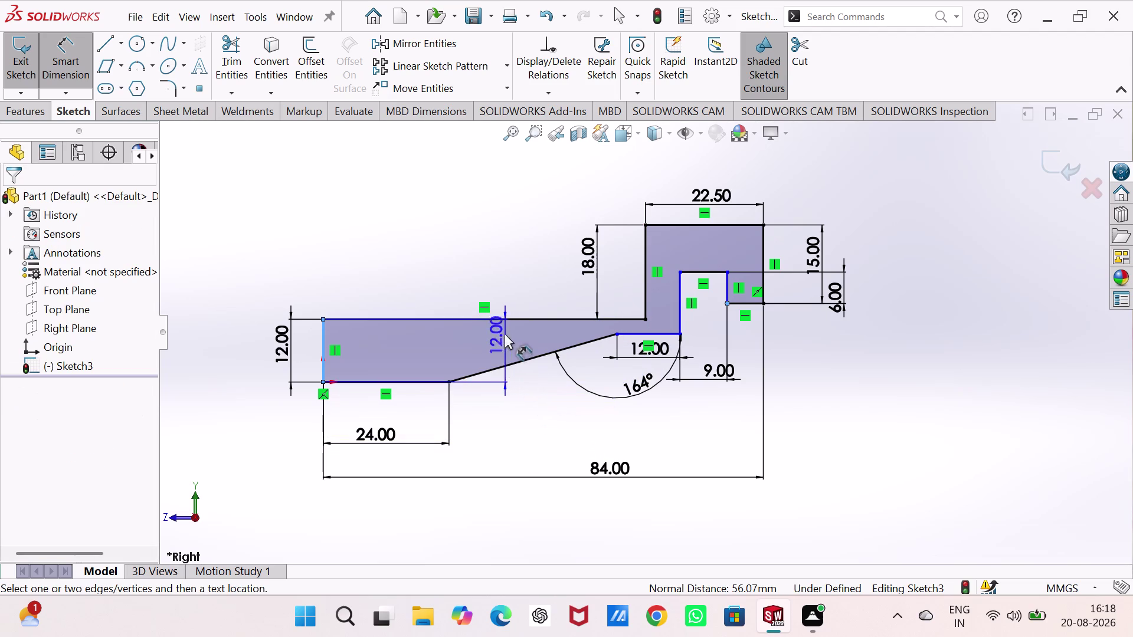
key(Escape)
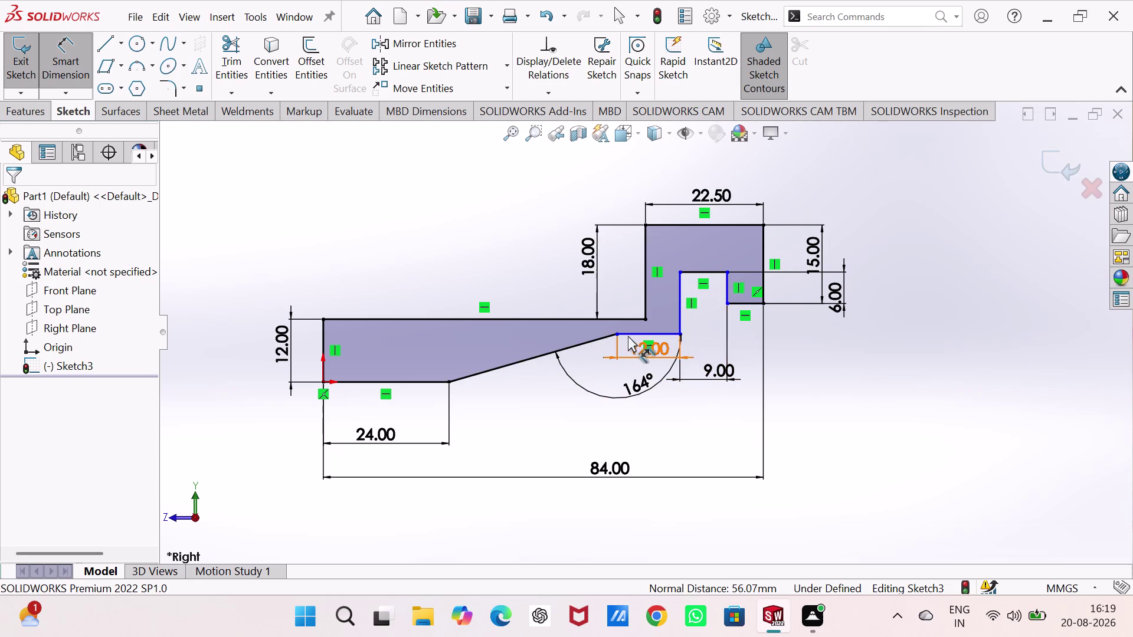
drag(617, 334, 621, 358)
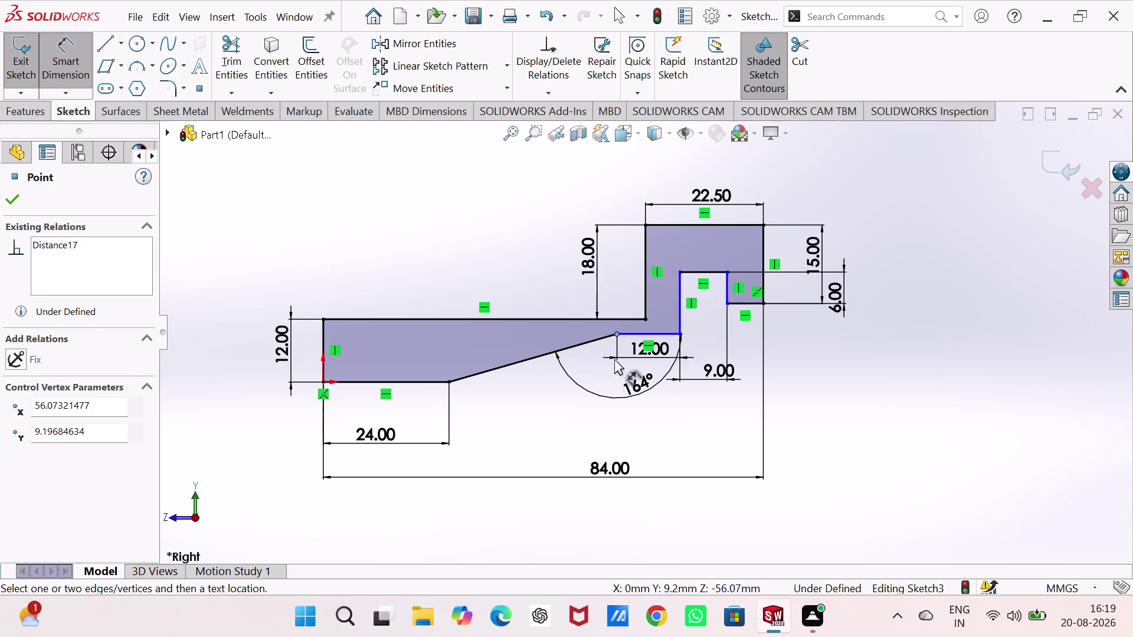
Drag the inner step corner left and right to test new positions.
key(Escape)
key(Escape)
key(Escape)
drag(616, 334, 607, 375)
drag(607, 375, 620, 370)
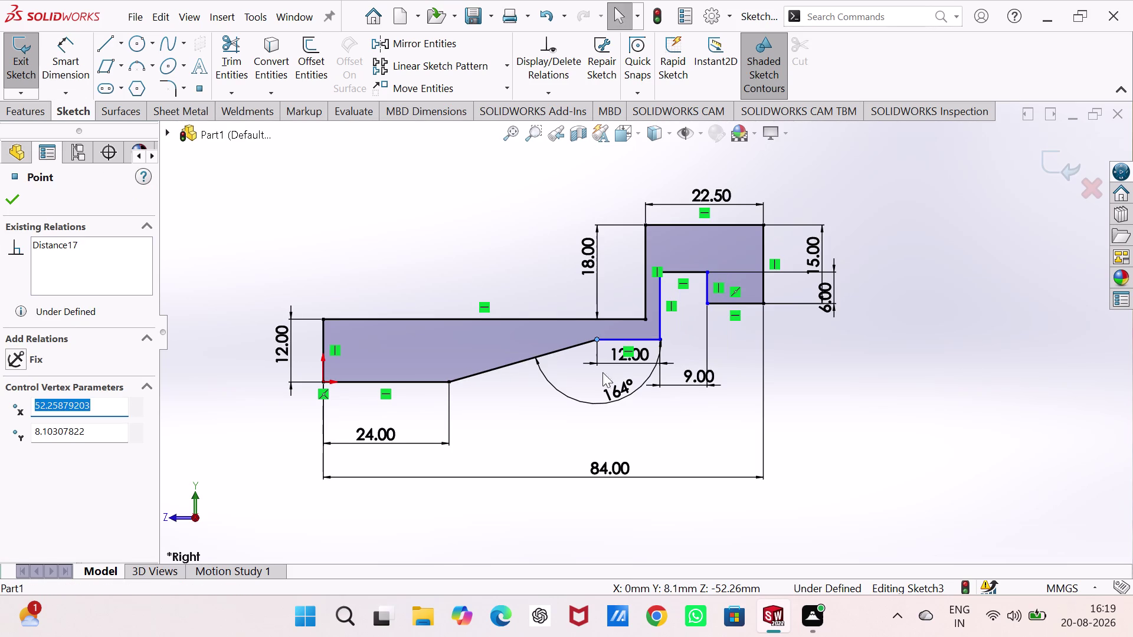
drag(594, 338, 581, 359)
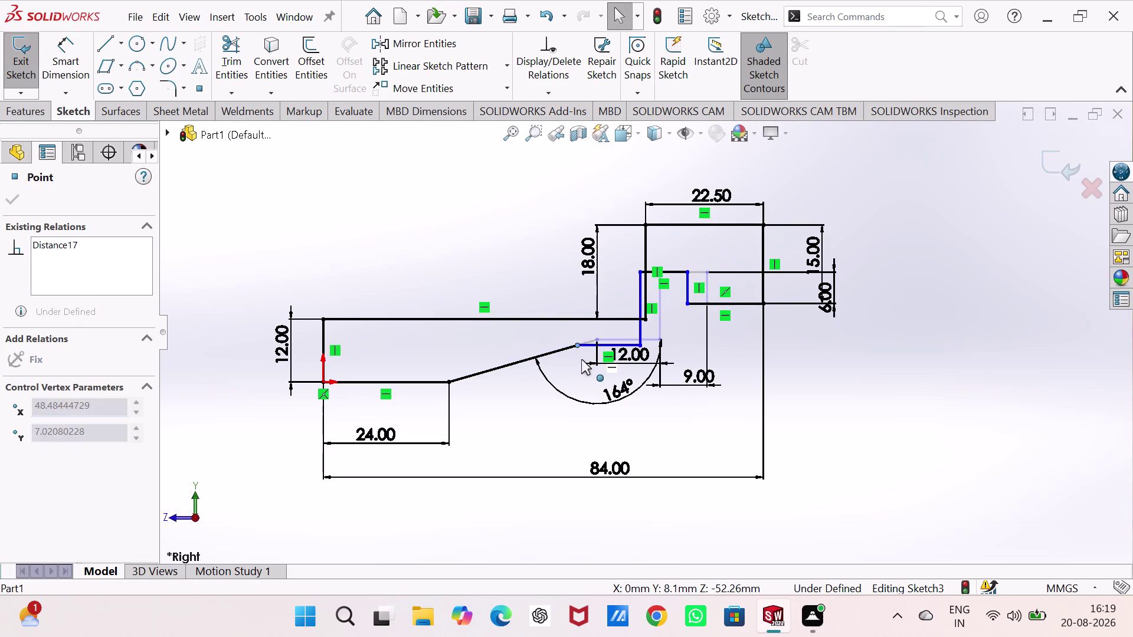
drag(582, 359, 619, 343)
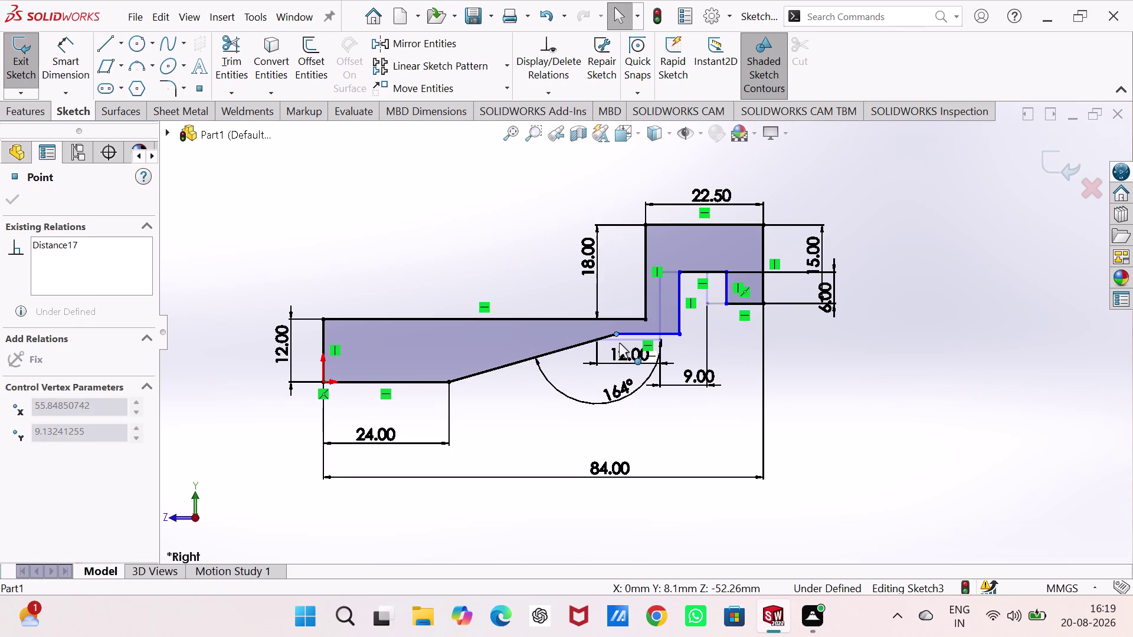
drag(619, 343, 642, 354)
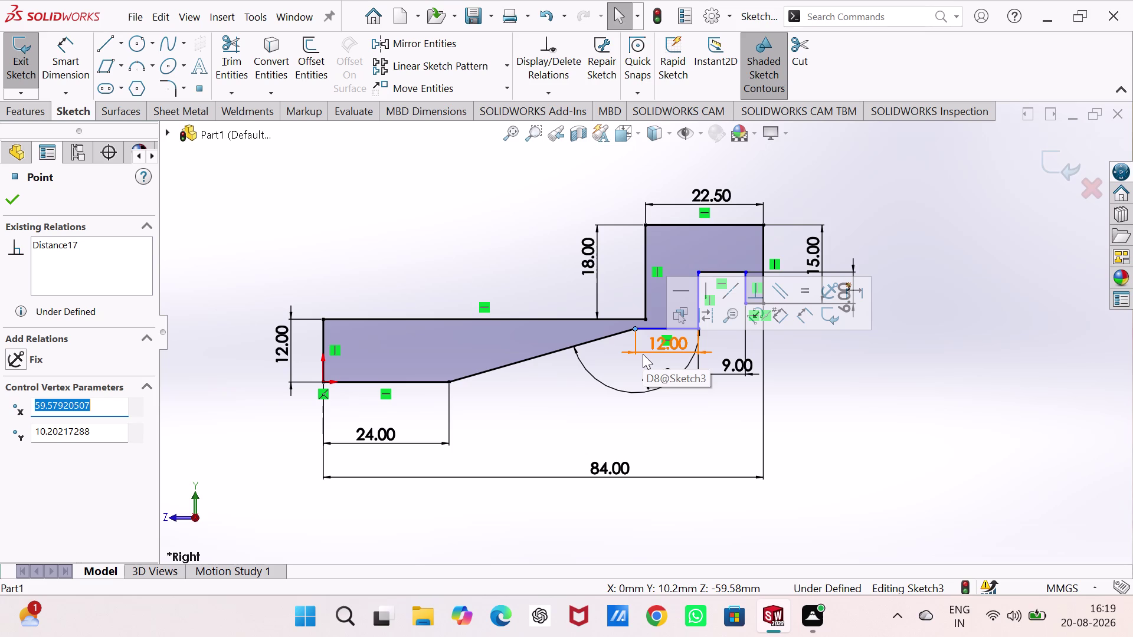
Undo the last four corner moves so the overall length reads 68.33.
key(ctrl+z)
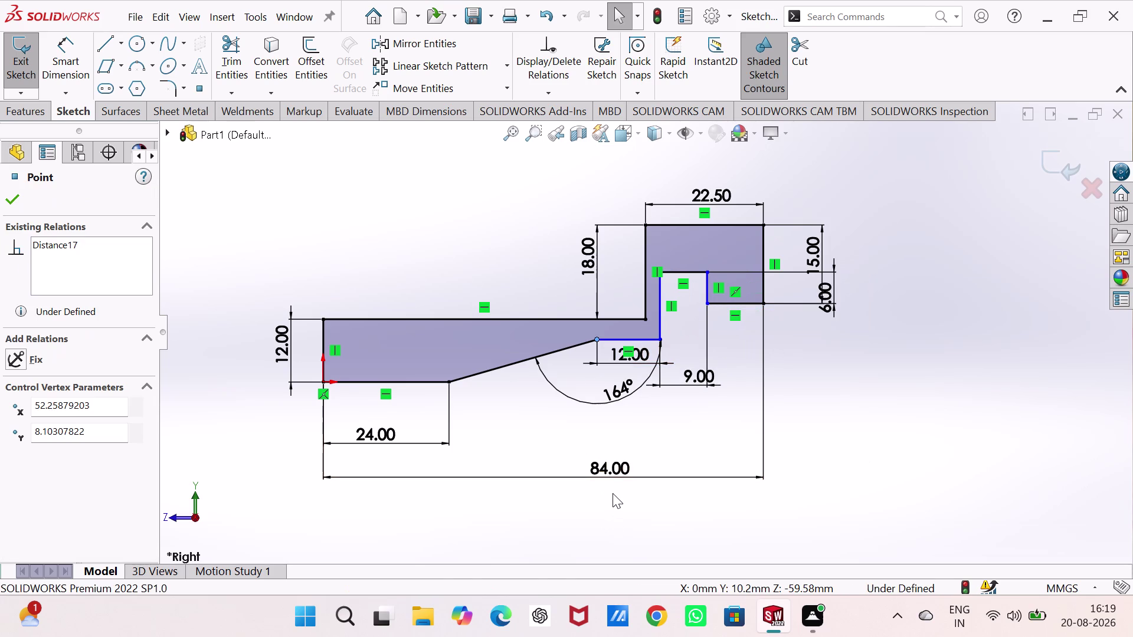
key(ctrl+z)
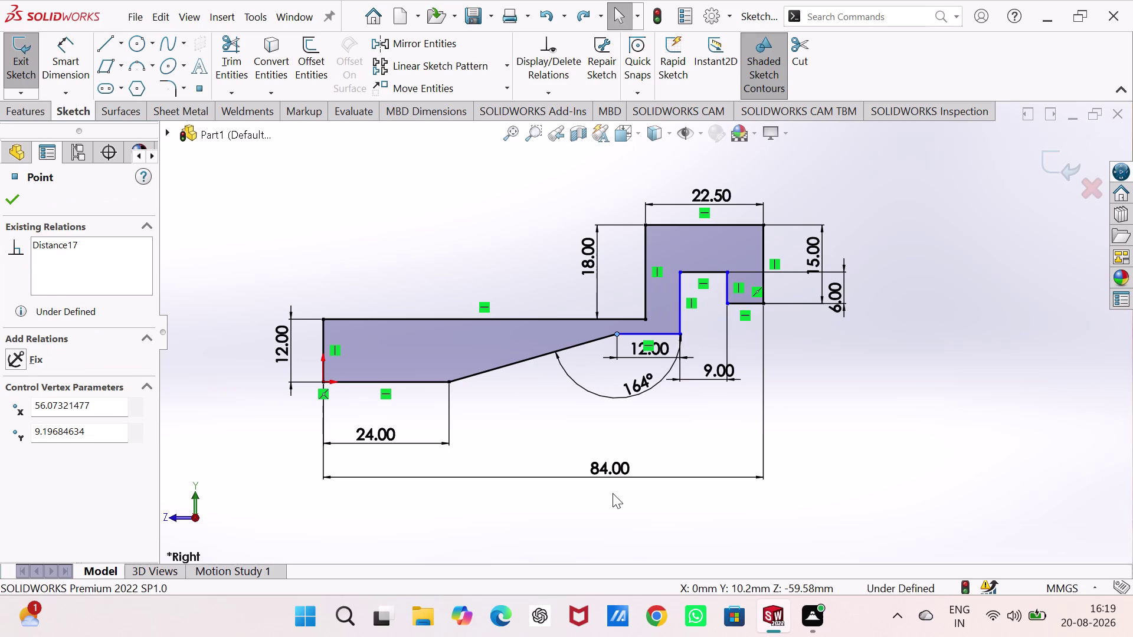
key(ctrl+z)
key(ctrl+z)
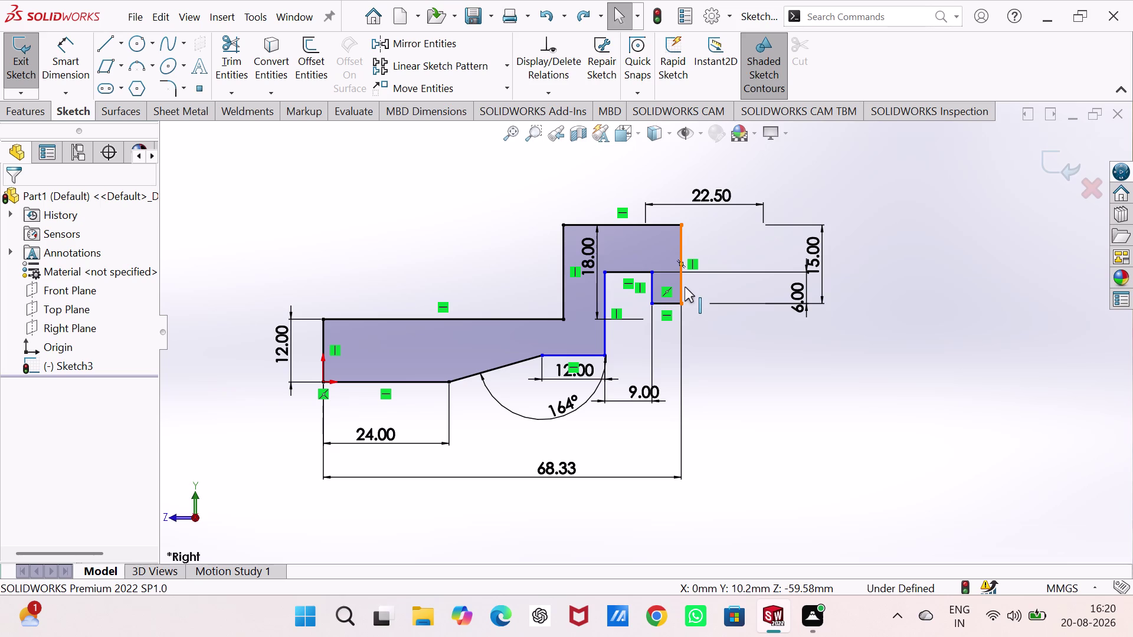
Delete the right end's 15.00 vertical edge and the short horizontal edge by the 6.00 step.
click(680, 279)
key(Delete)
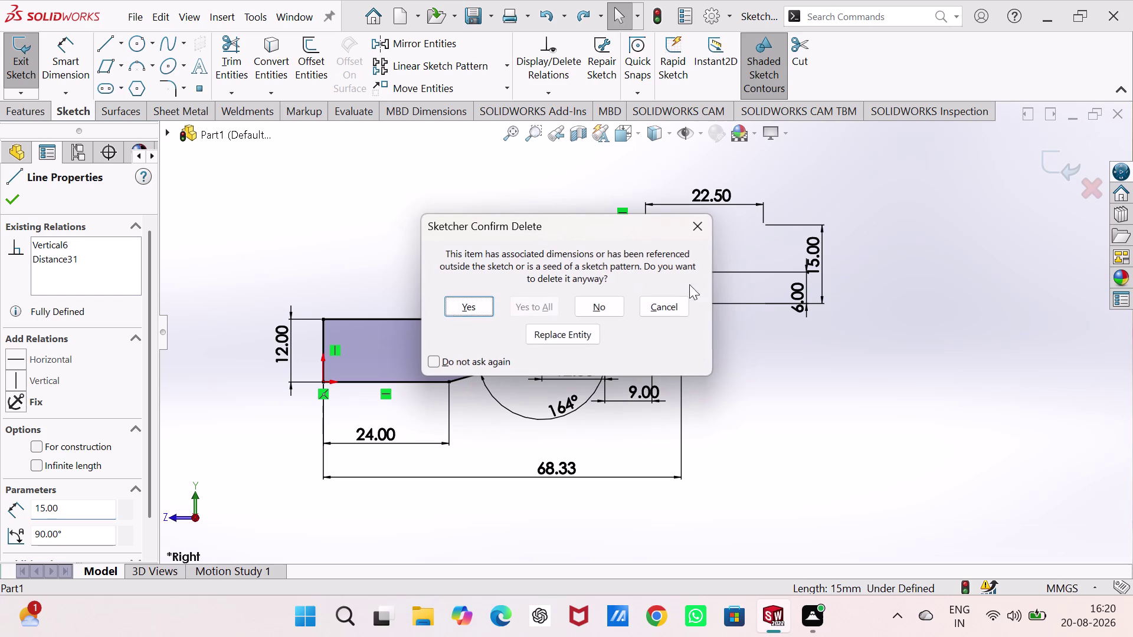
click(471, 310)
click(766, 371)
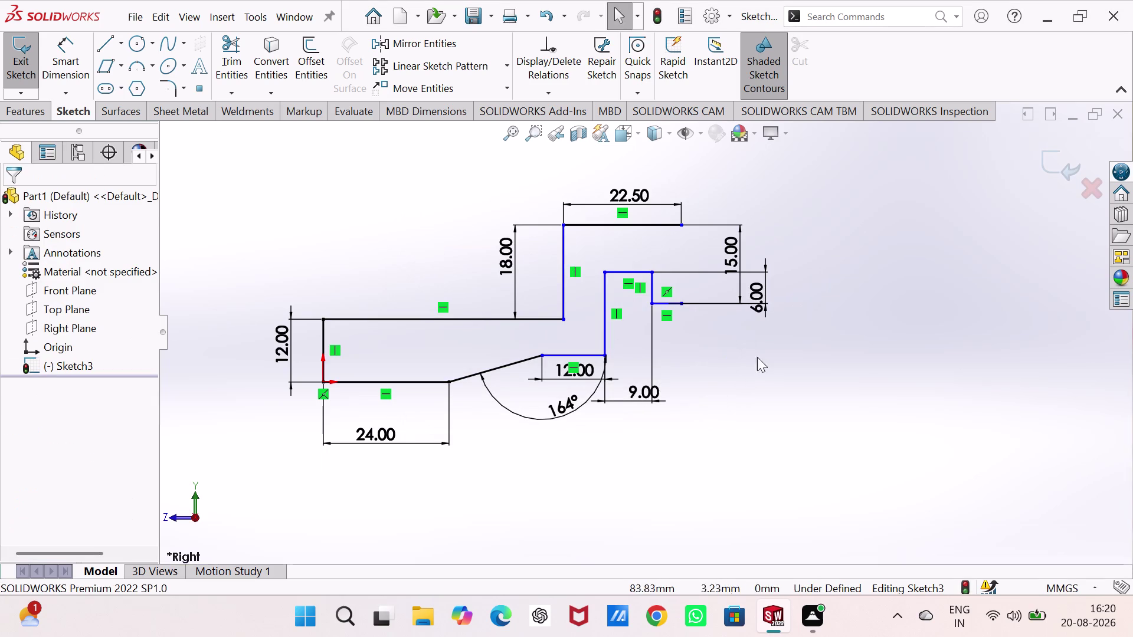
click(661, 302)
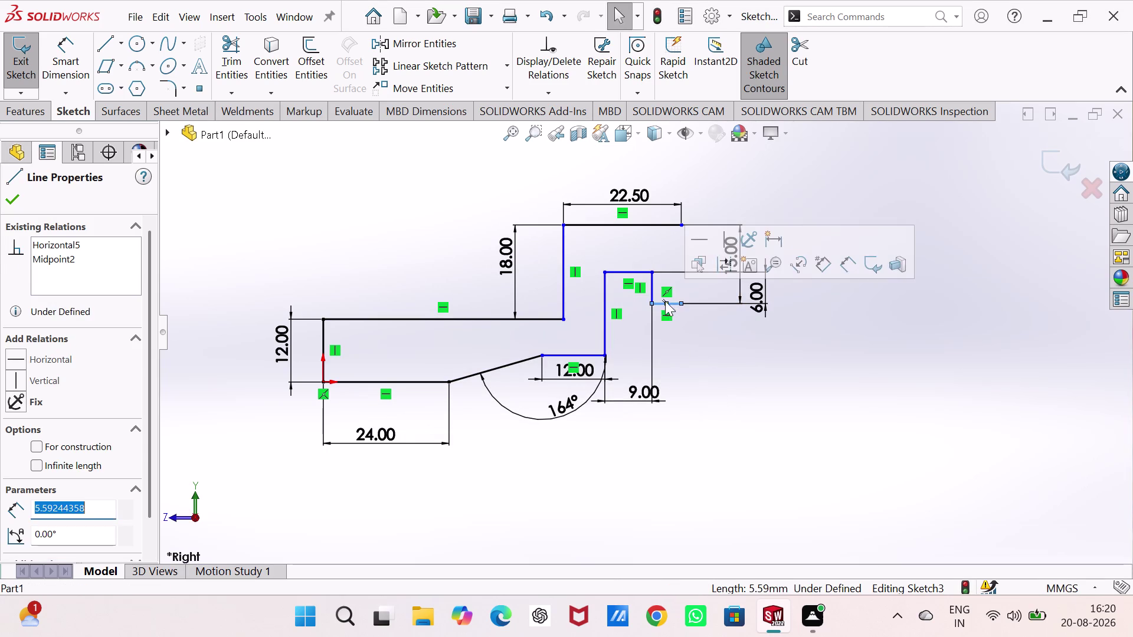
key(Delete)
click(462, 300)
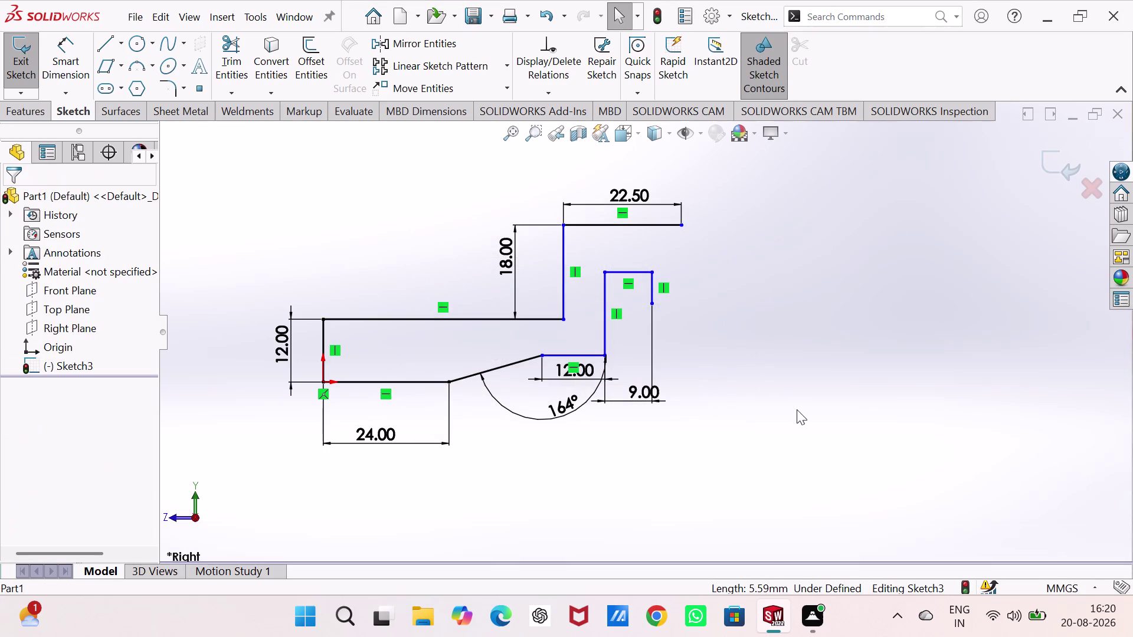
Draw a new bottom edge from the inner step's lower corner farther right.
right_click(774, 430)
right_drag(862, 260, 845, 270)
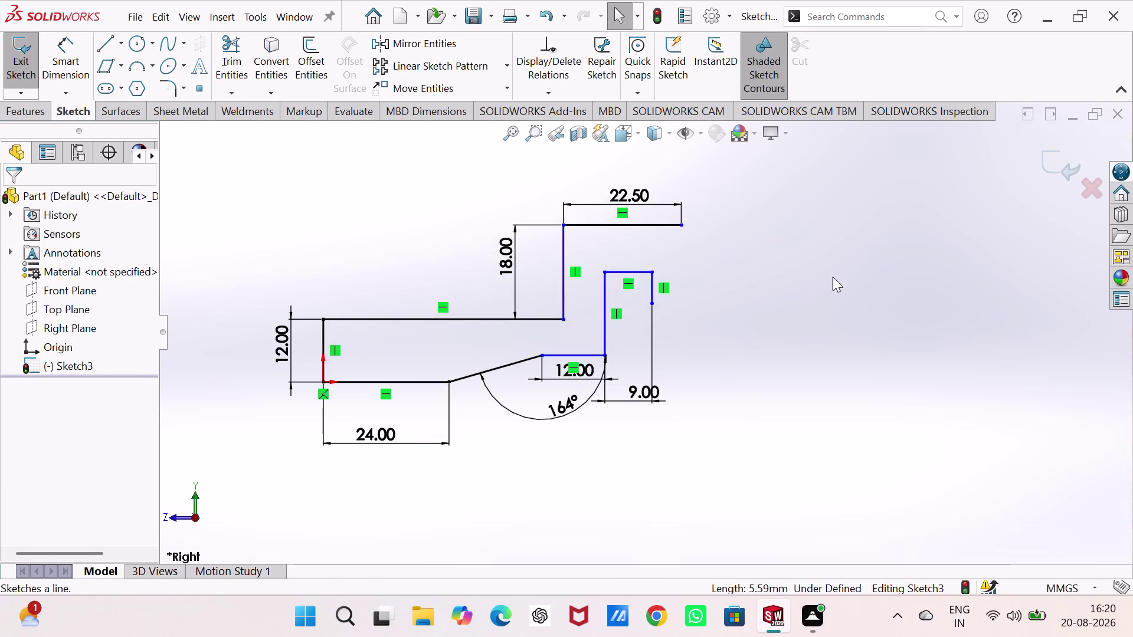
right_drag(845, 270, 776, 286)
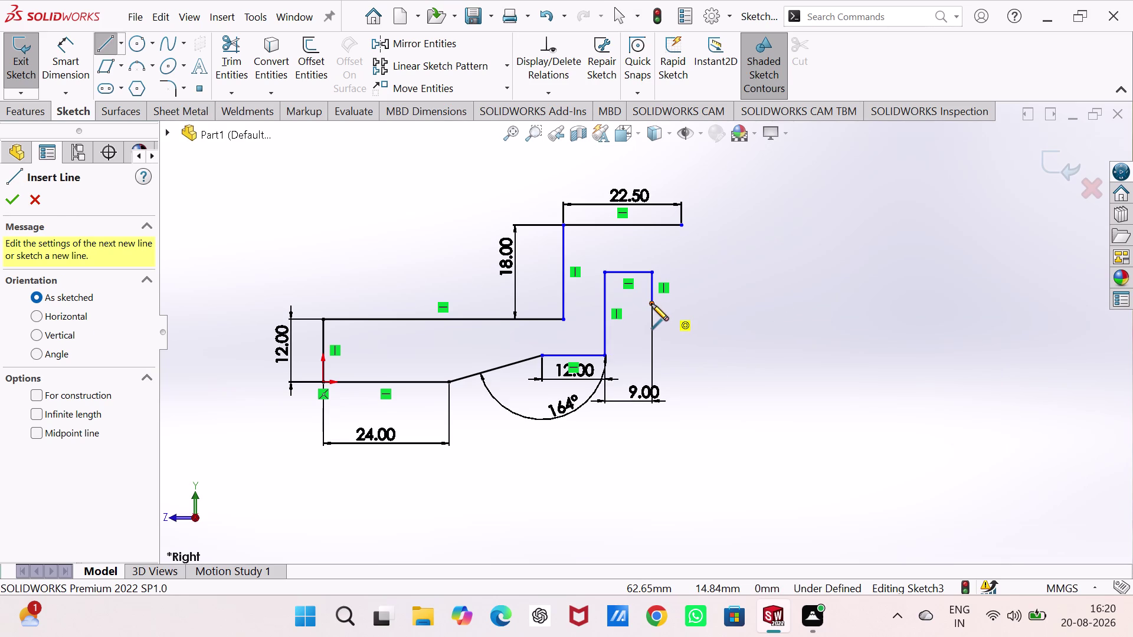
click(652, 304)
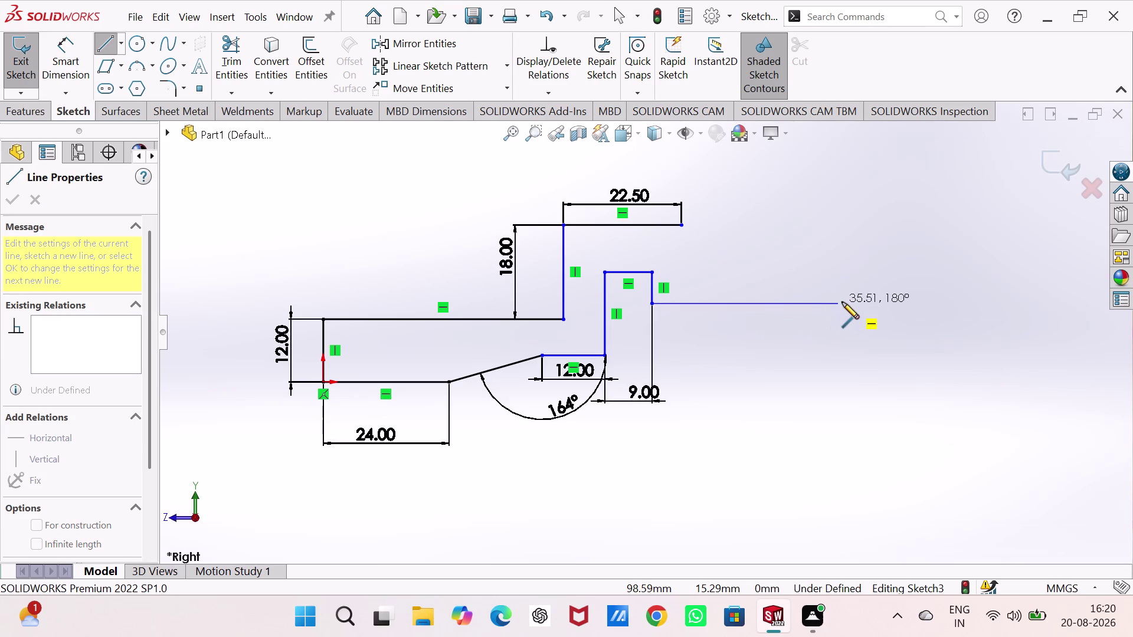
click(842, 302)
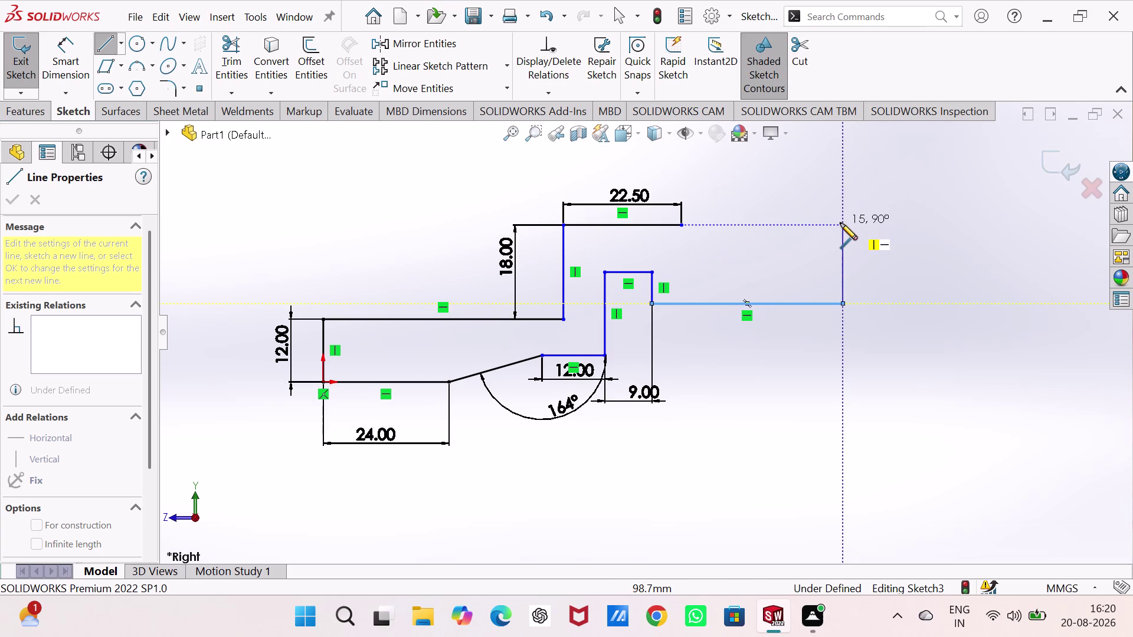
key(Escape)
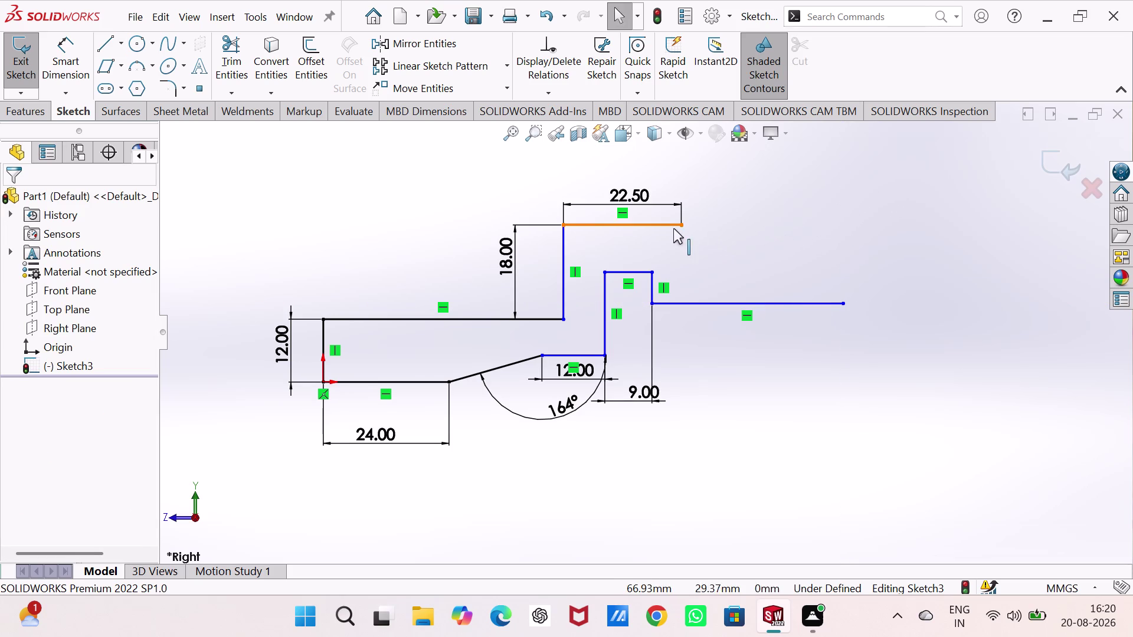
Delete the old 22.50 top edge along with its dimension.
click(666, 226)
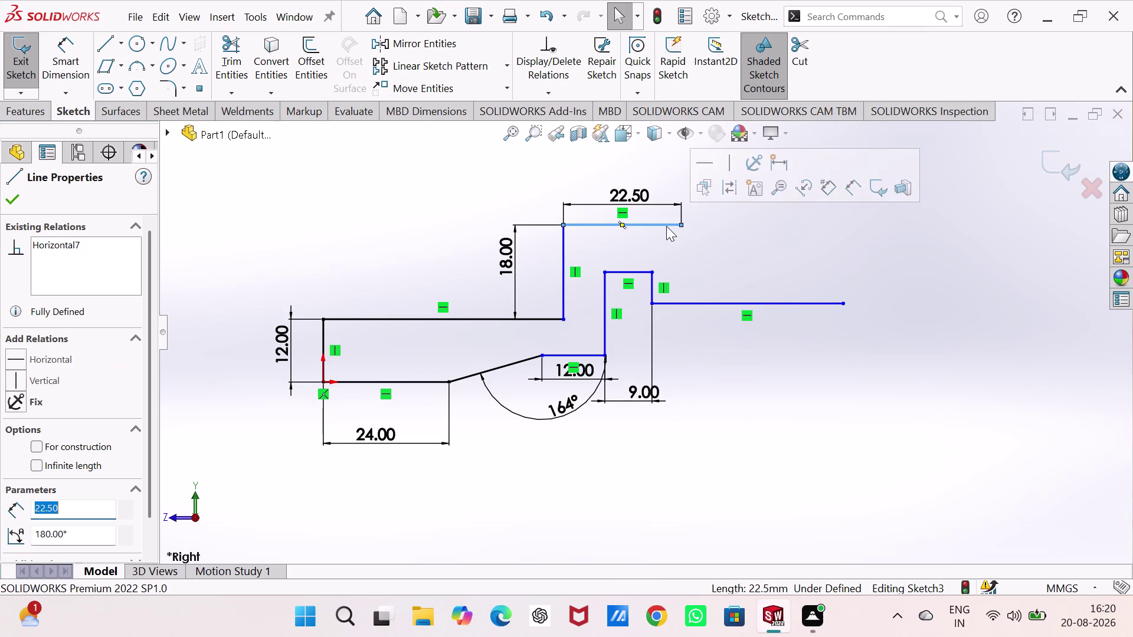
key(Delete)
click(487, 308)
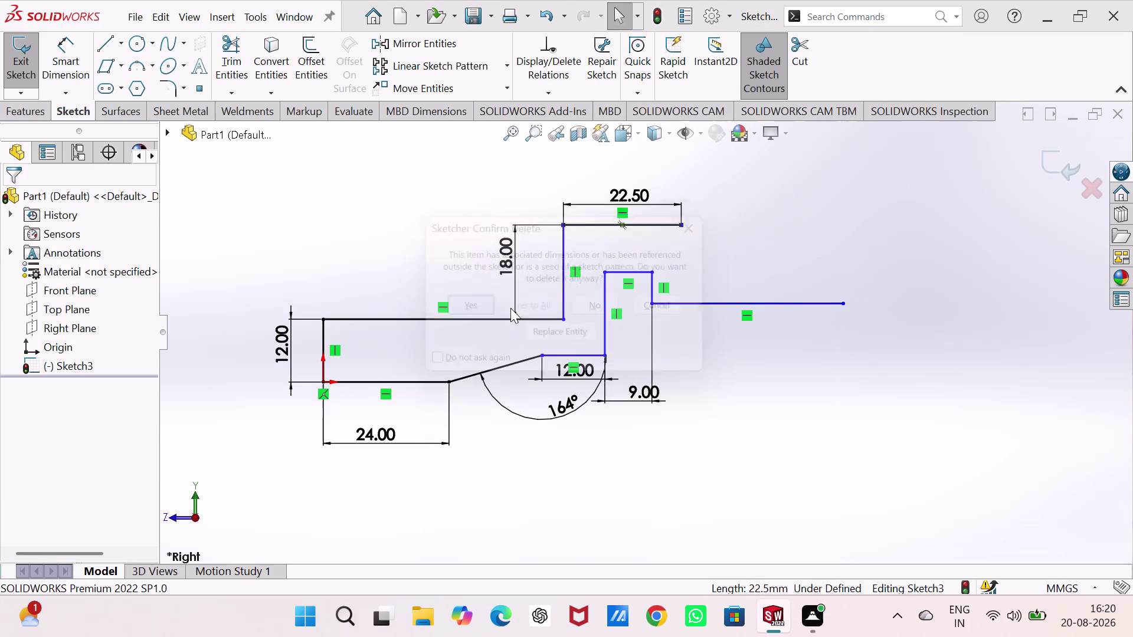
right_drag(918, 384, 918, 275)
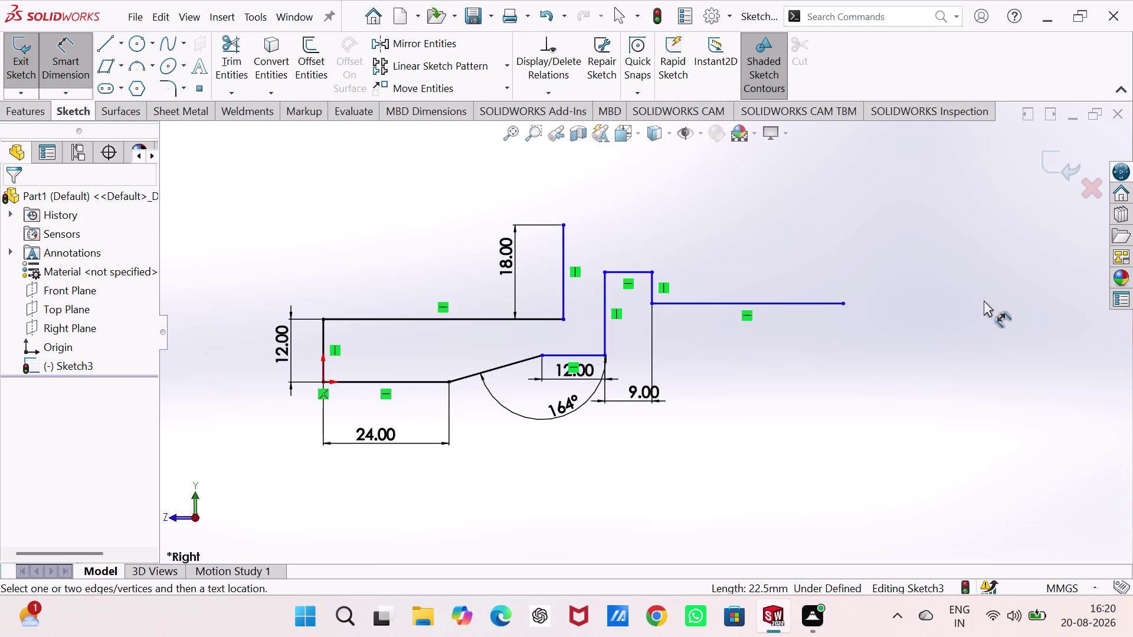
right_drag(983, 301, 836, 341)
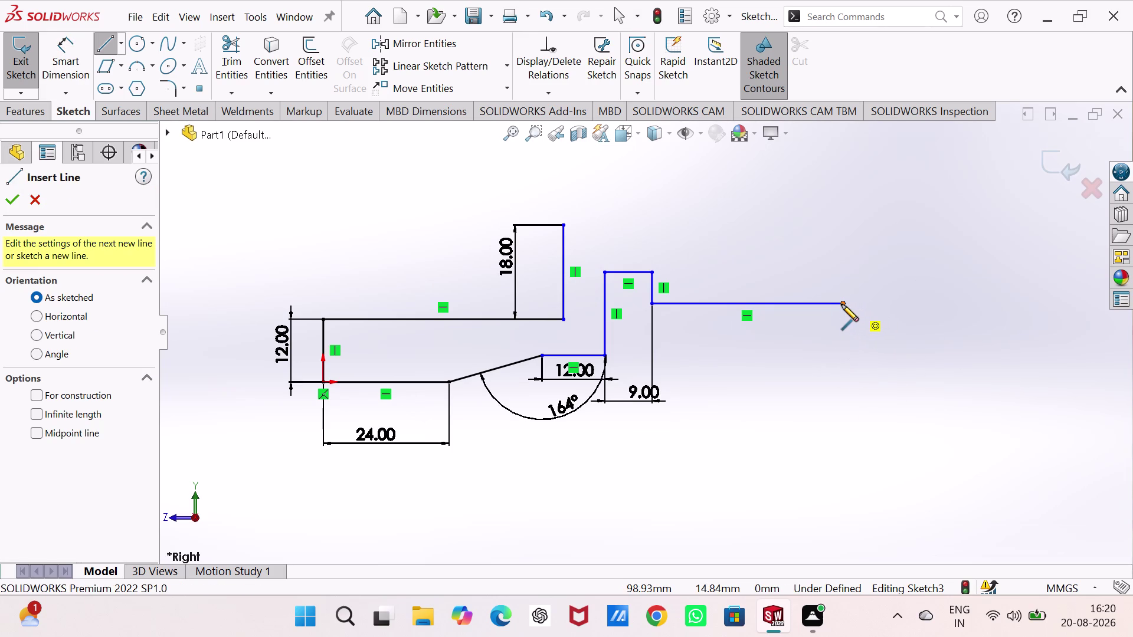
Close the outline with a new right vertical edge and a top edge to the 18.00 step.
click(842, 305)
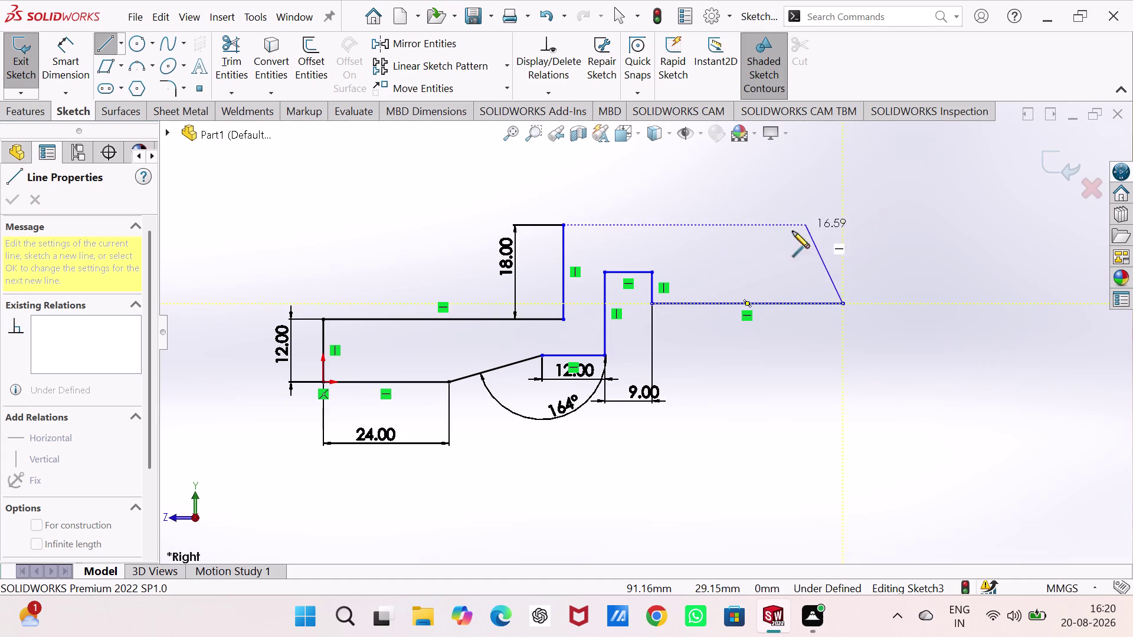
click(842, 223)
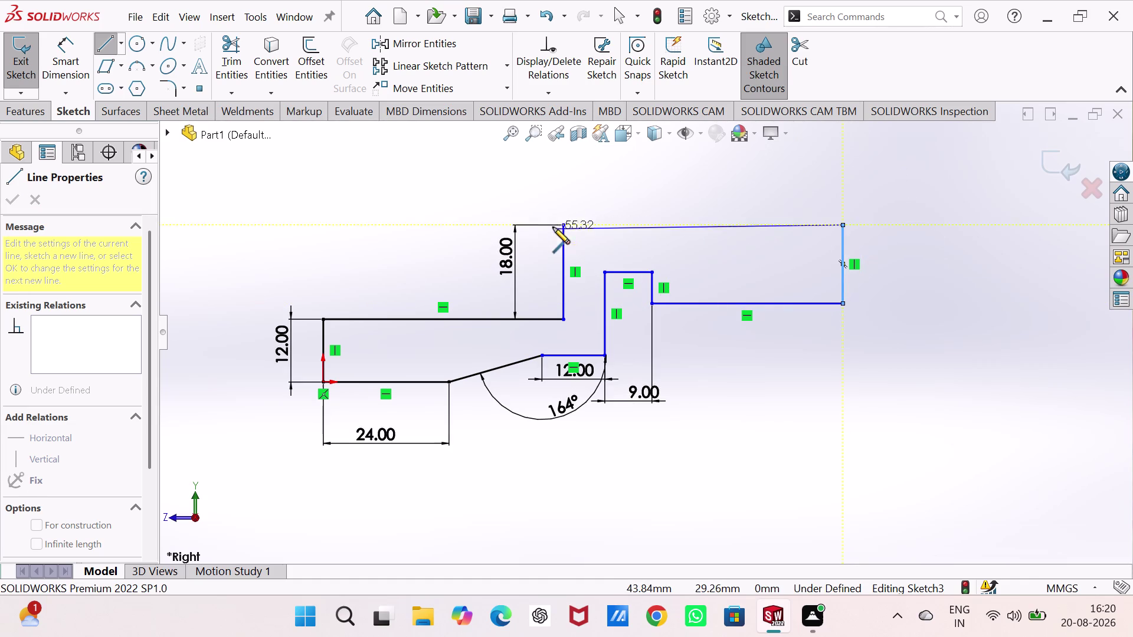
click(564, 226)
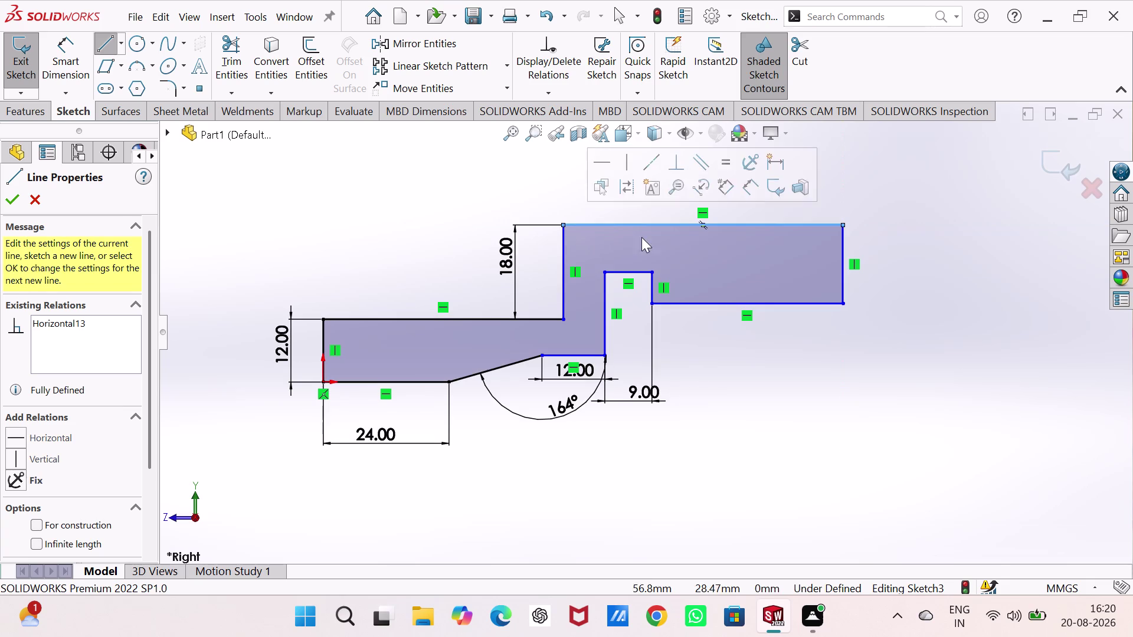
key(Escape)
right_drag(917, 451, 926, 170)
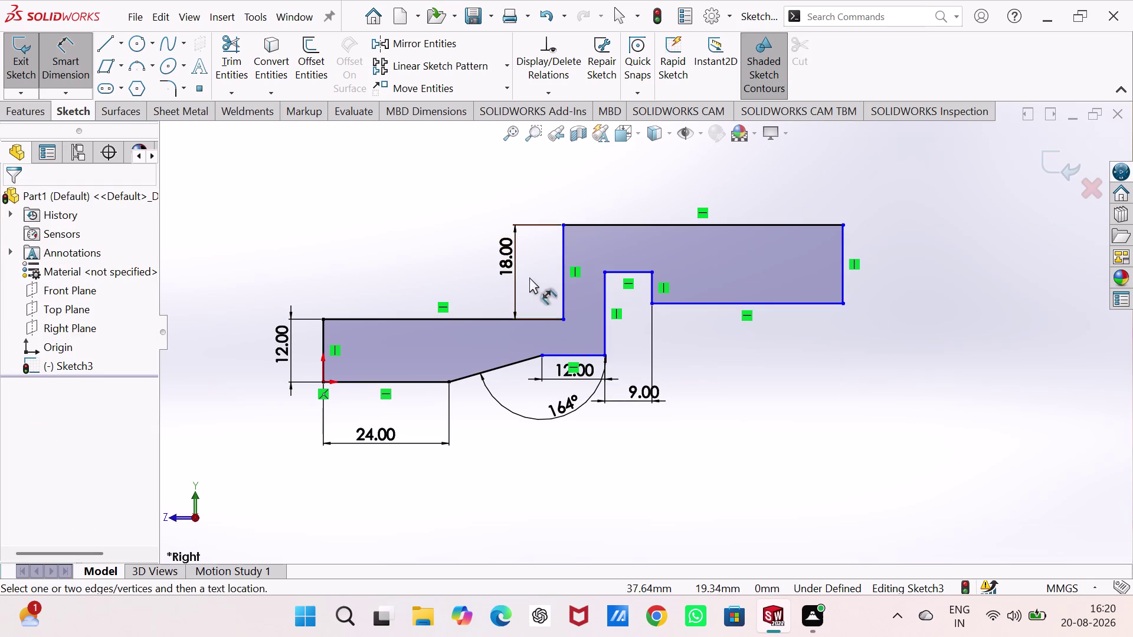
click(320, 344)
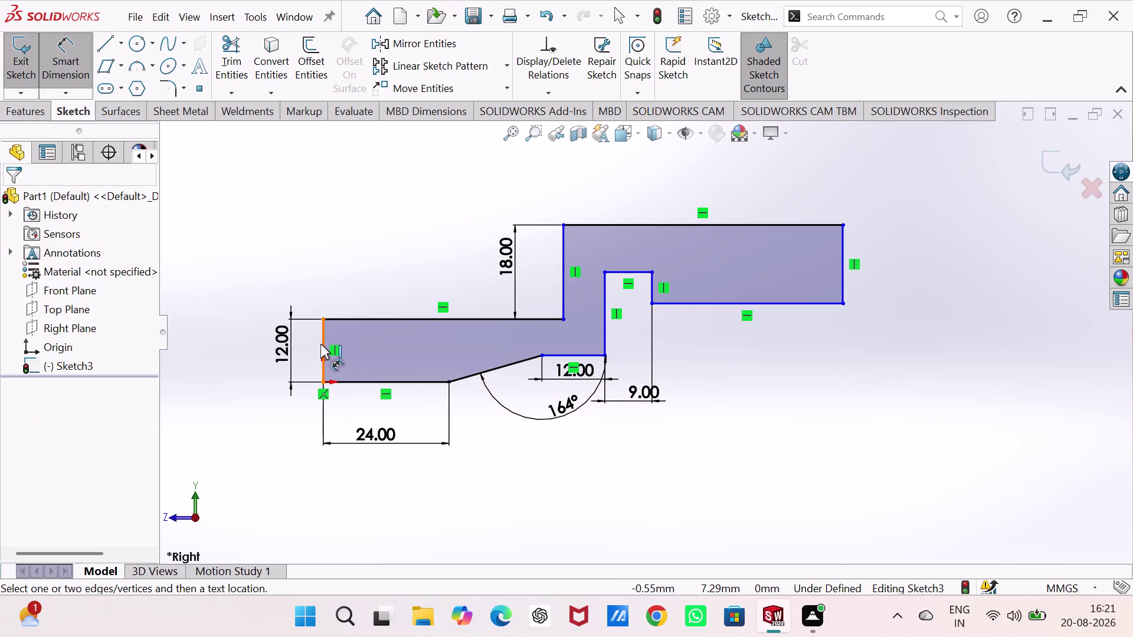
Dimension the overall length from the left end to the new right edge as 84.00.
click(840, 277)
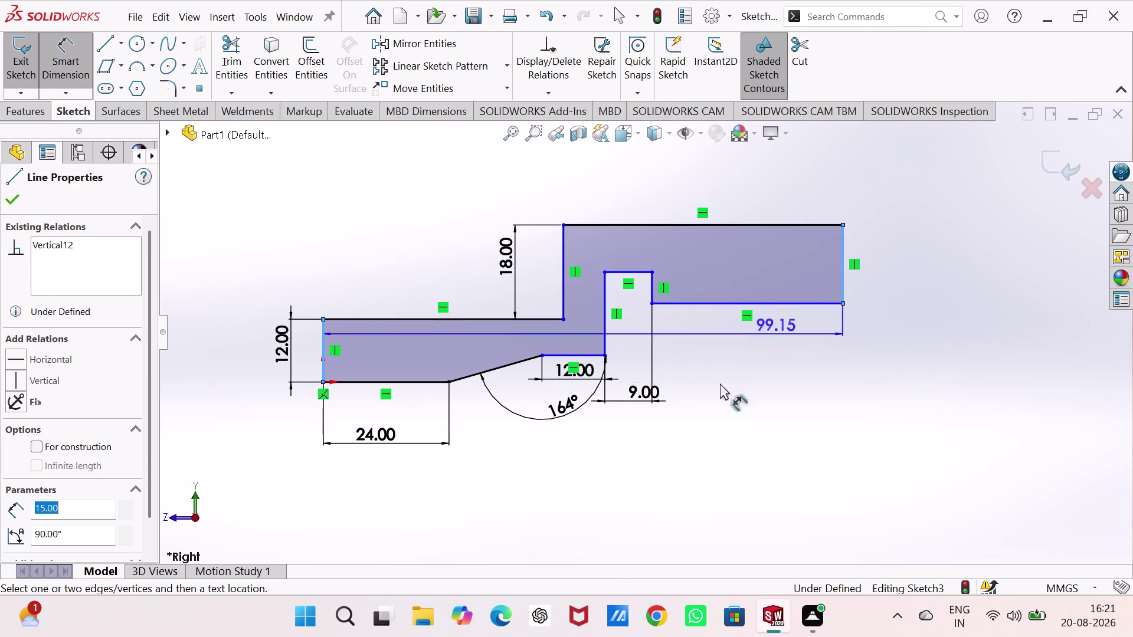
click(610, 477)
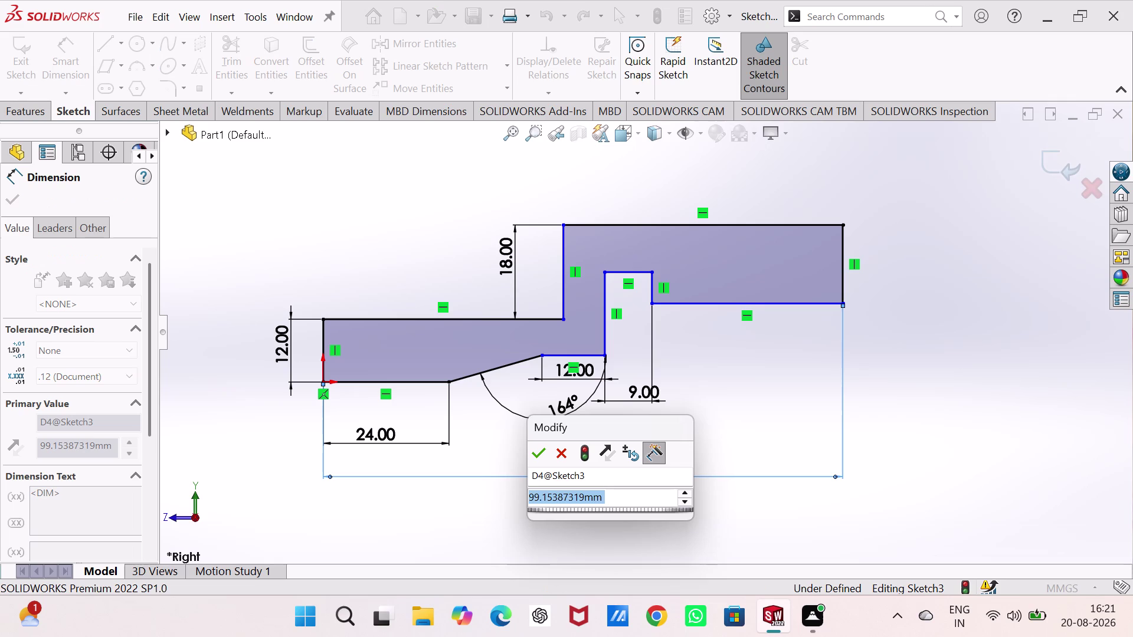
key(8)
key(4)
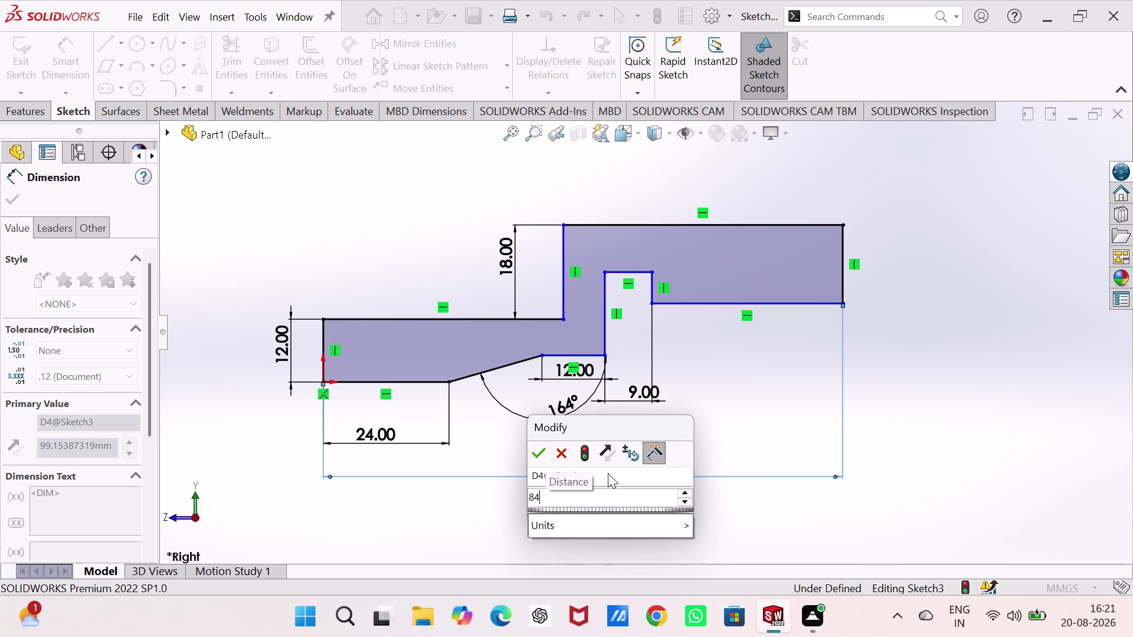
key(Return)
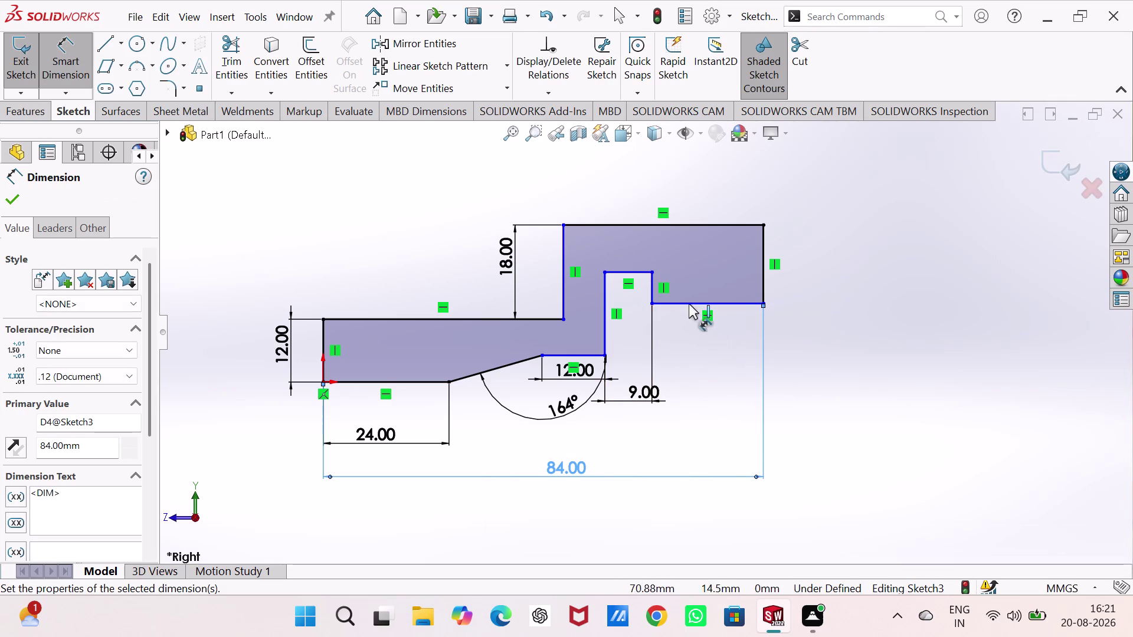
double_click(651, 288)
key(Escape)
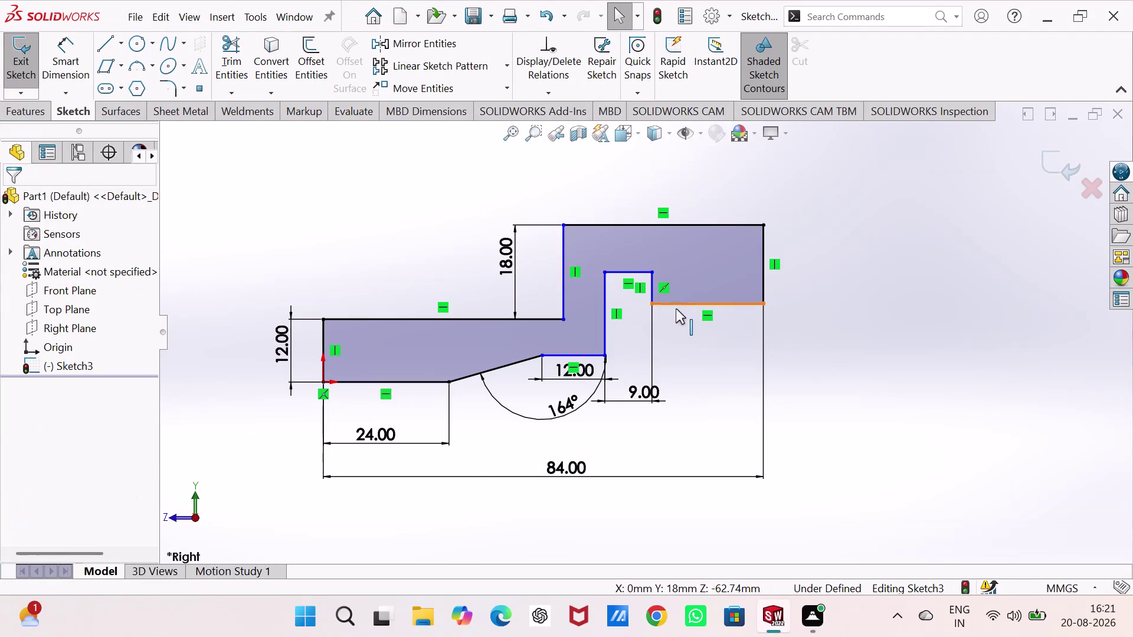
Dimension the notch depth at 6.00 mm.
right_drag(721, 397, 744, 303)
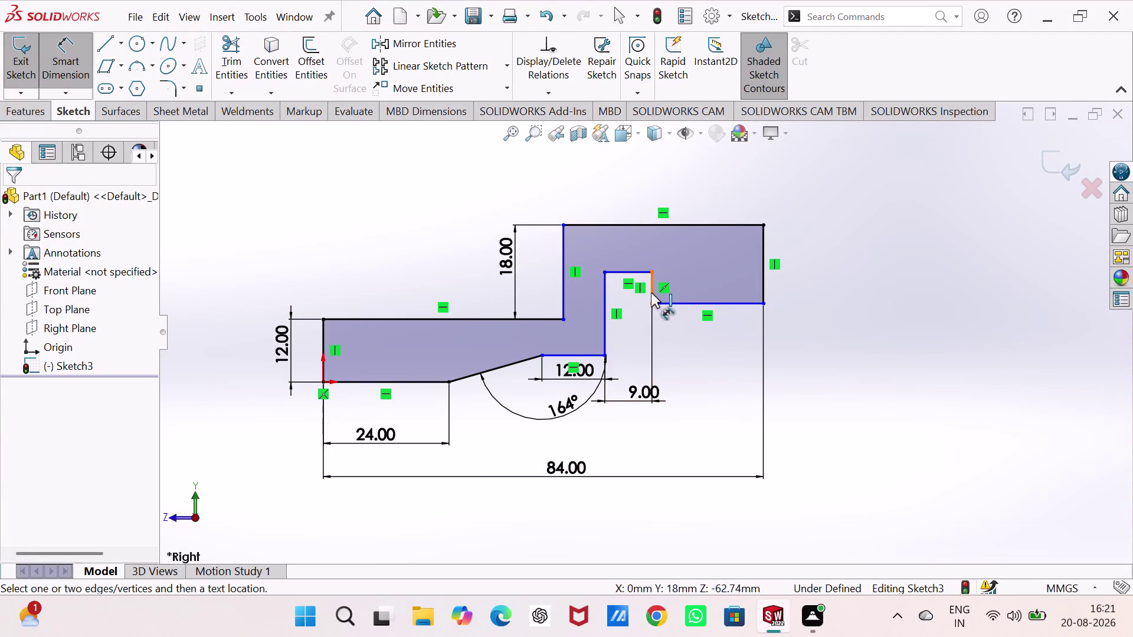
click(650, 292)
click(680, 340)
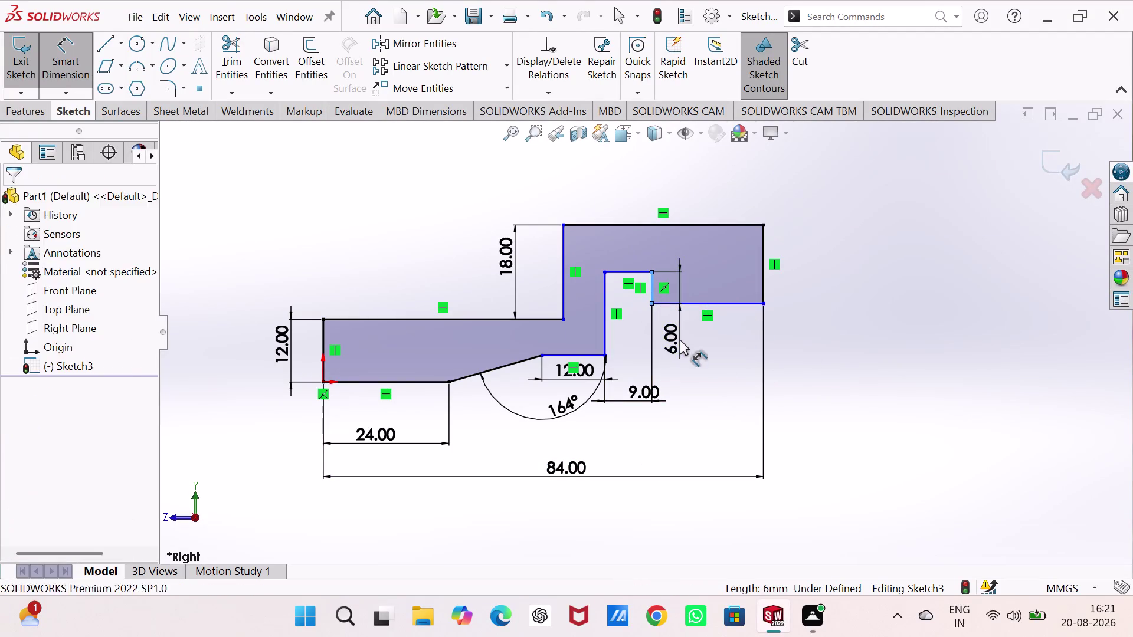
click(604, 317)
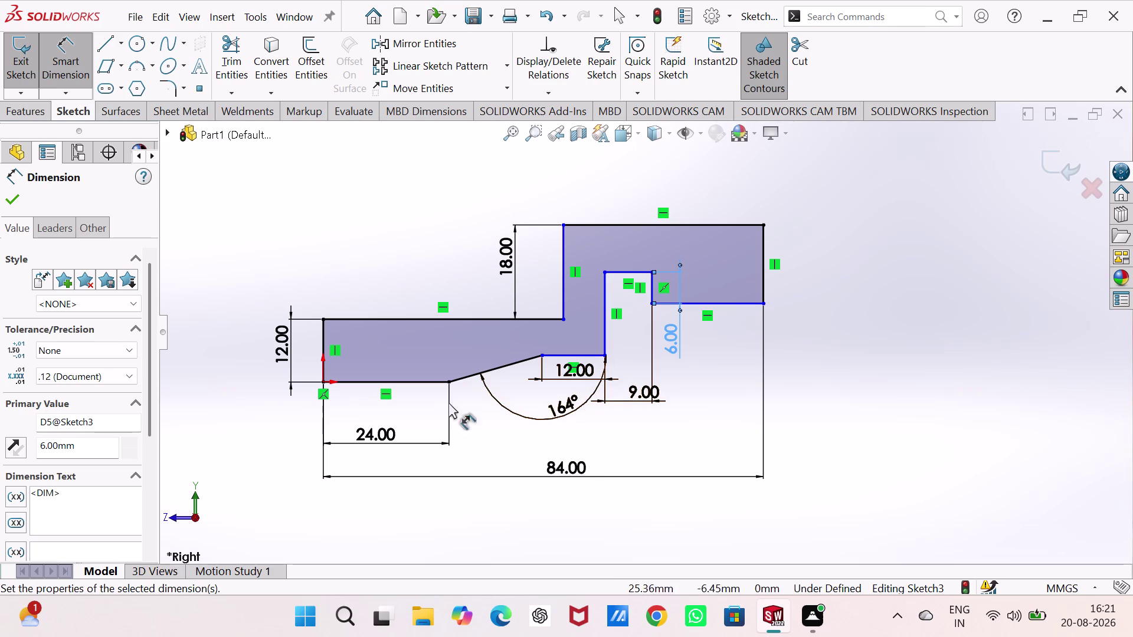
Dimension the top edge width at 36 mm.
click(634, 226)
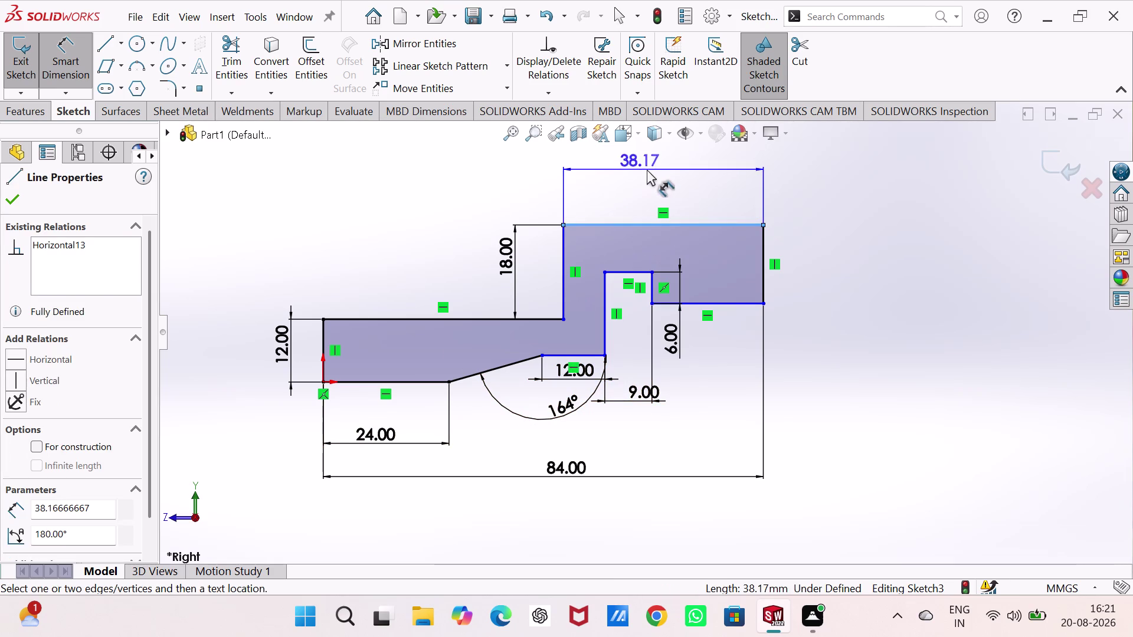
click(647, 169)
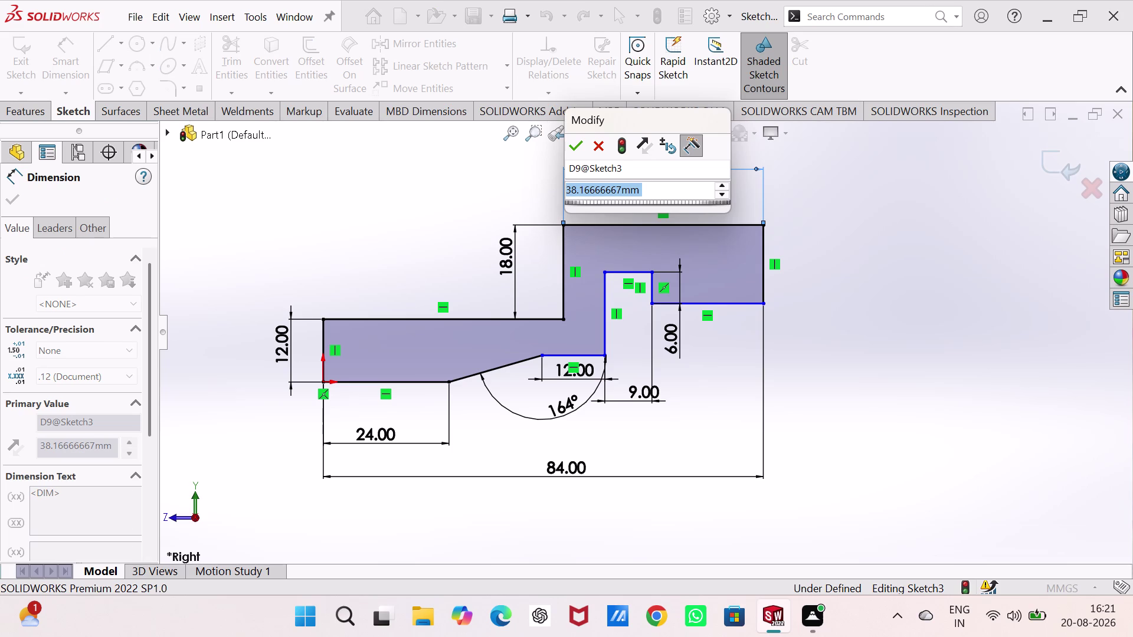
key(3)
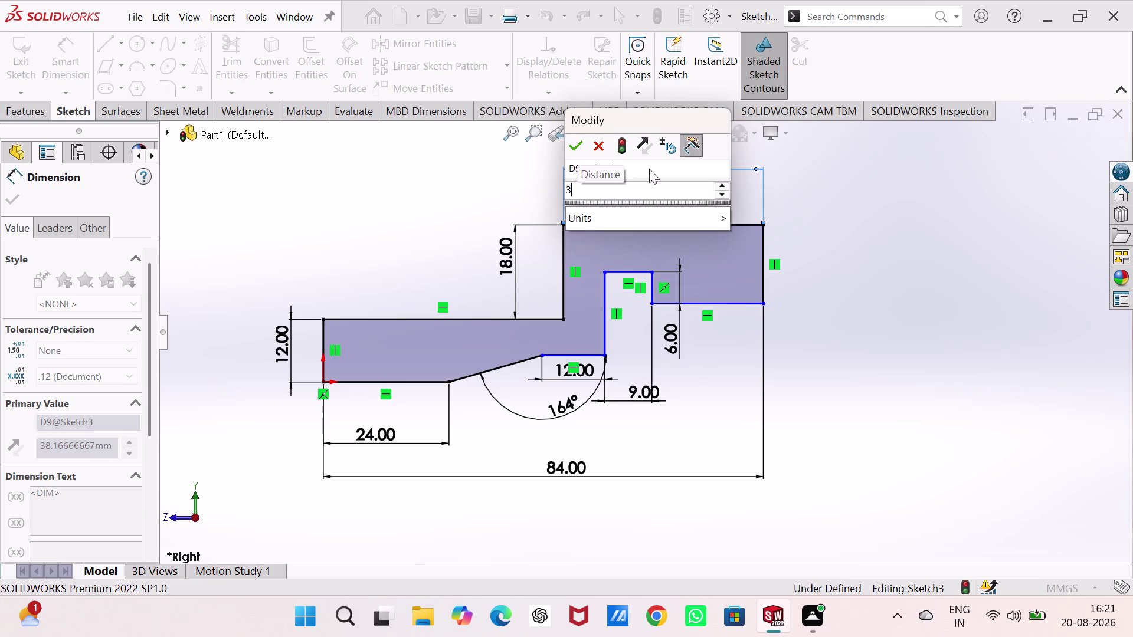
key(6)
key(Return)
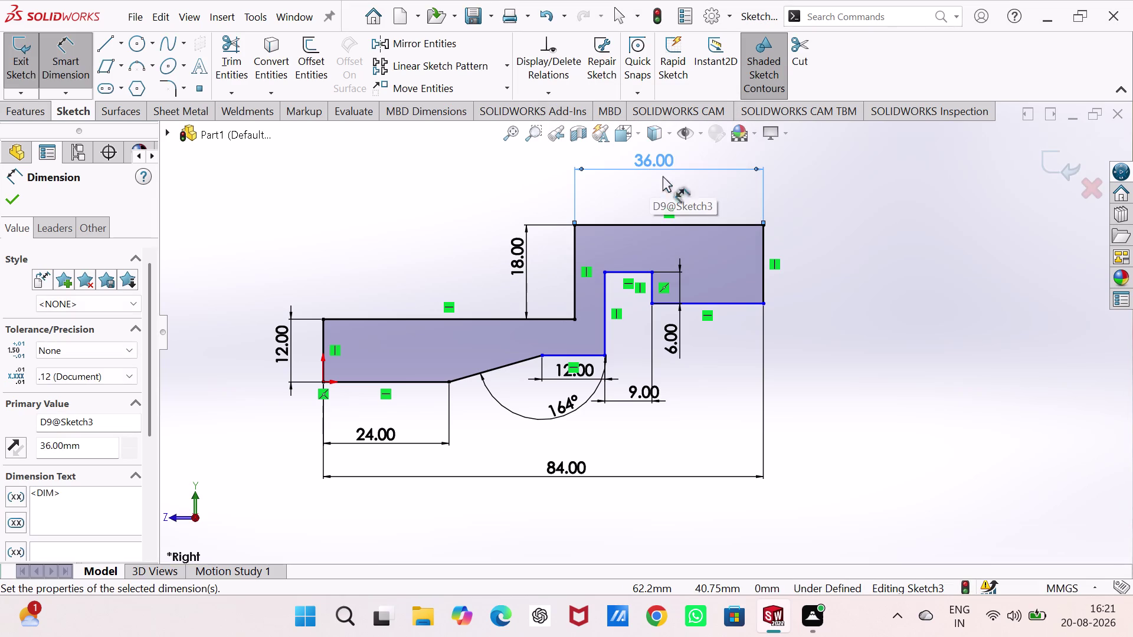
click(869, 200)
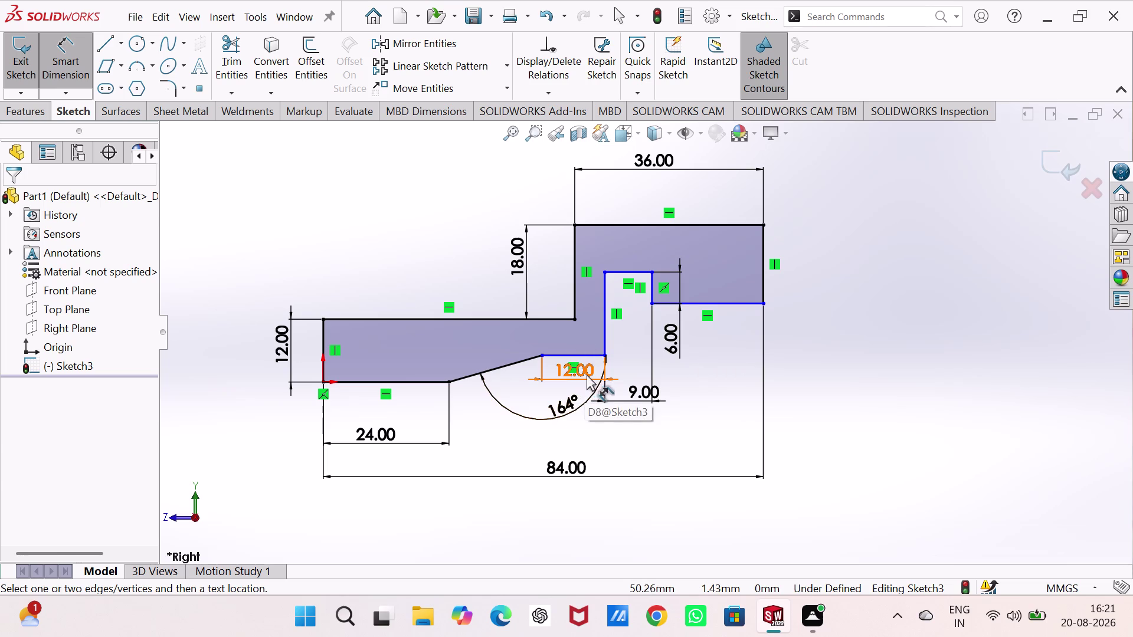
Move the 12.00 dimension below the profile and reposition the 9.00 dimension.
drag(587, 374, 585, 431)
drag(648, 394, 631, 395)
double_click(632, 397)
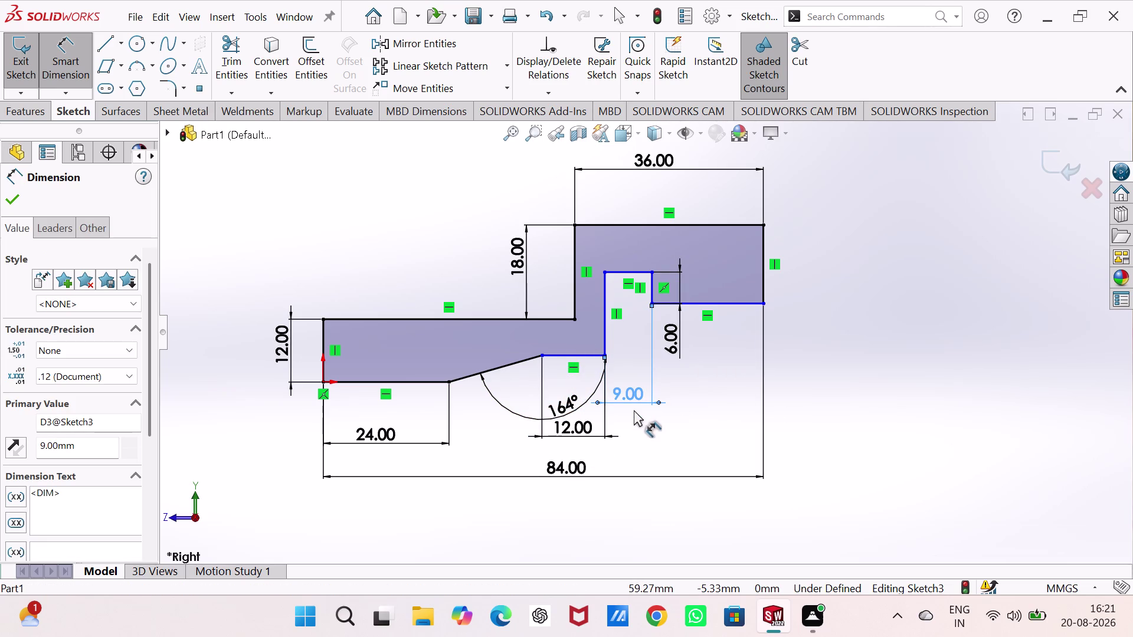
click(650, 276)
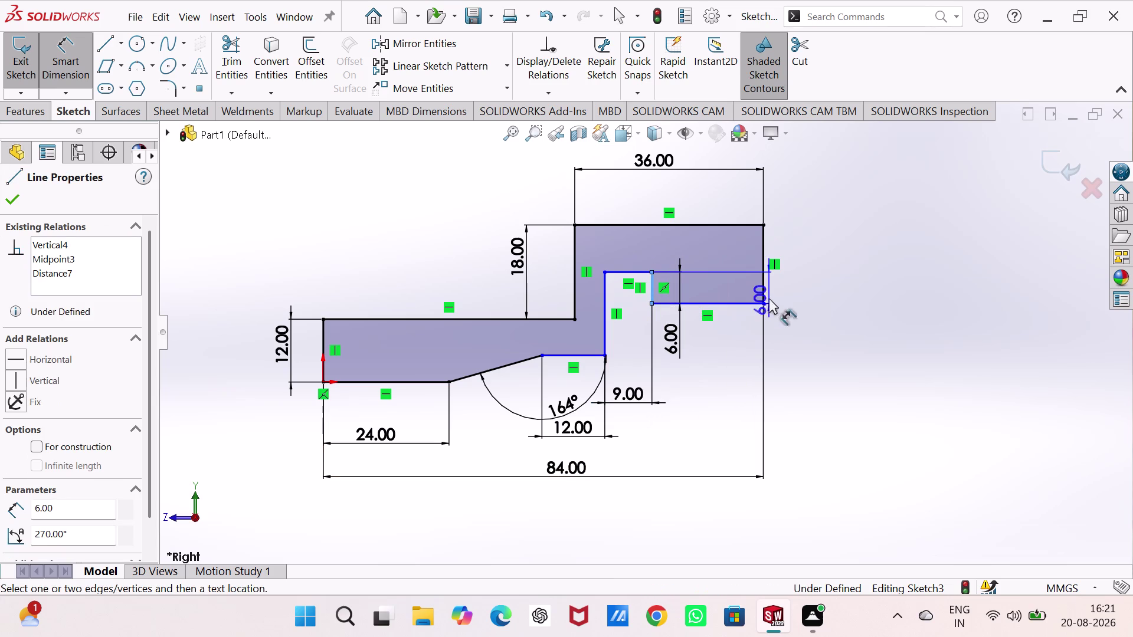
Dimension the step from the notch's inner wall to the right edge at 18 mm.
click(762, 286)
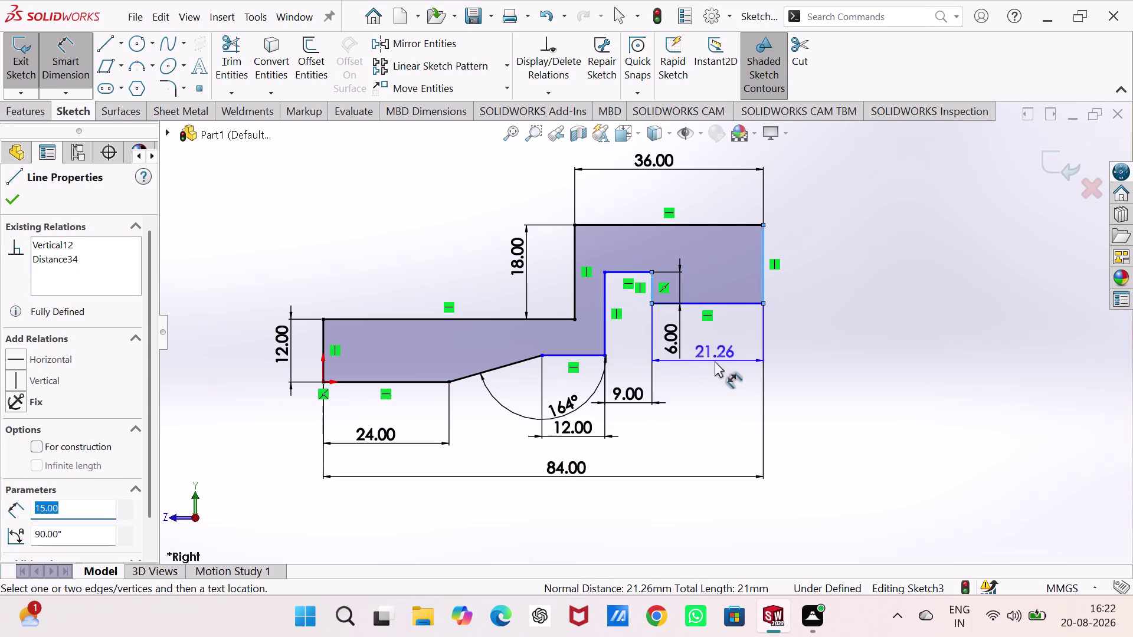
click(712, 367)
key(1)
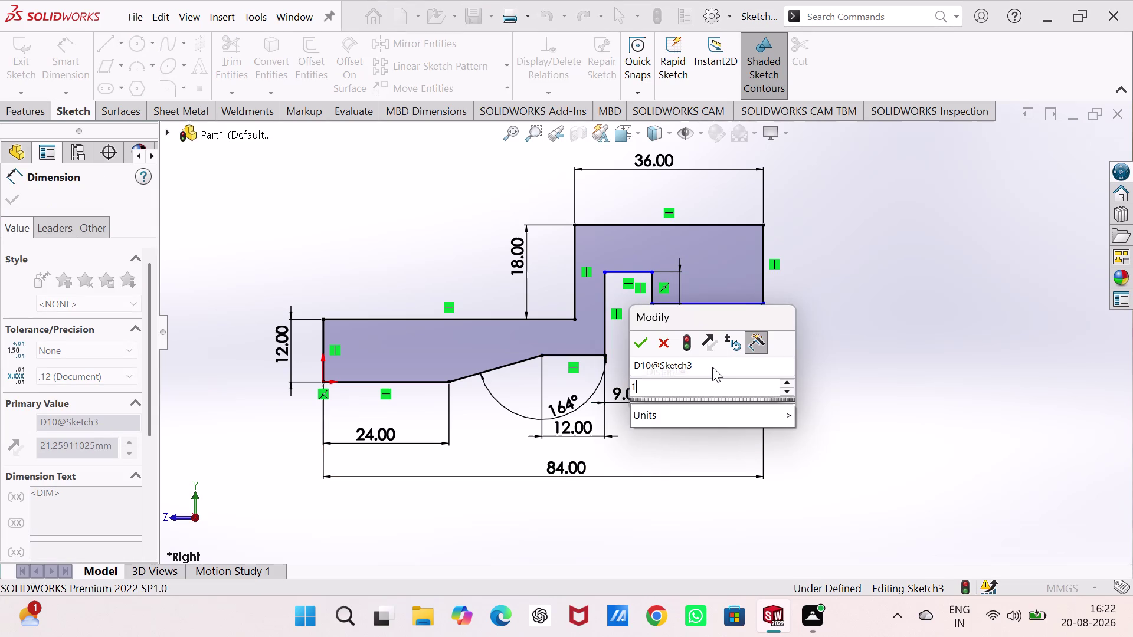
key(8)
key(Return)
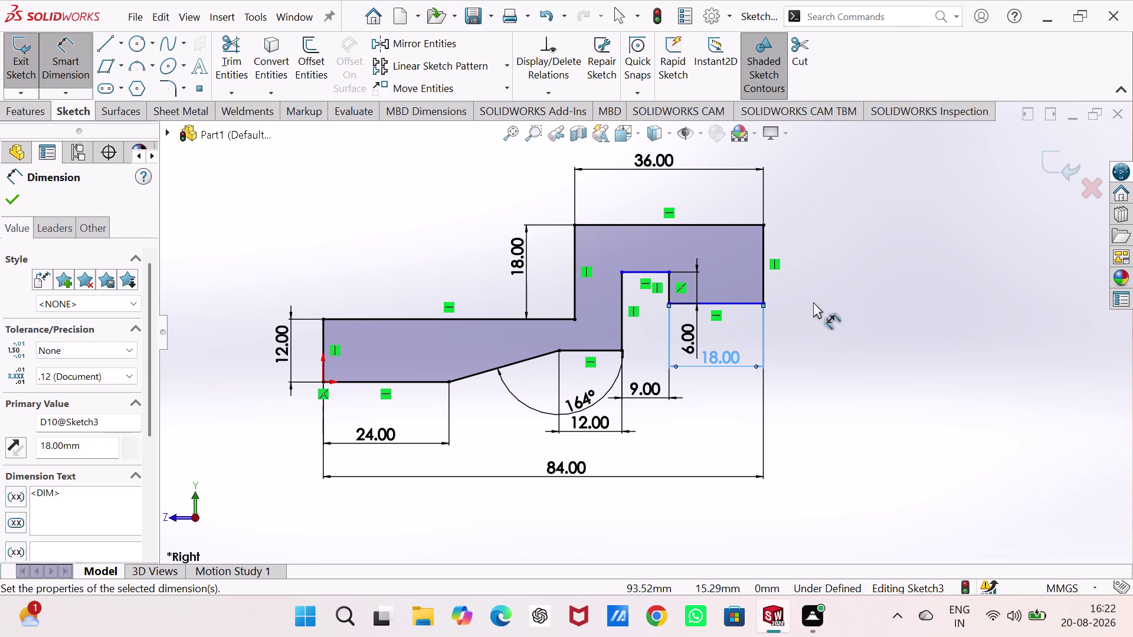
key(Escape)
key(Escape)
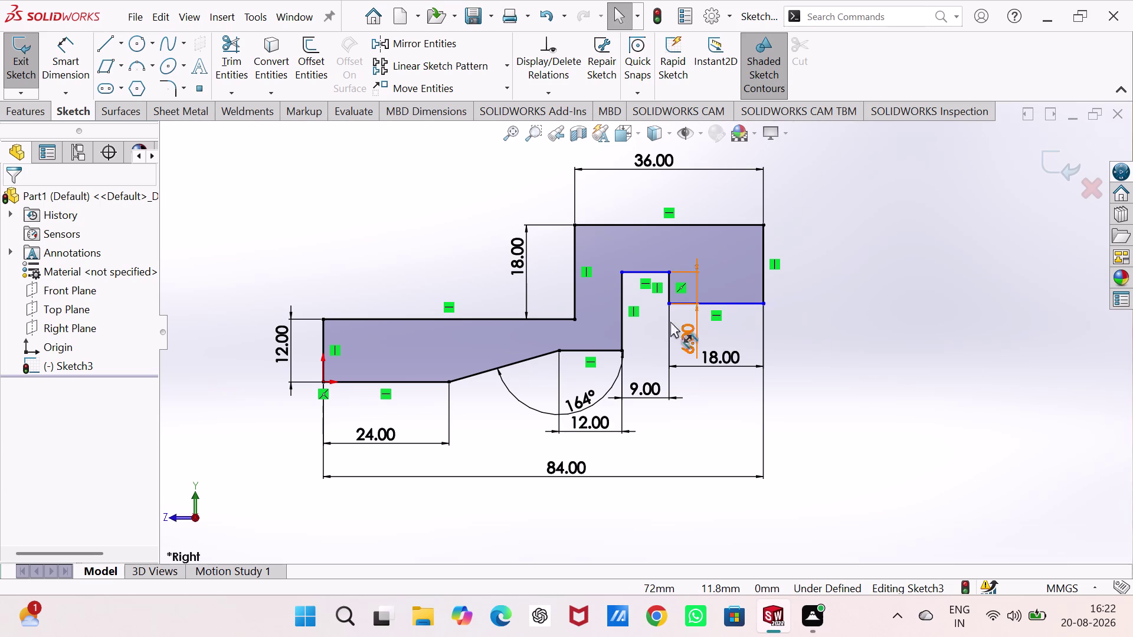
right_drag(856, 377, 856, 204)
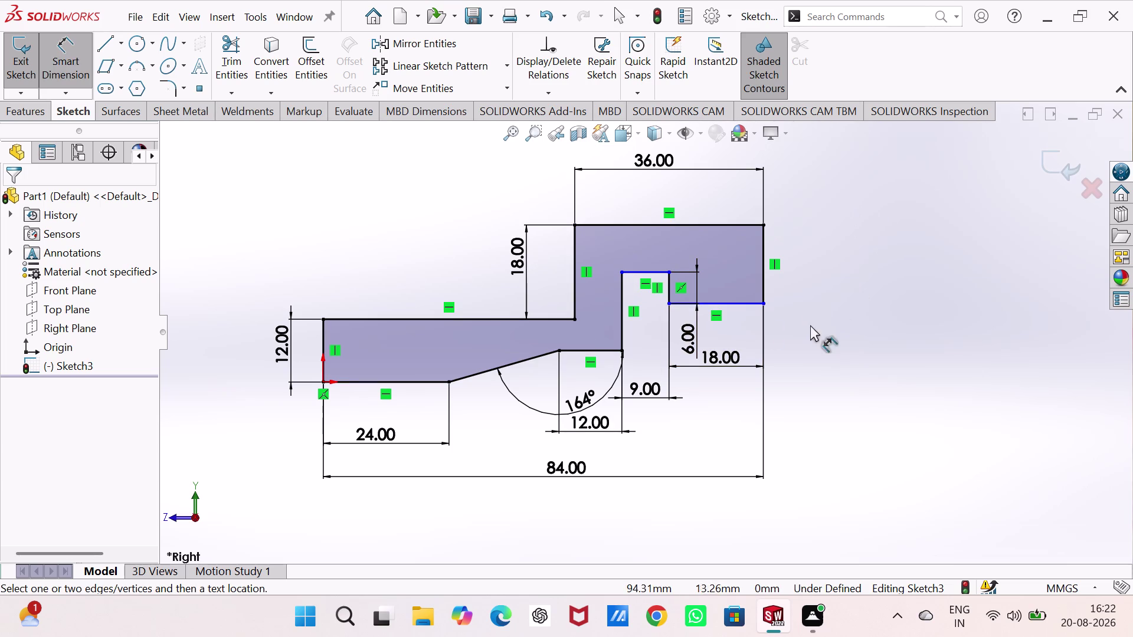
Add a 15.00 mm height to the right edge, fully defining Sketch3, and exit the sketch.
click(765, 273)
click(826, 269)
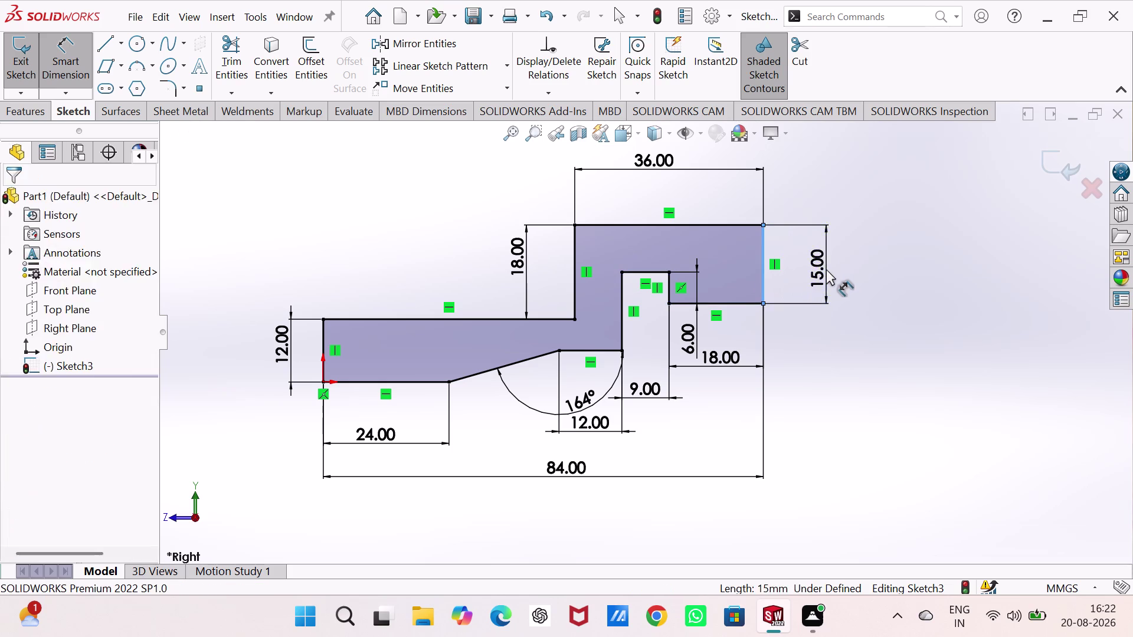
click(754, 247)
click(831, 352)
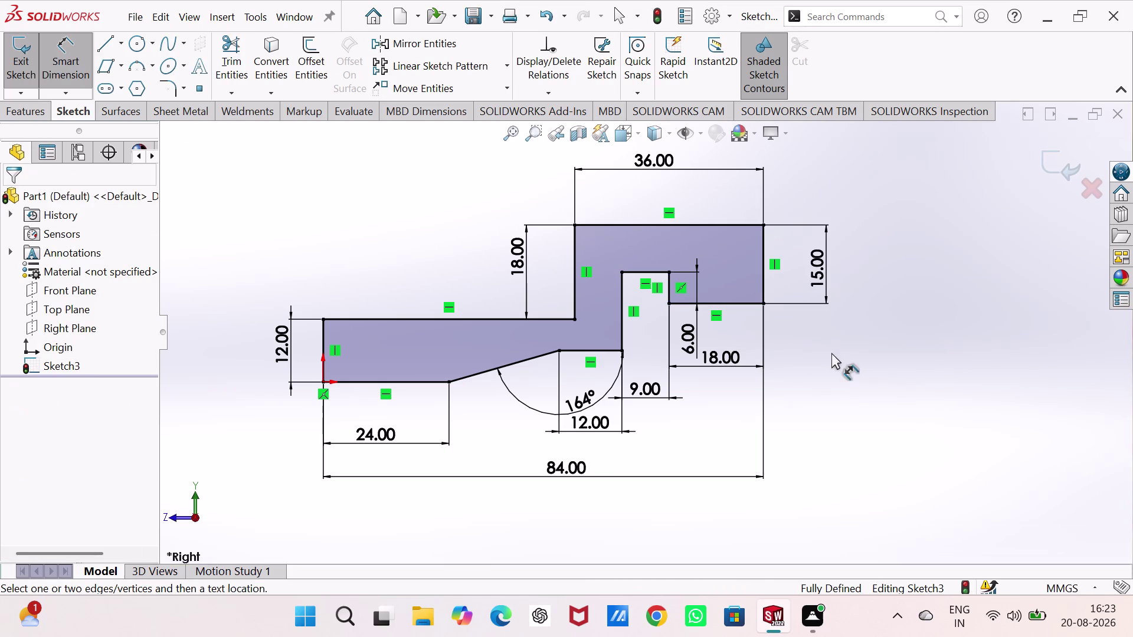
click(13, 54)
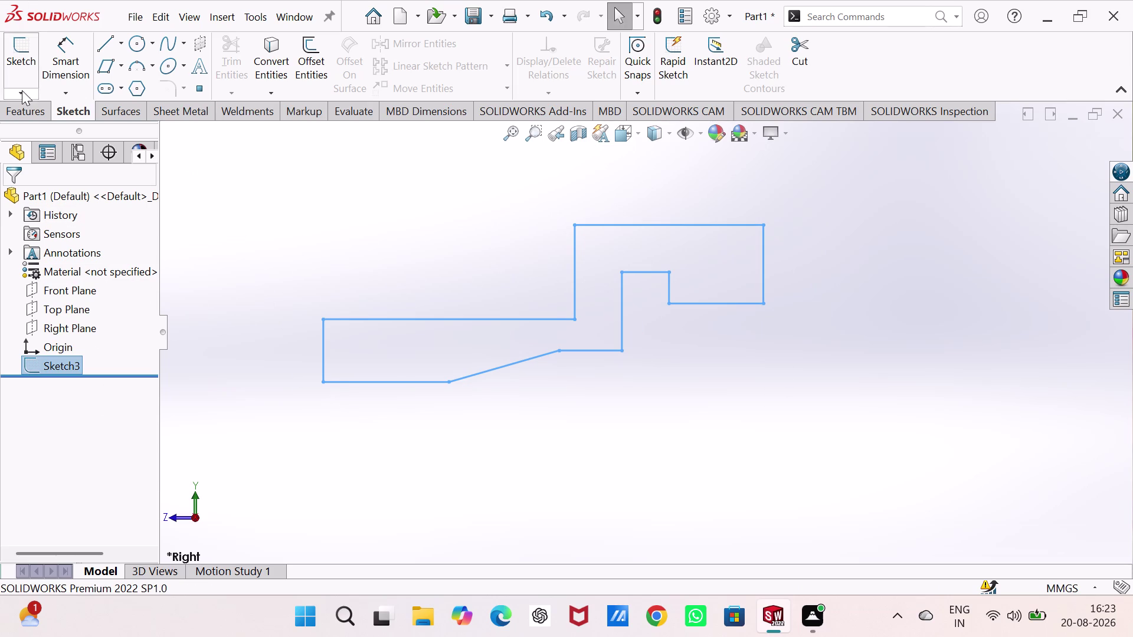
Extrude Sketch3 mid-plane to a 36 mm depth as Boss-Extrude1.
click(30, 116)
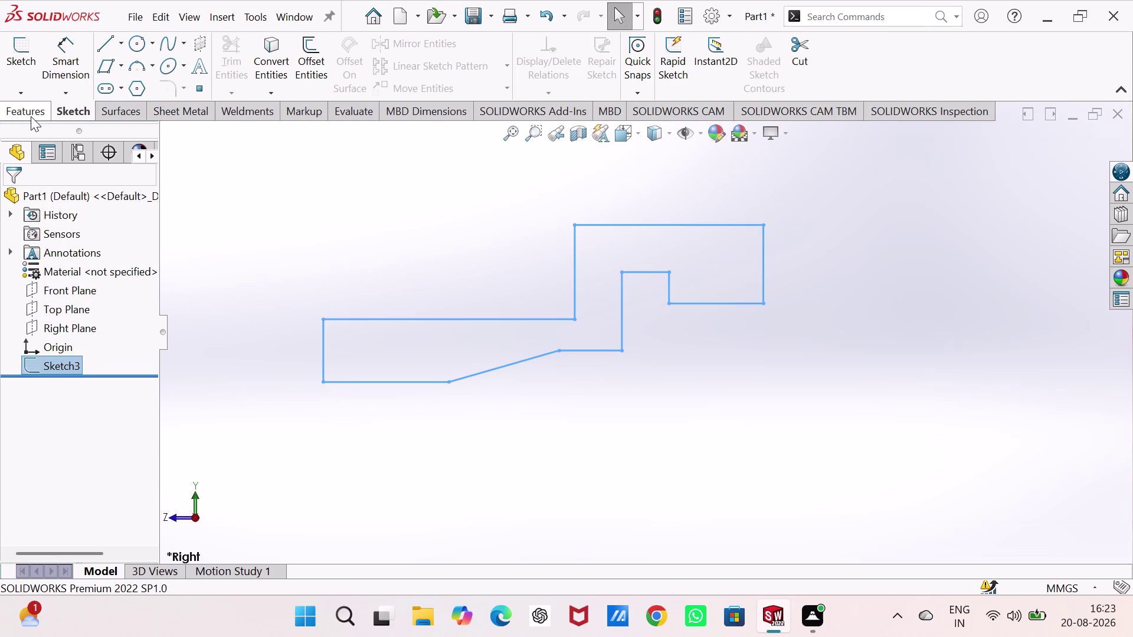
key(ctrl+7)
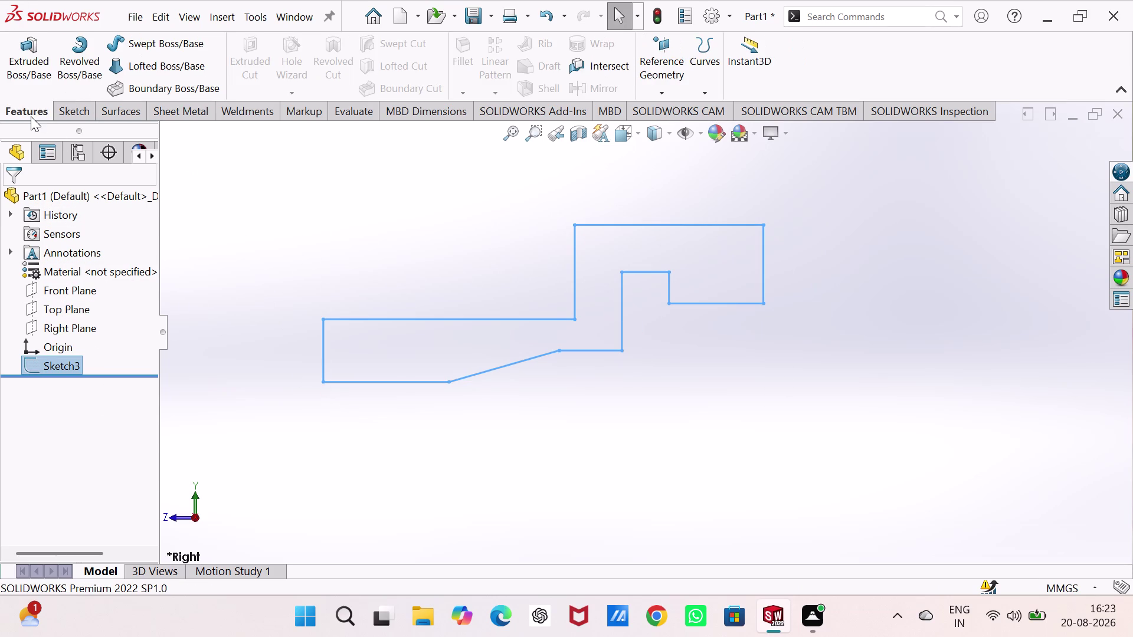
click(38, 55)
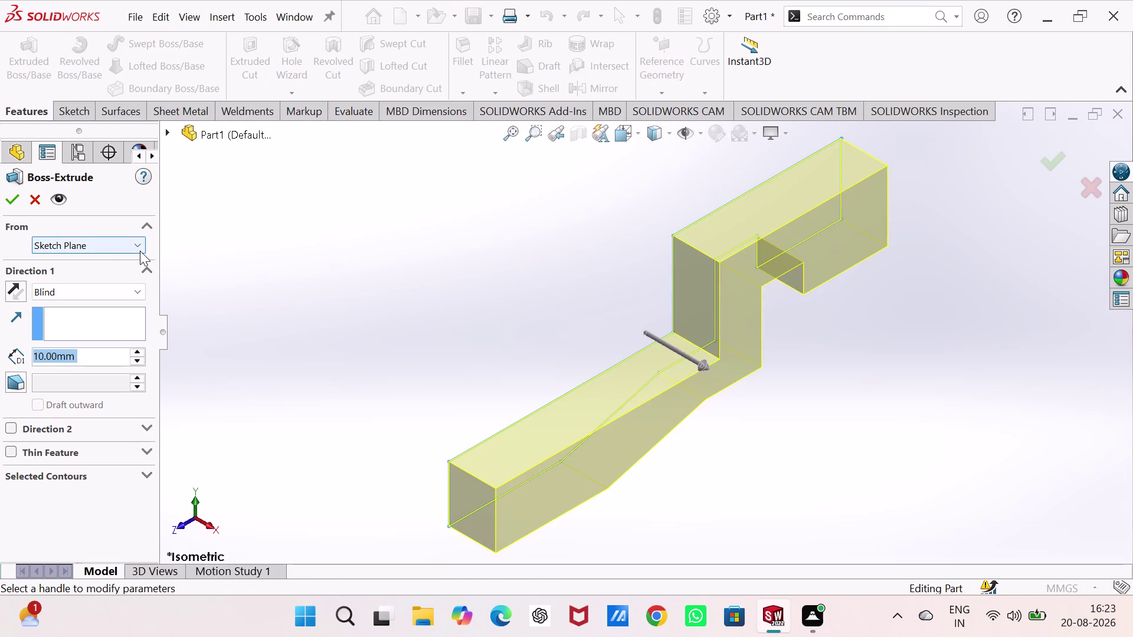
click(139, 291)
click(106, 366)
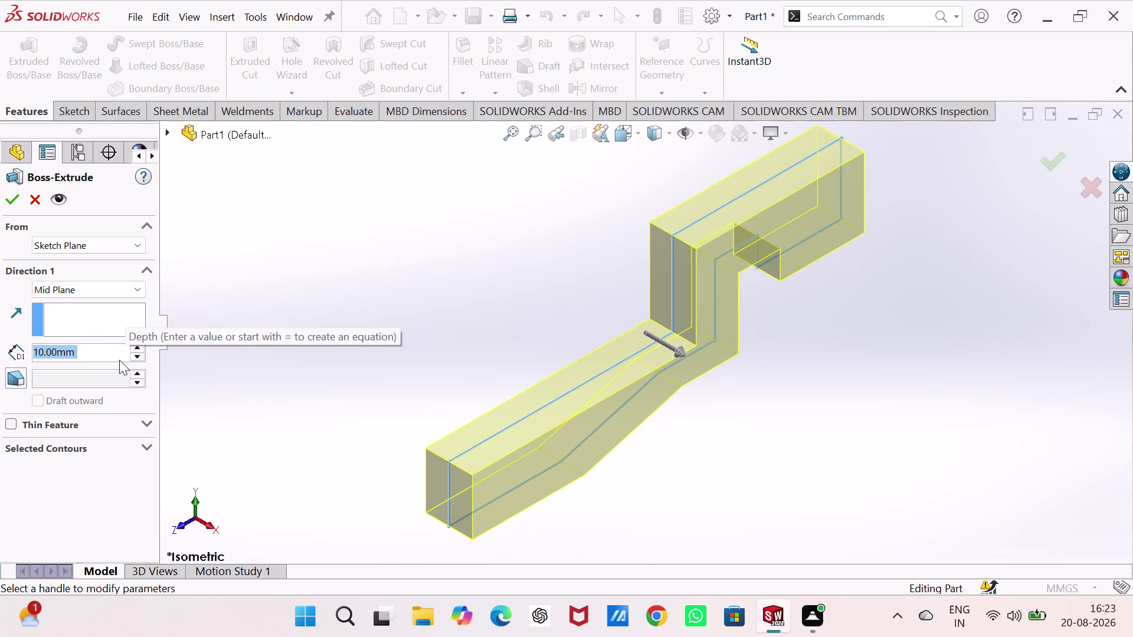
key(3)
key(6)
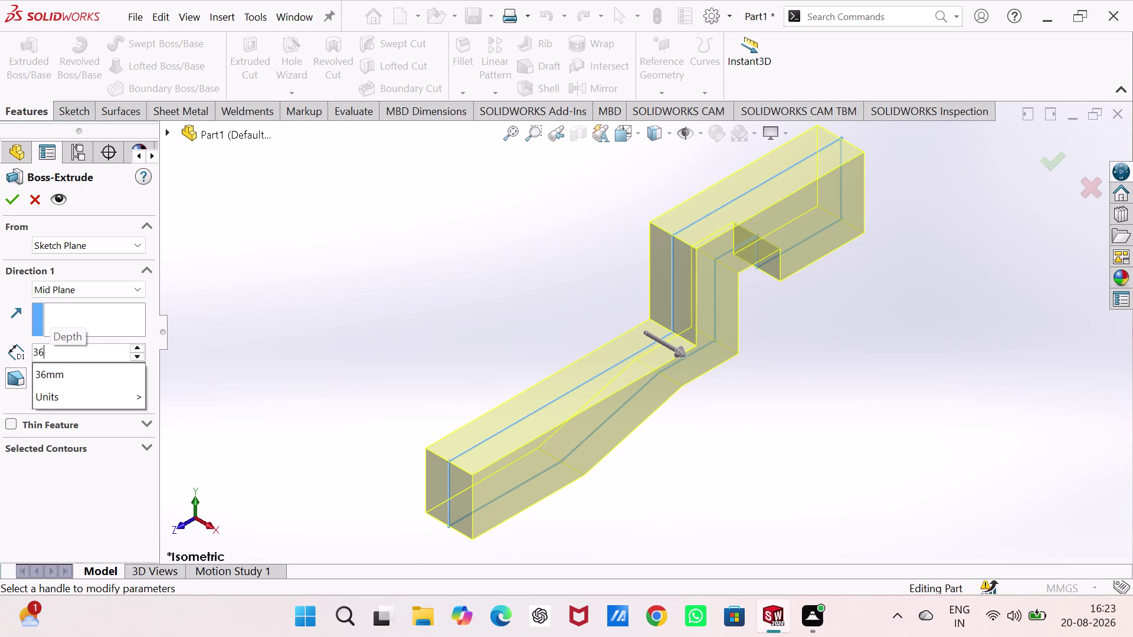
key(Return)
click(9, 199)
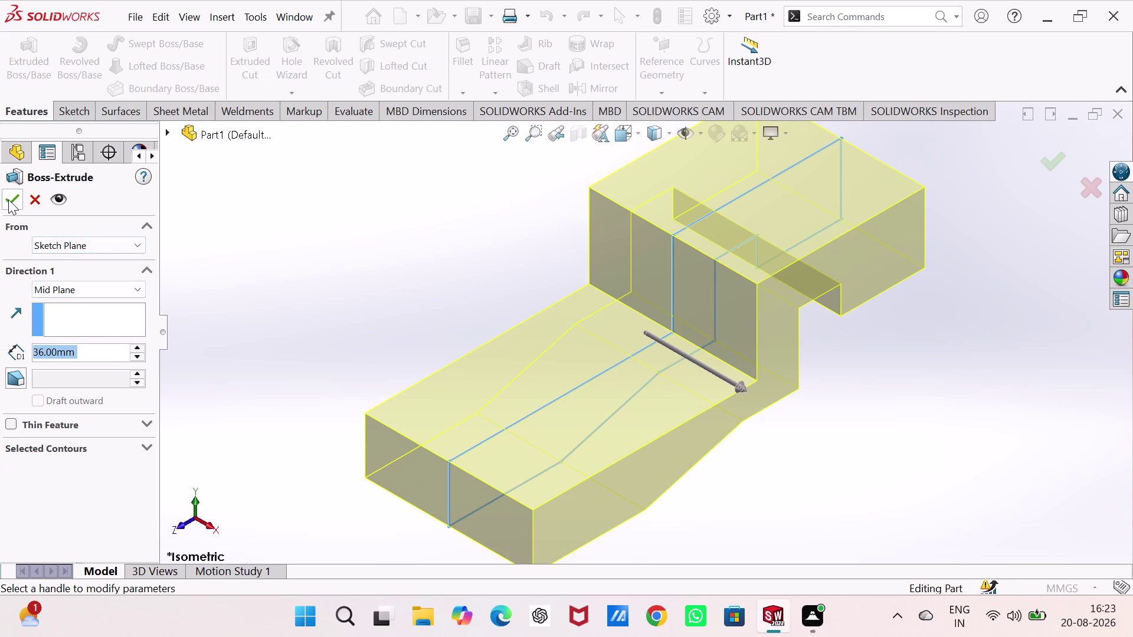
click(844, 385)
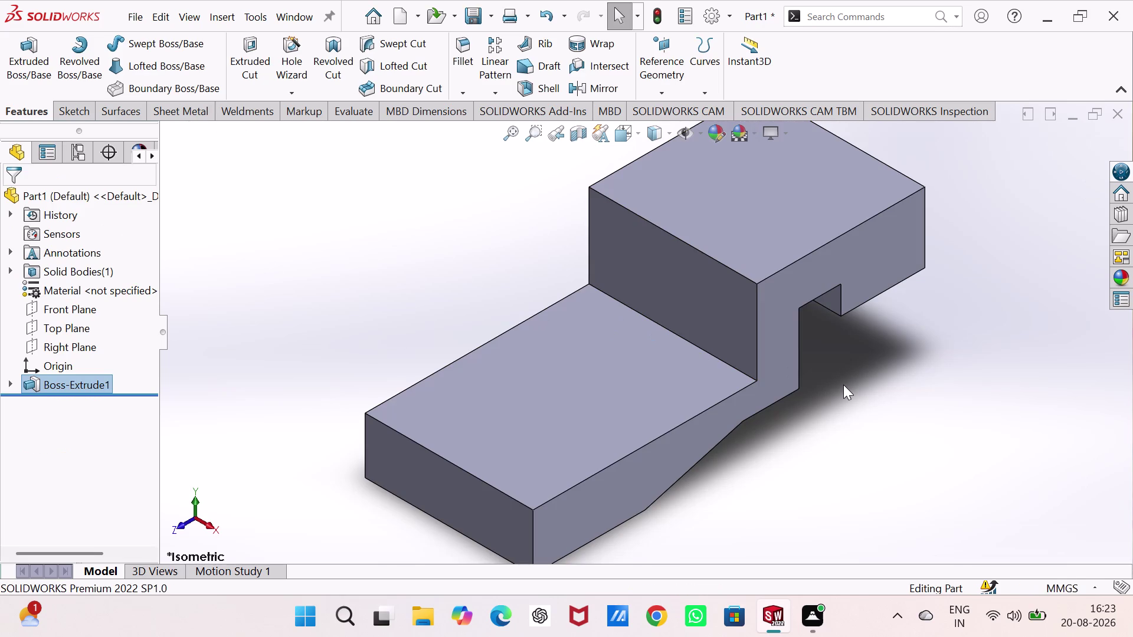
middle_drag(843, 385, 804, 389)
scroll(up, 3)
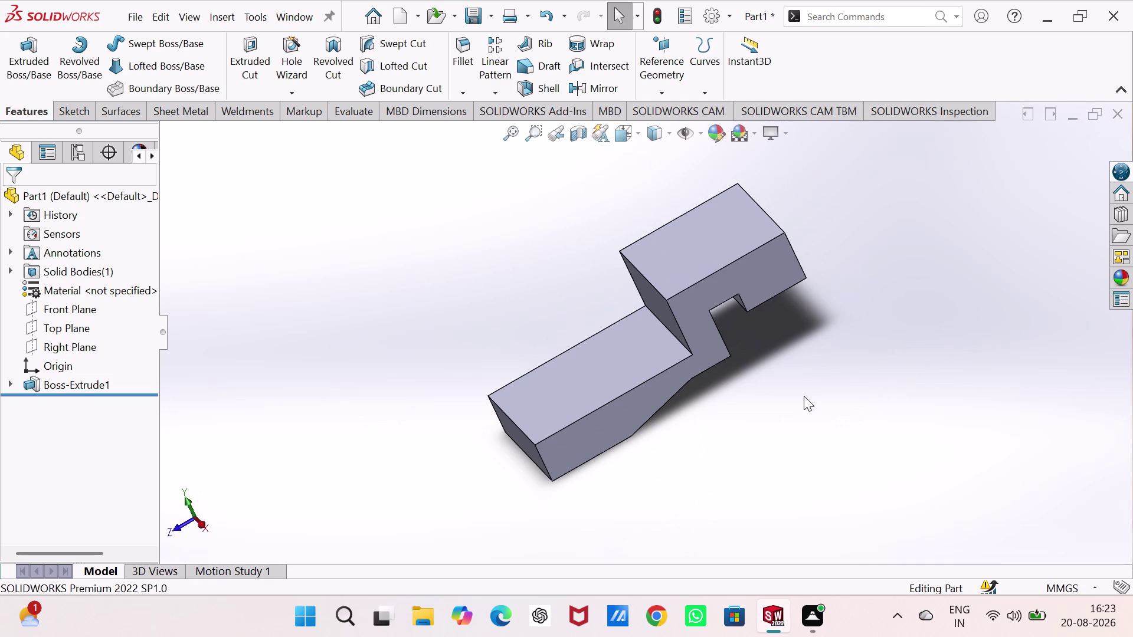
scroll(down, 3)
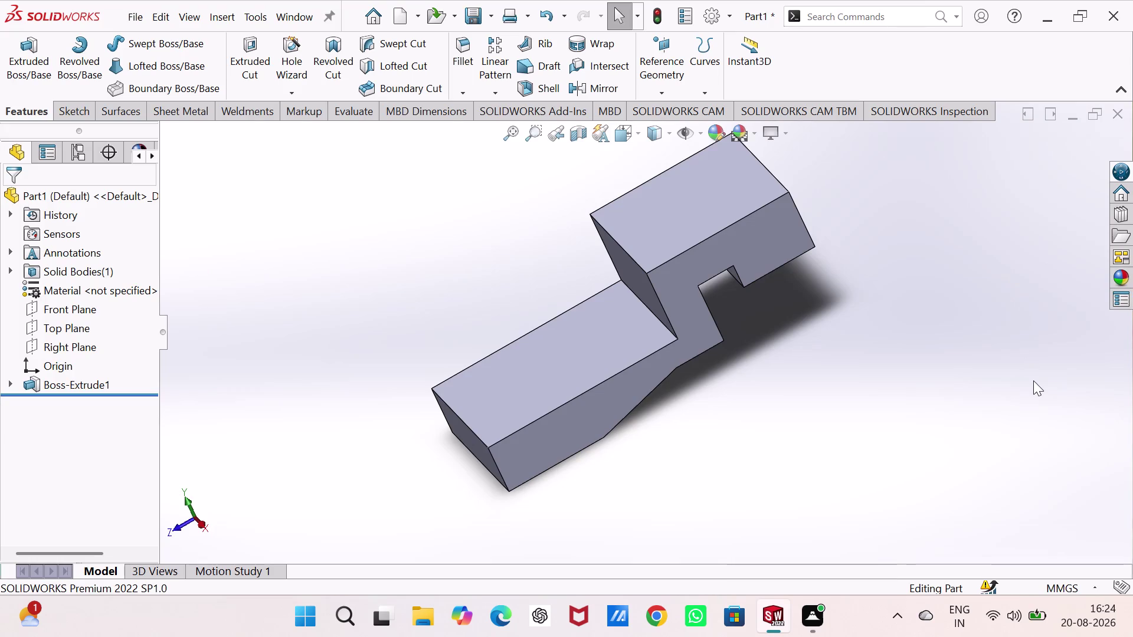
click(728, 195)
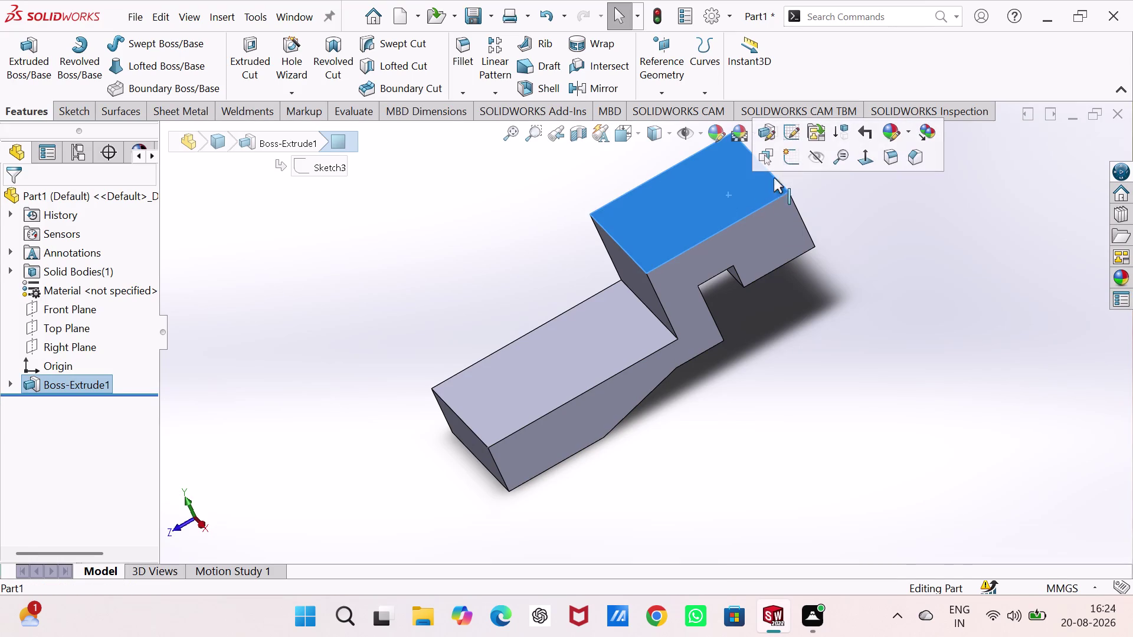
Start a new sketch on the raised end's top face.
click(790, 161)
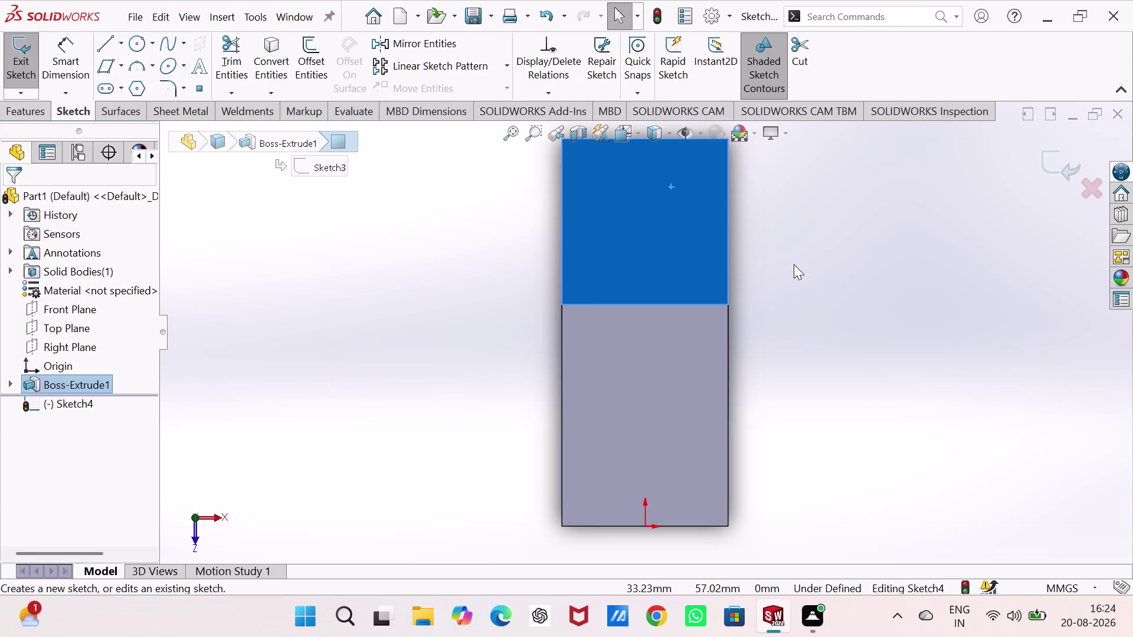
scroll(up, 3)
scroll(down, 3)
drag(296, 291, 308, 270)
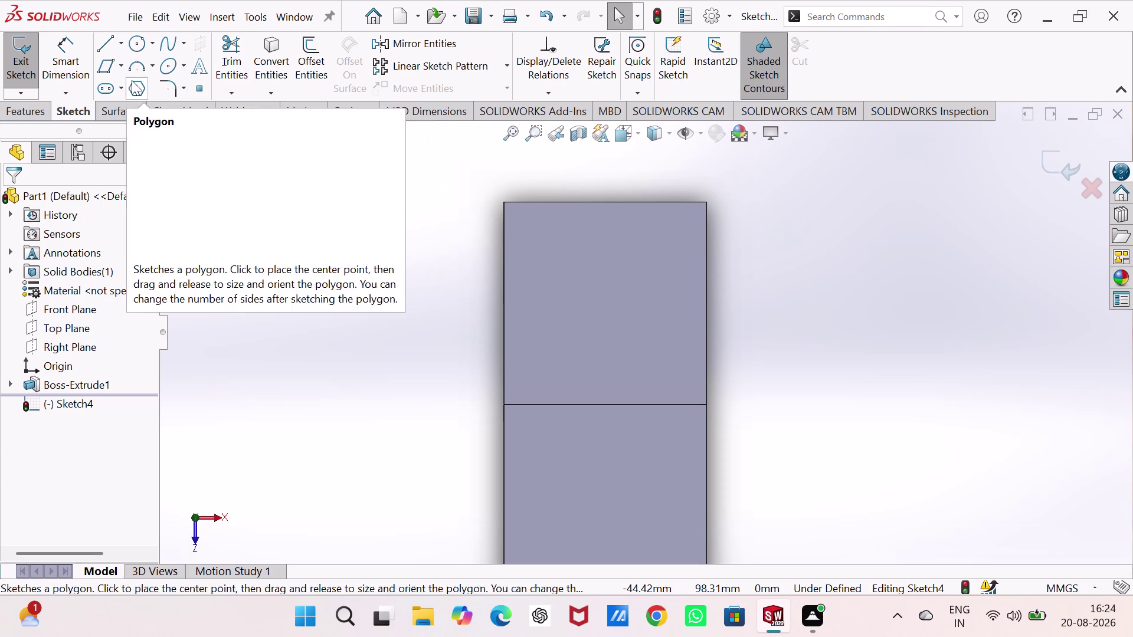
Sketch a vertical straight slot overlapping the top edge on the block's centreline.
click(107, 86)
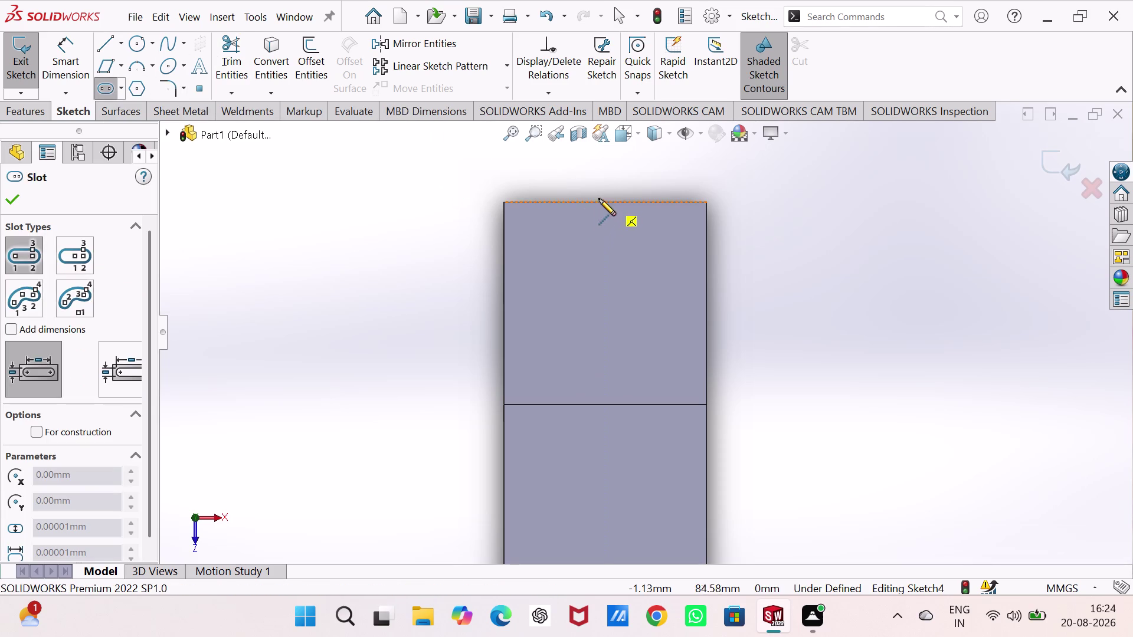
drag(603, 162, 605, 167)
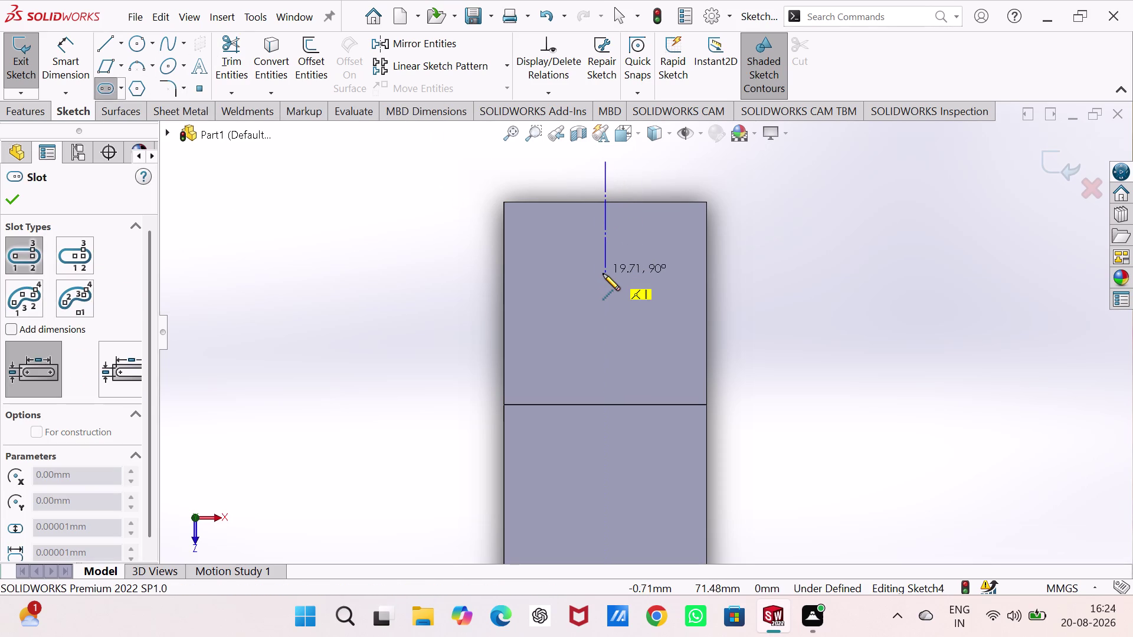
click(606, 274)
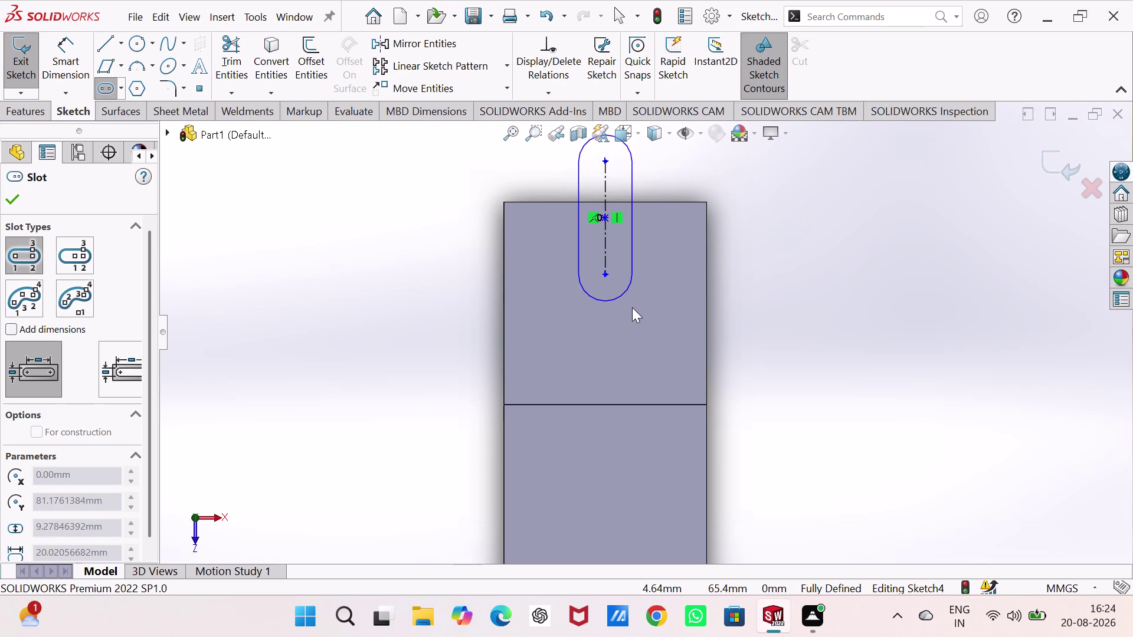
click(634, 311)
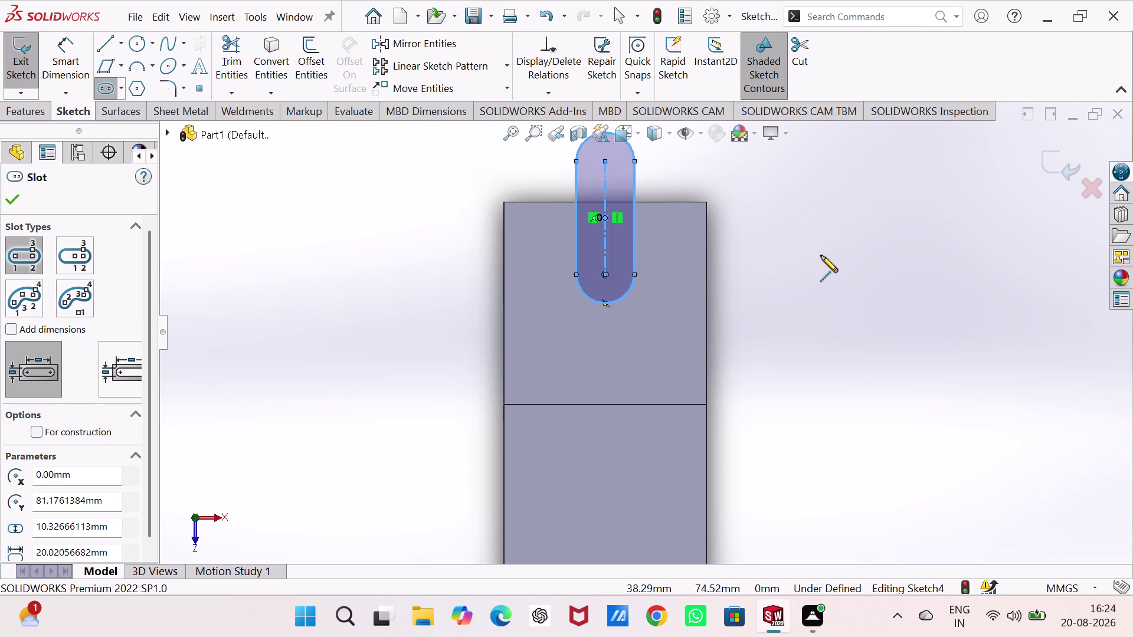
right_click(821, 256)
click(840, 270)
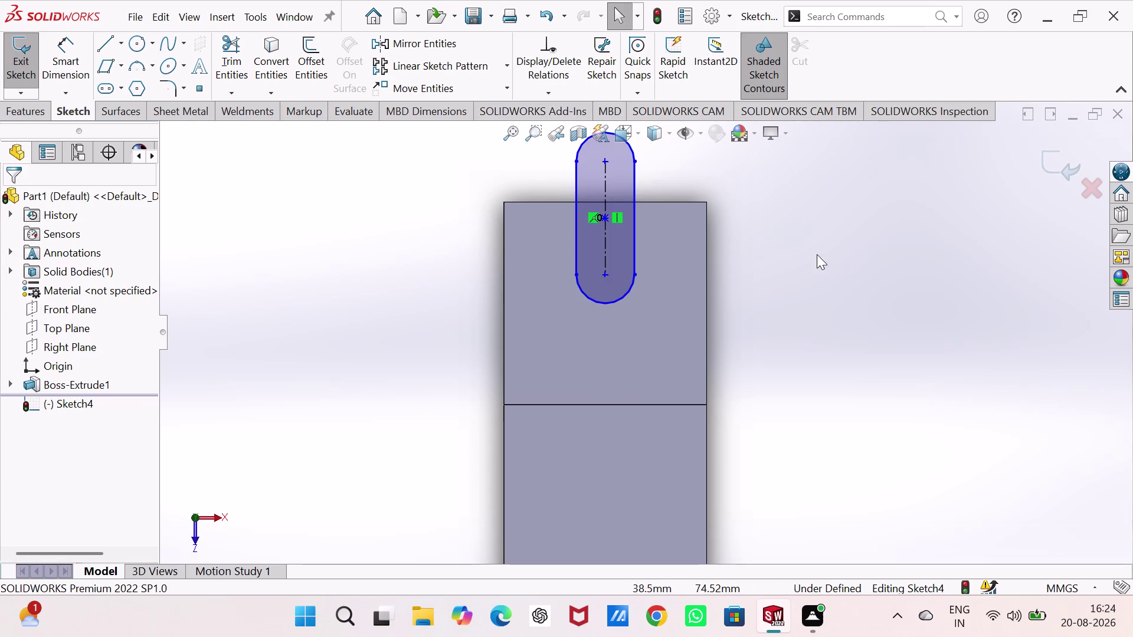
click(240, 47)
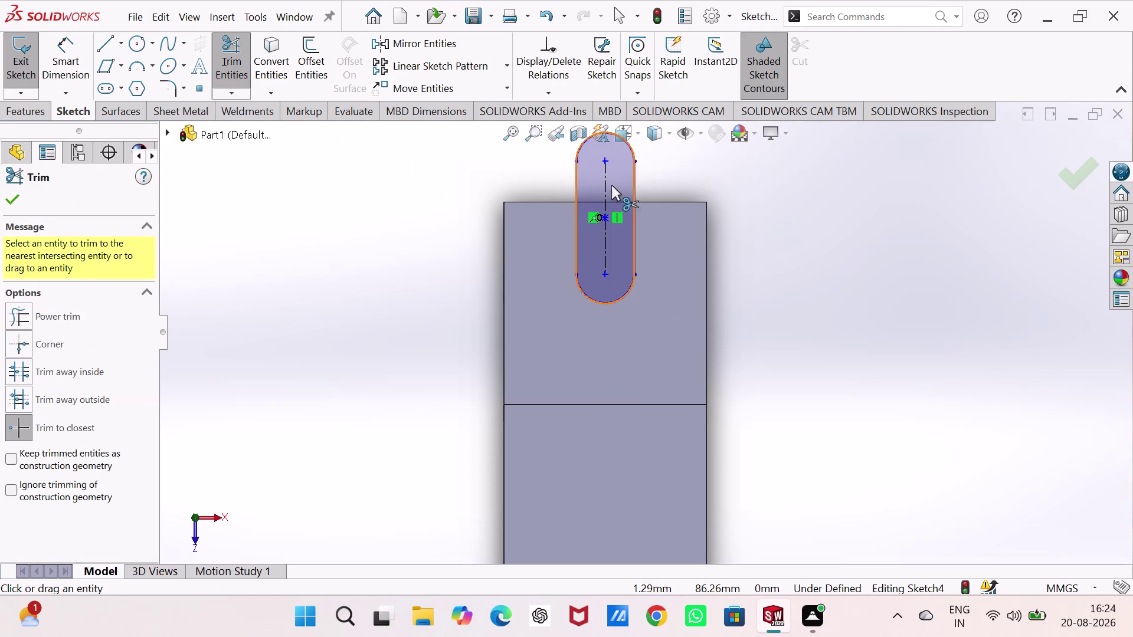
Trim away the slot's upper arc and both side lines, accepting the warning.
click(581, 147)
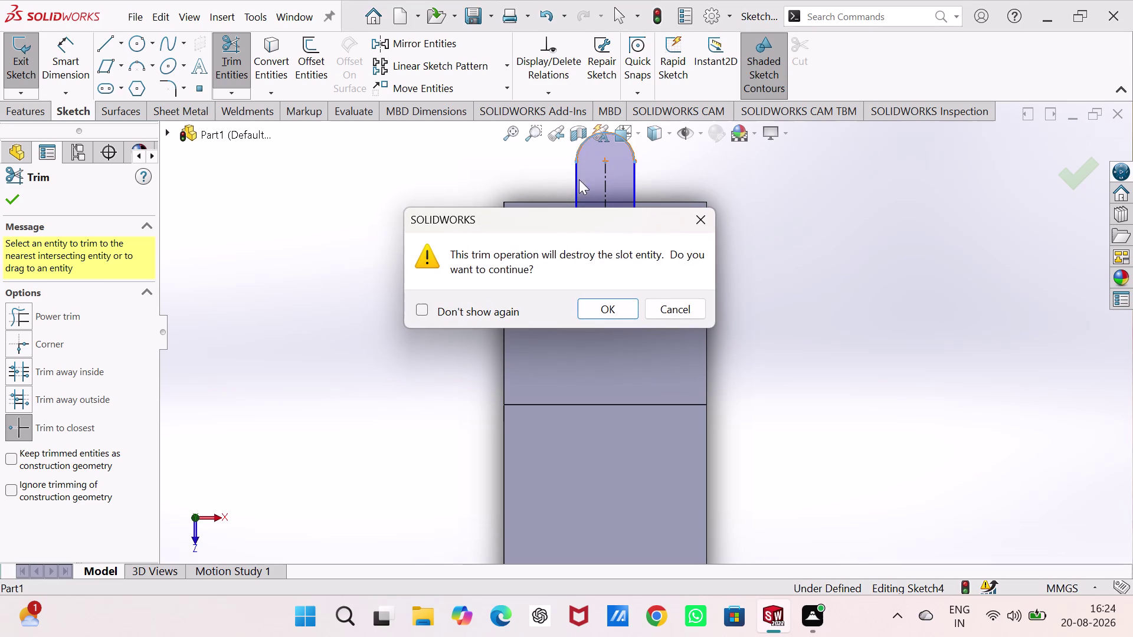
click(612, 303)
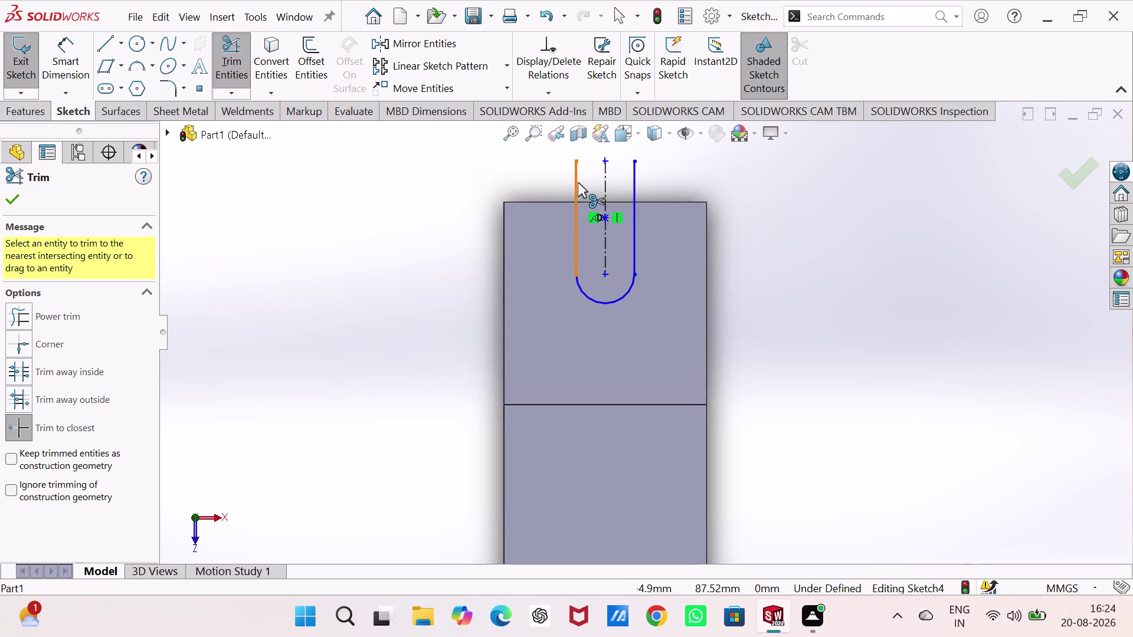
click(575, 183)
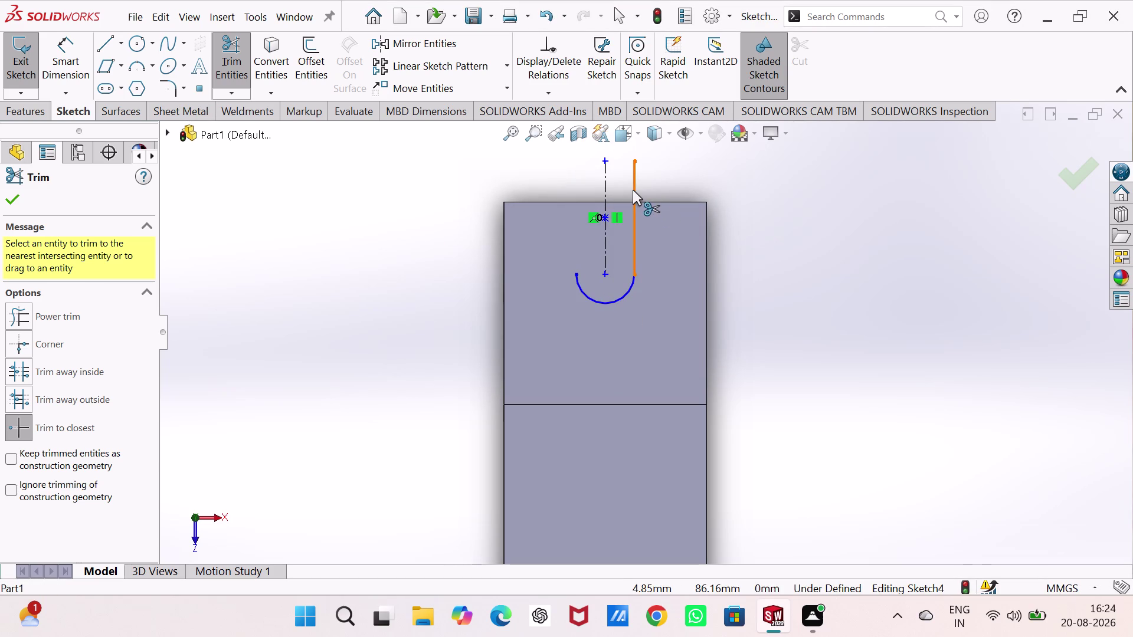
click(633, 190)
click(771, 230)
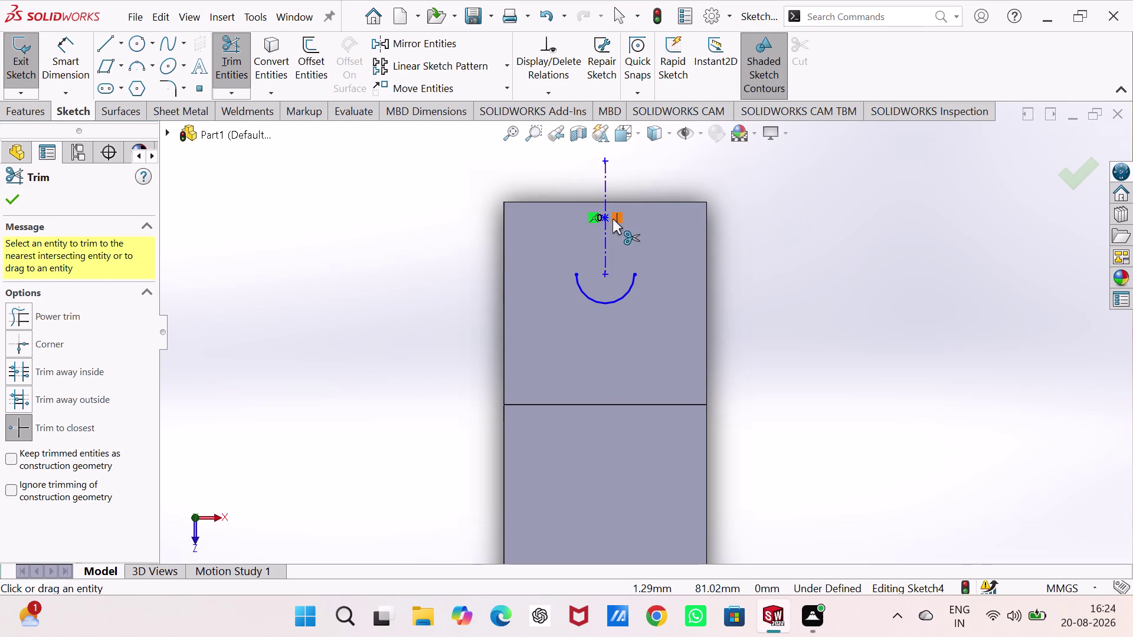
key(Escape)
Add a Midpoint relation between the centreline's upper end and the top edge.
click(605, 214)
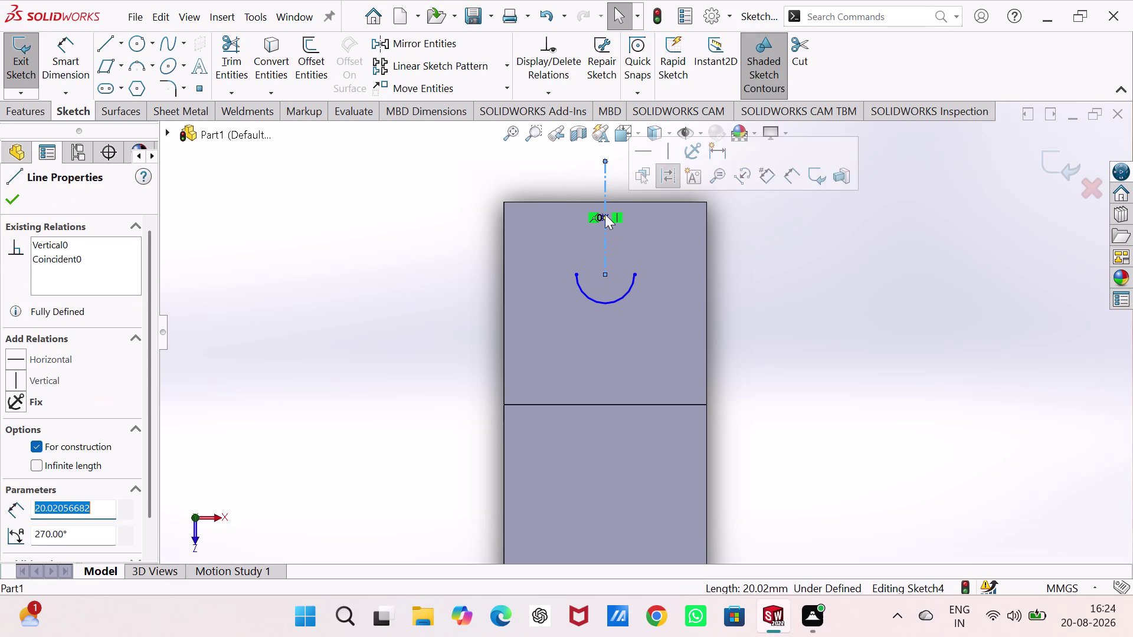
click(611, 201)
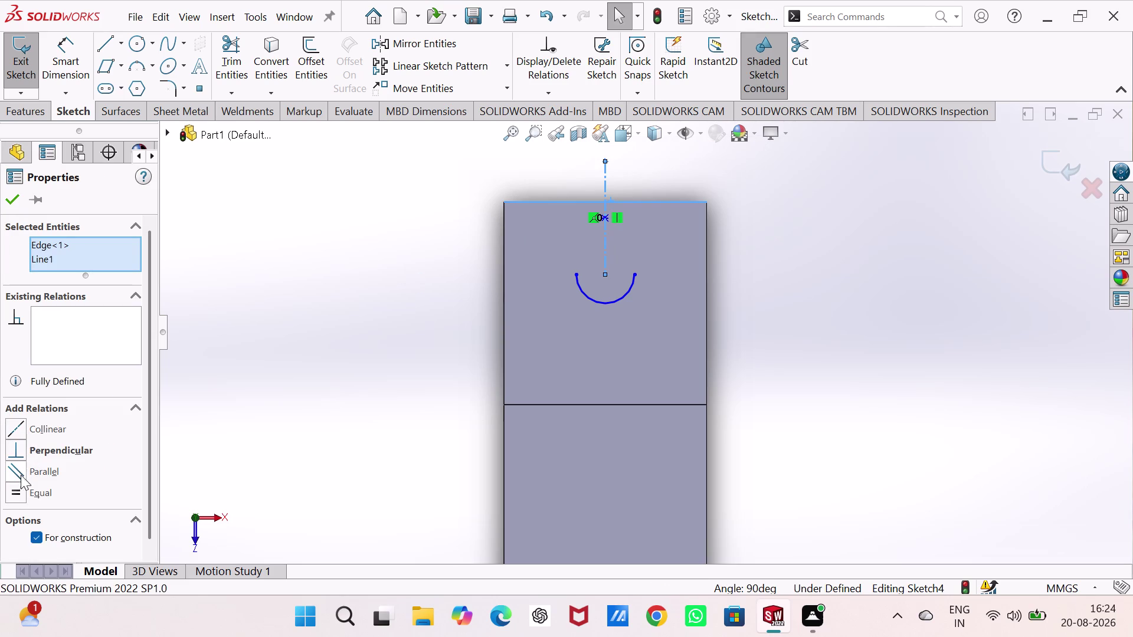
click(354, 299)
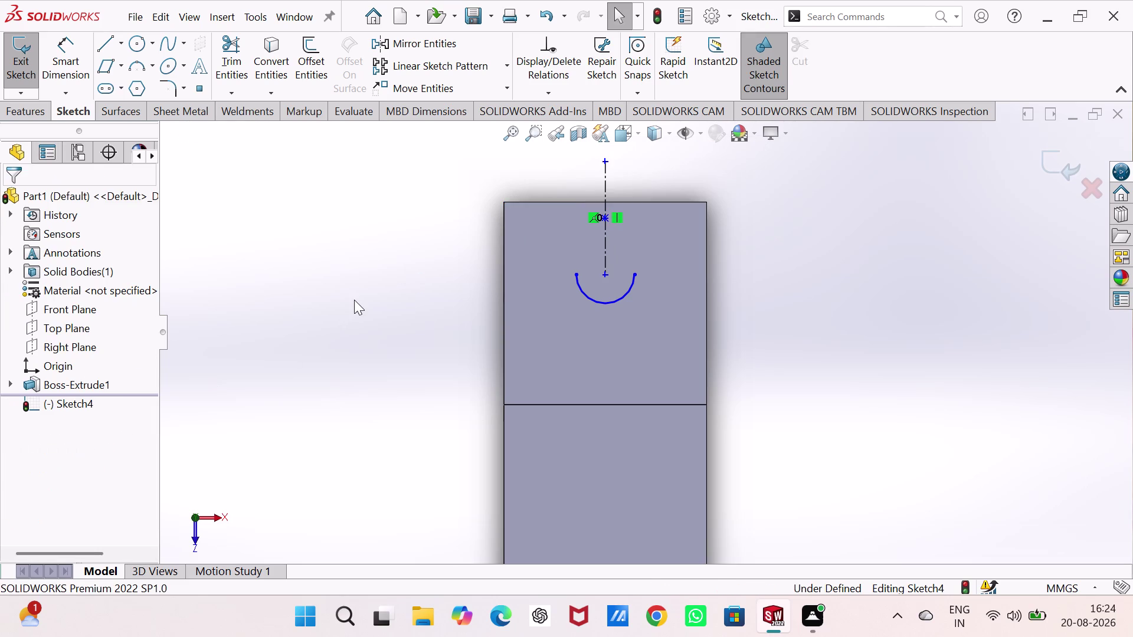
click(605, 218)
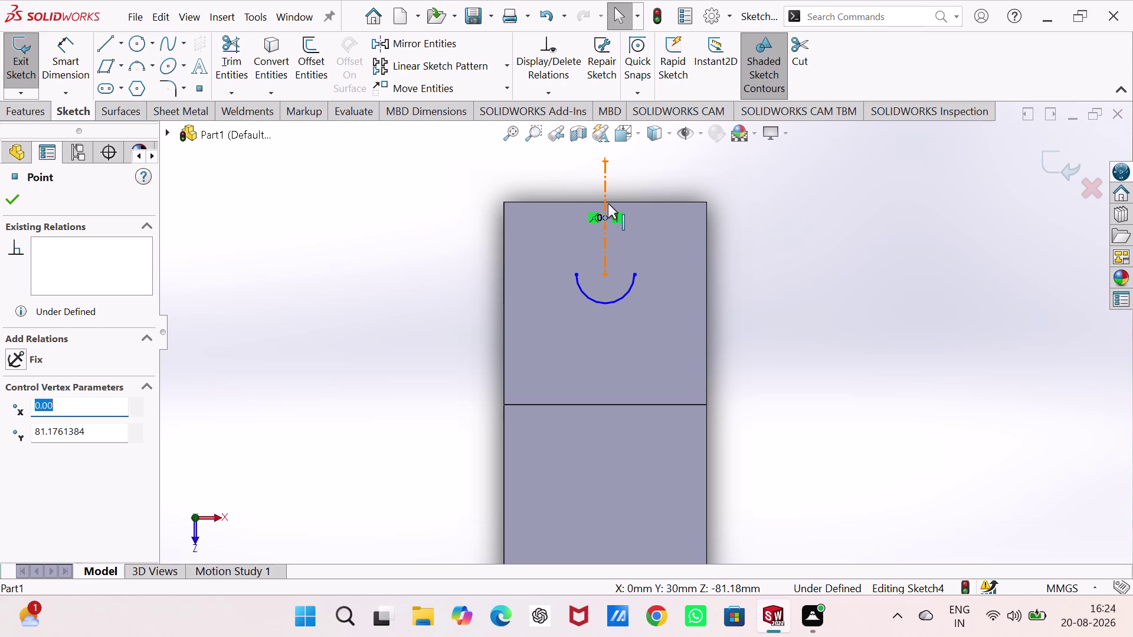
click(610, 200)
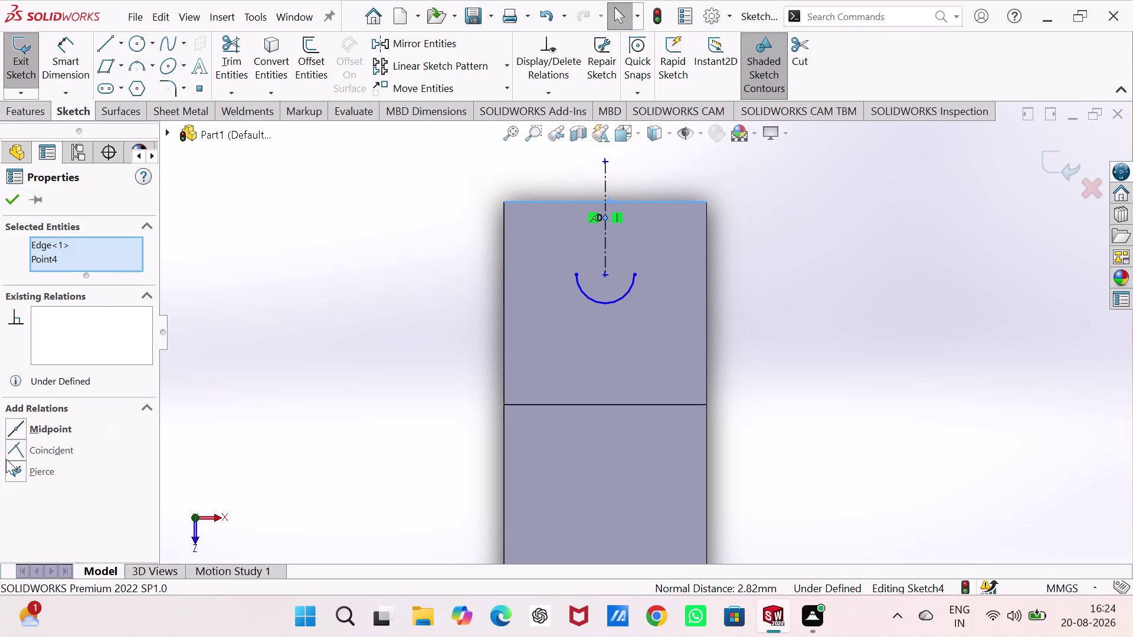
click(17, 447)
click(271, 308)
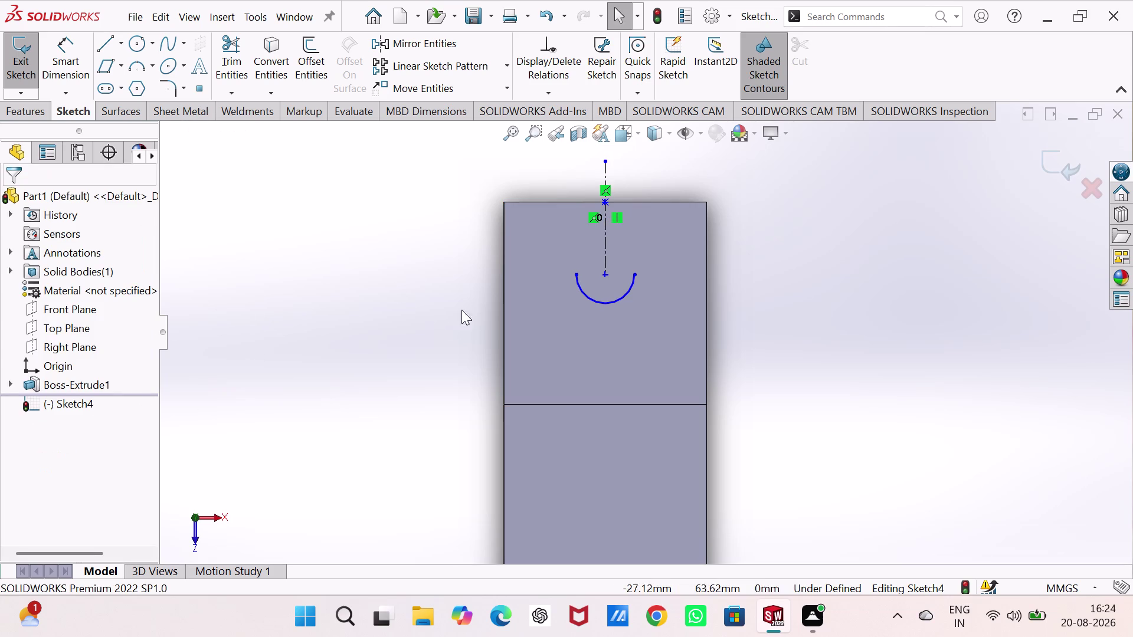
right_click(403, 328)
Draw vertical lines joining both arc ends to the block's top edge.
right_drag(409, 237, 295, 248)
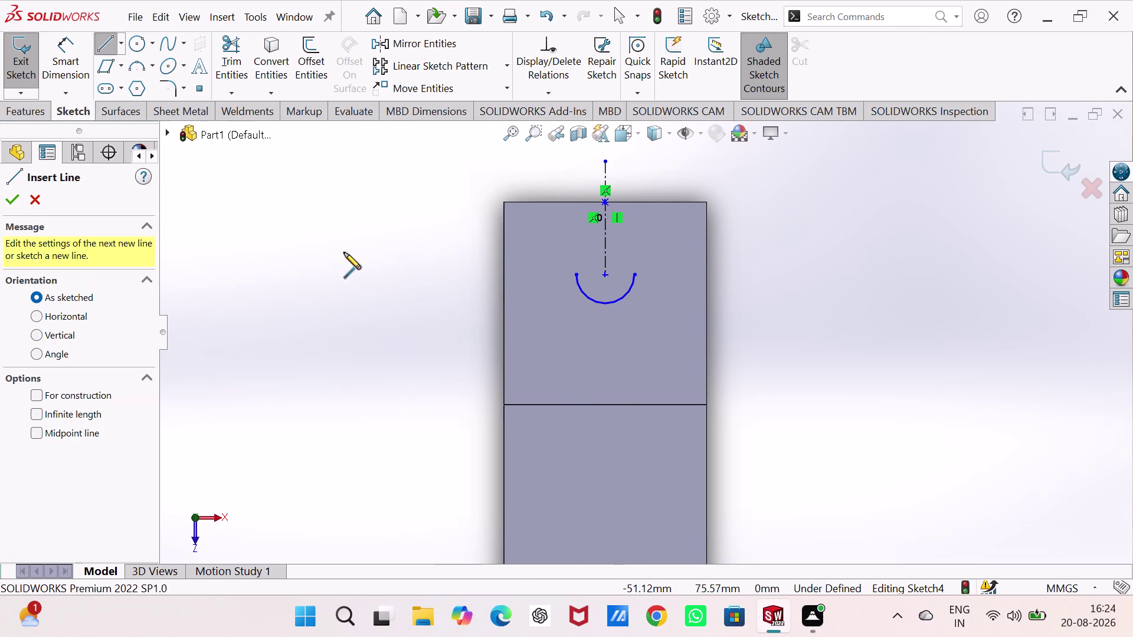
click(576, 275)
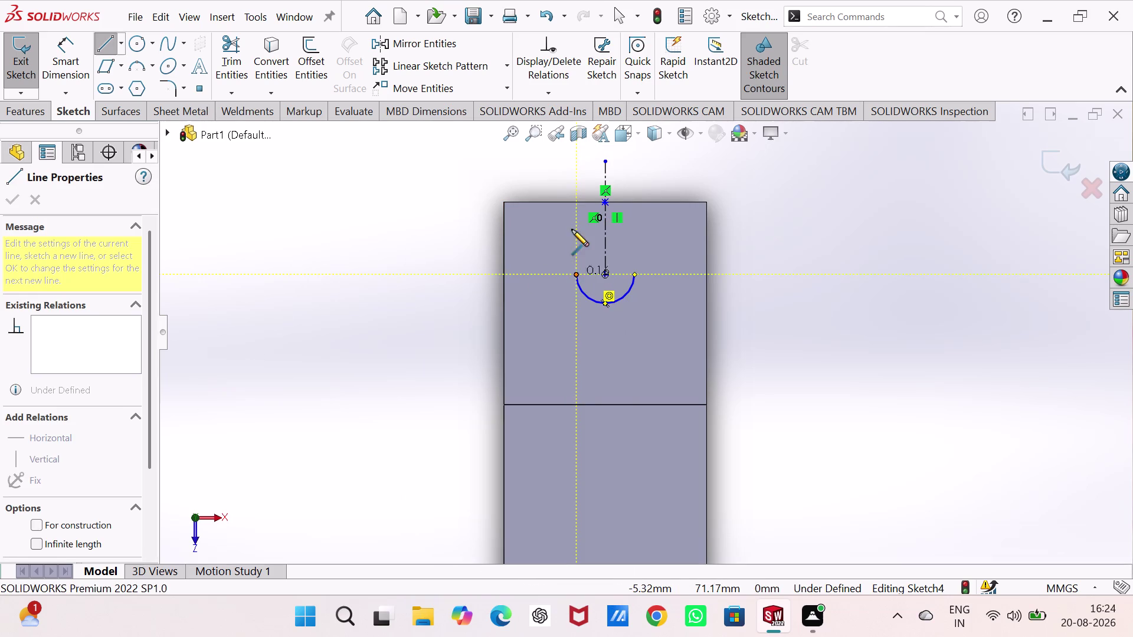
click(576, 203)
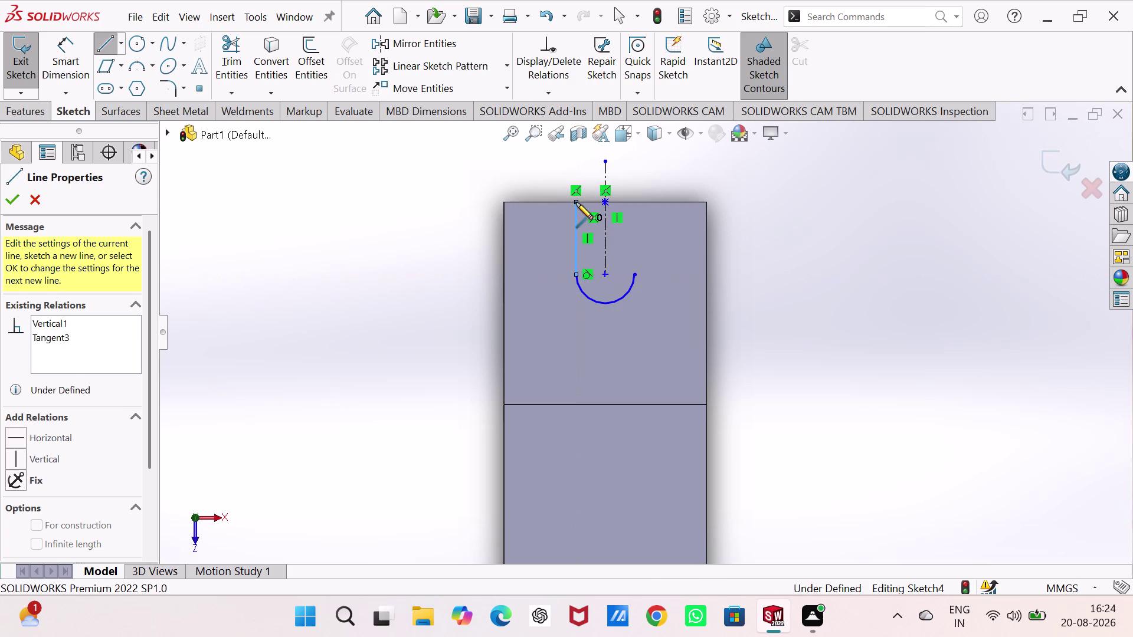
click(635, 203)
click(634, 274)
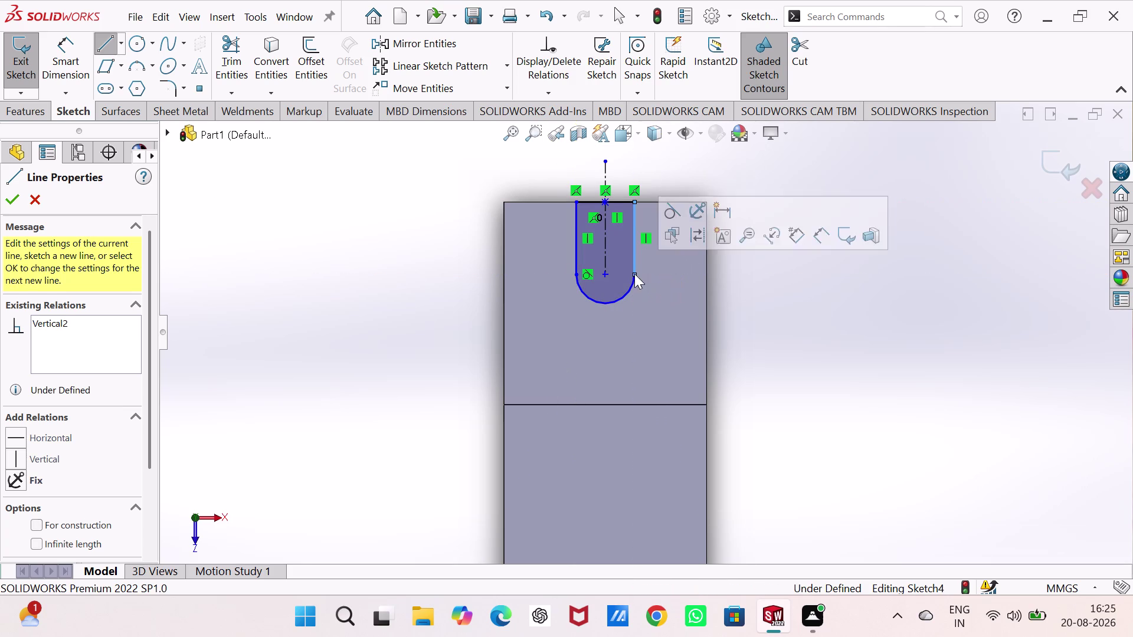
key(Escape)
key(Escape)
key(Escape)
Delete the construction centreline and its leftover midpoint relation.
click(606, 177)
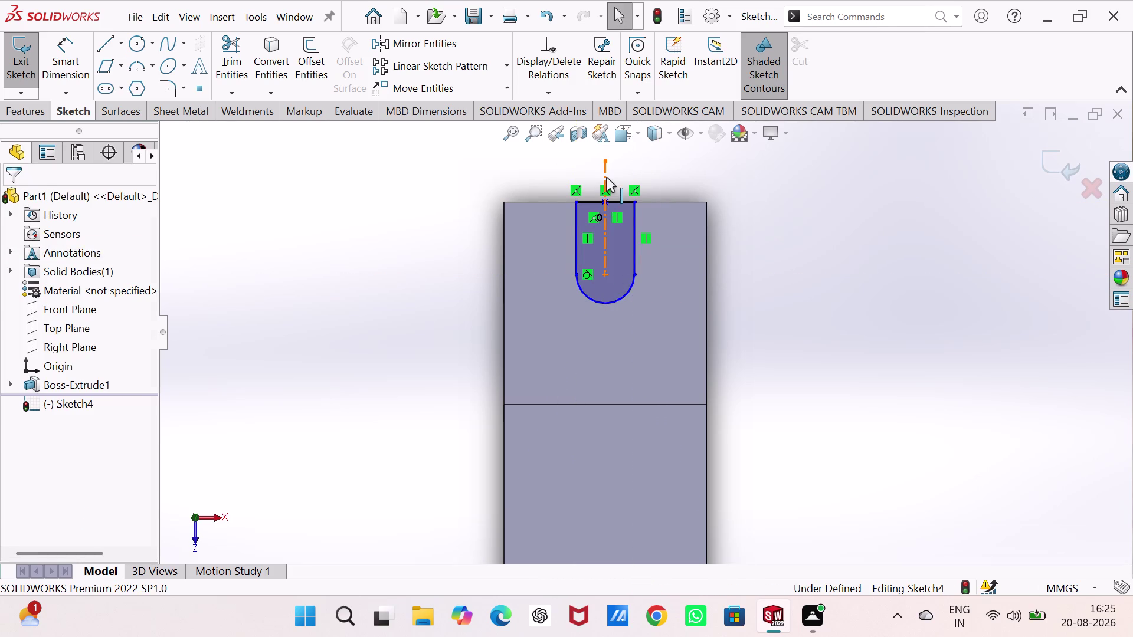
key(Delete)
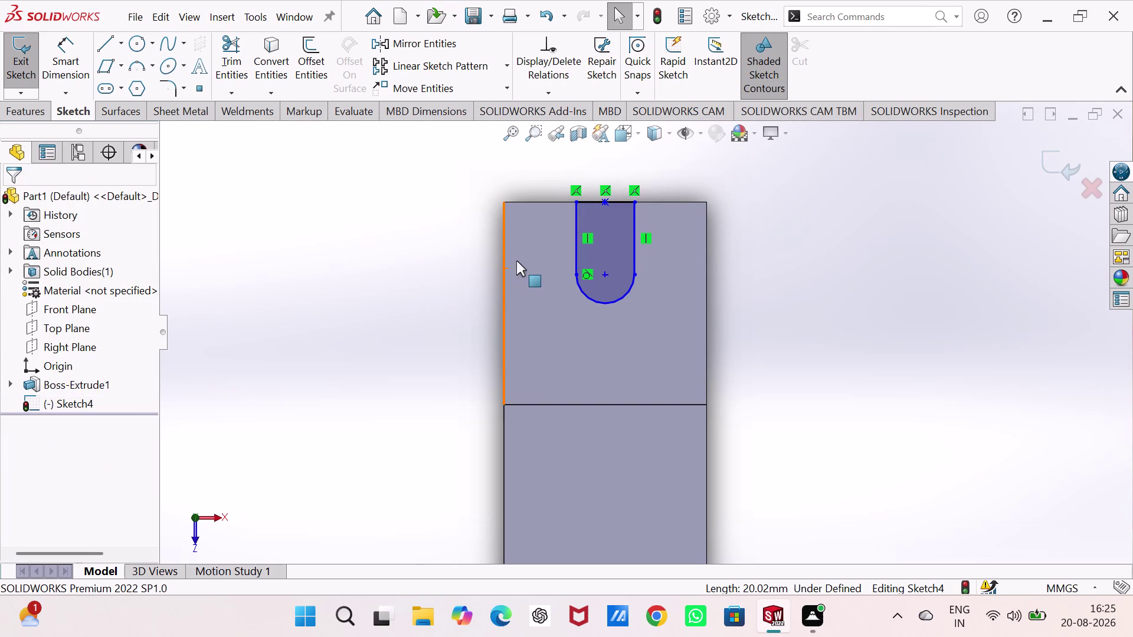
key(Escape)
key(Escape)
right_click(604, 191)
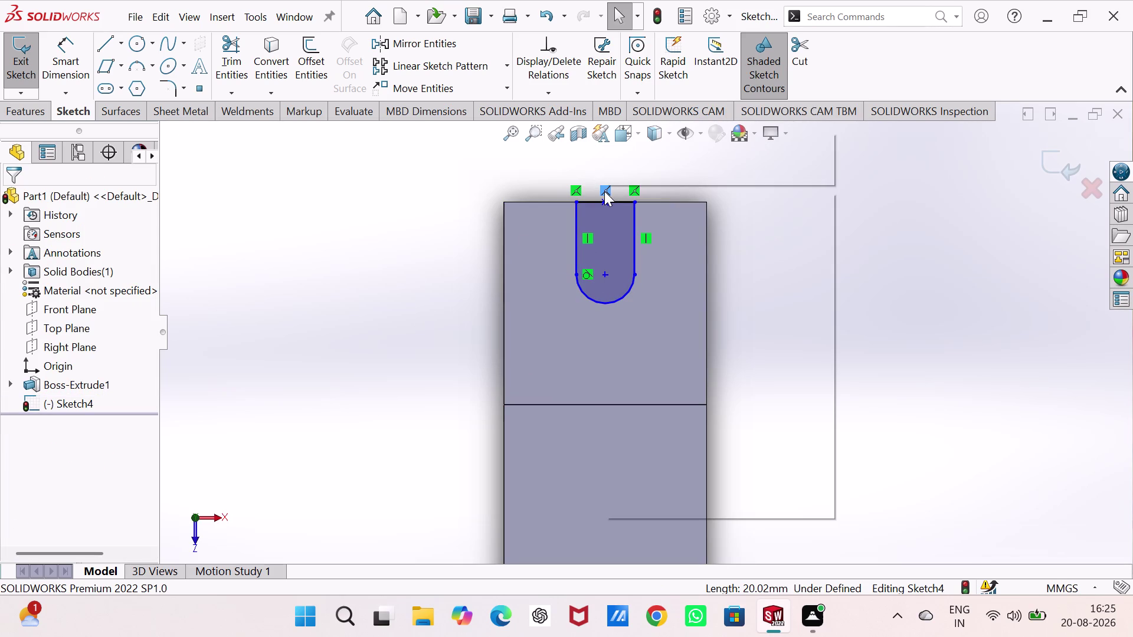
key(Delete)
click(640, 442)
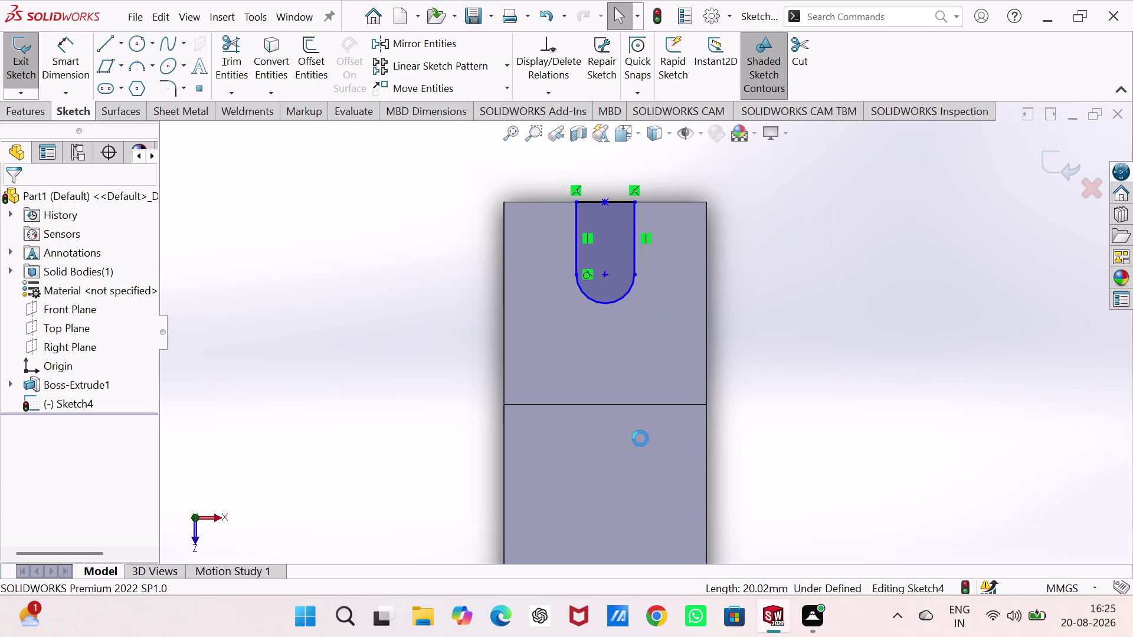
click(431, 290)
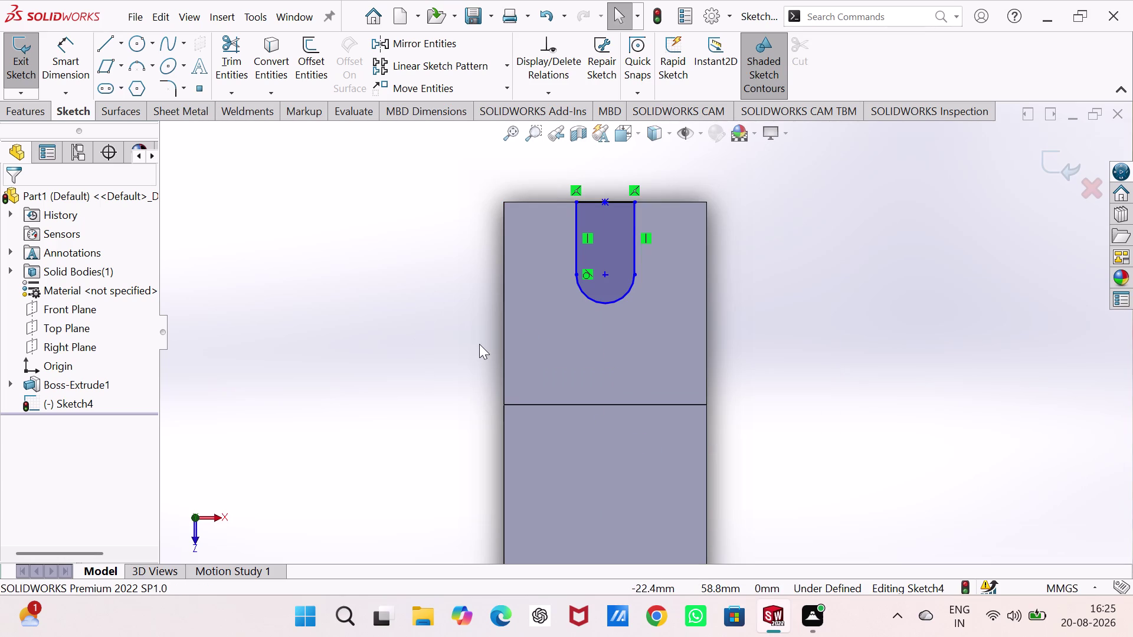
right_drag(403, 339, 384, 348)
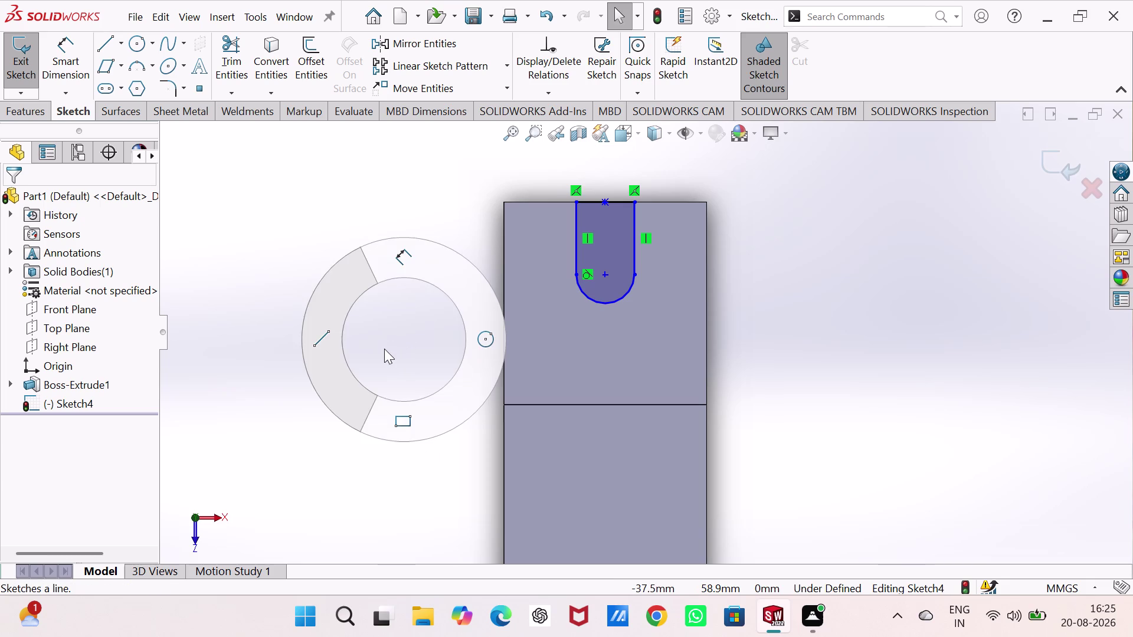
Dimension the slot's half-circle end with a 7.5 mm radius.
right_drag(384, 348, 373, 349)
right_drag(364, 393, 366, 206)
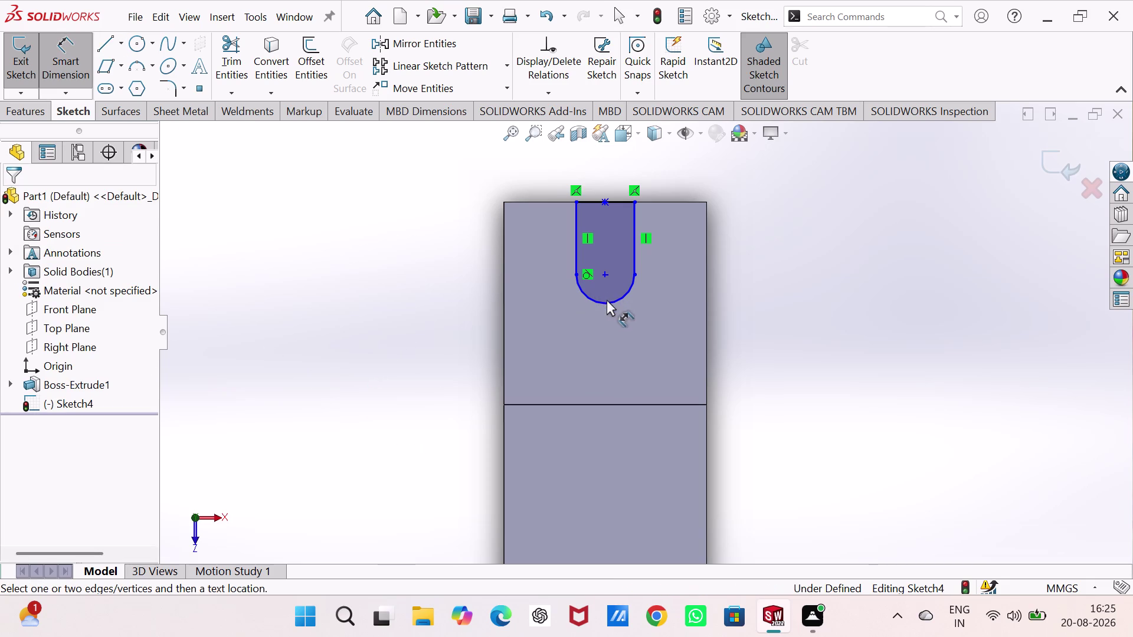
drag(606, 302, 591, 307)
click(461, 333)
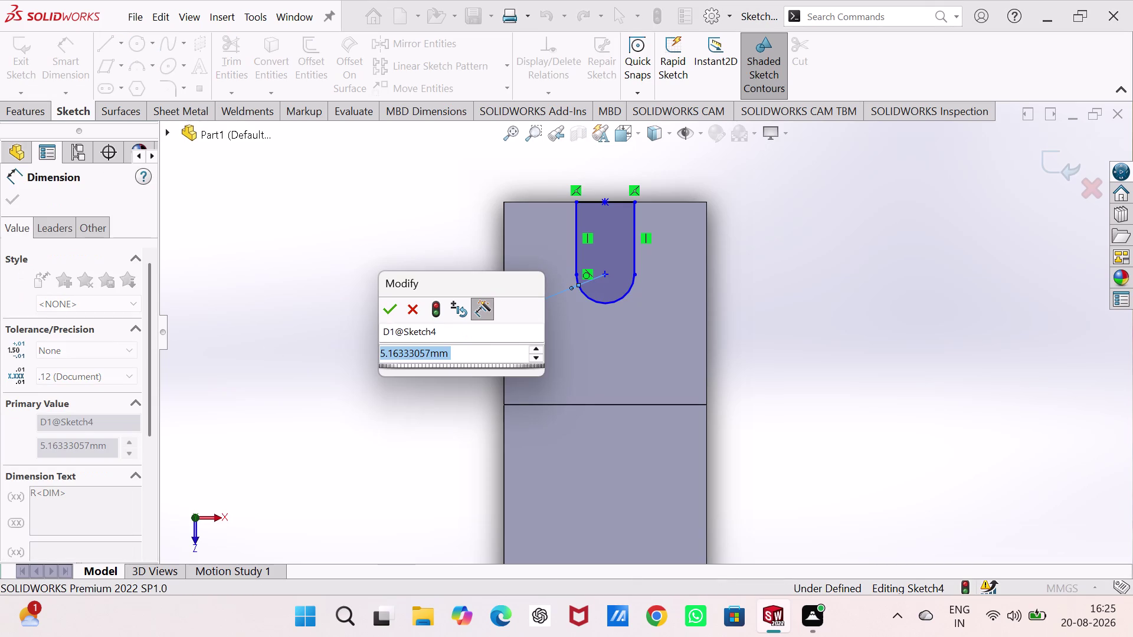
key(7)
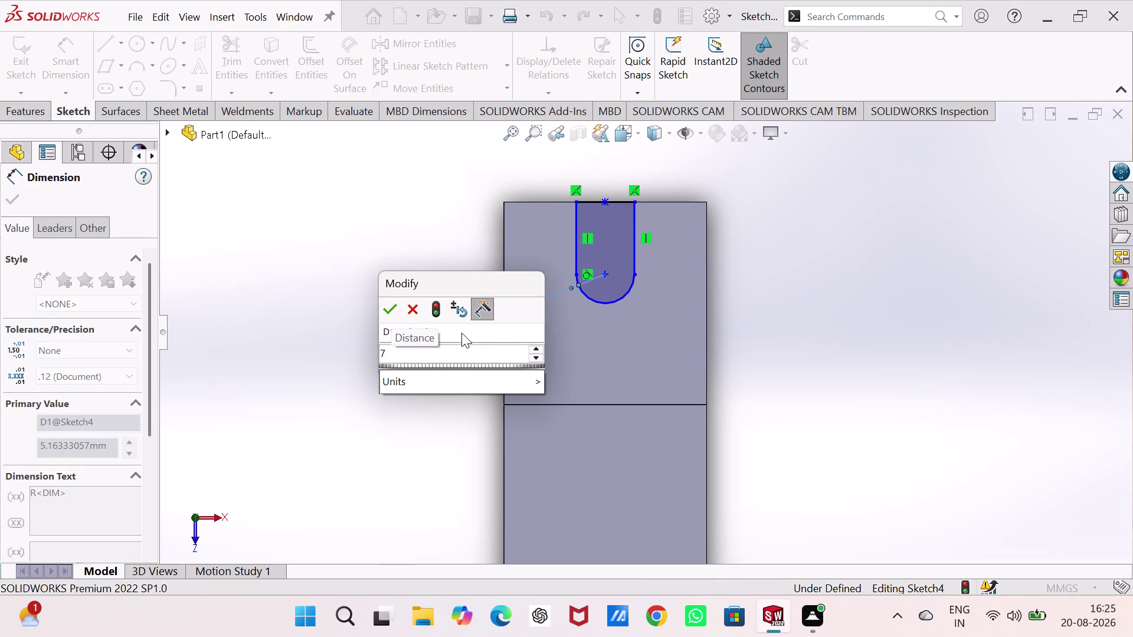
key(period)
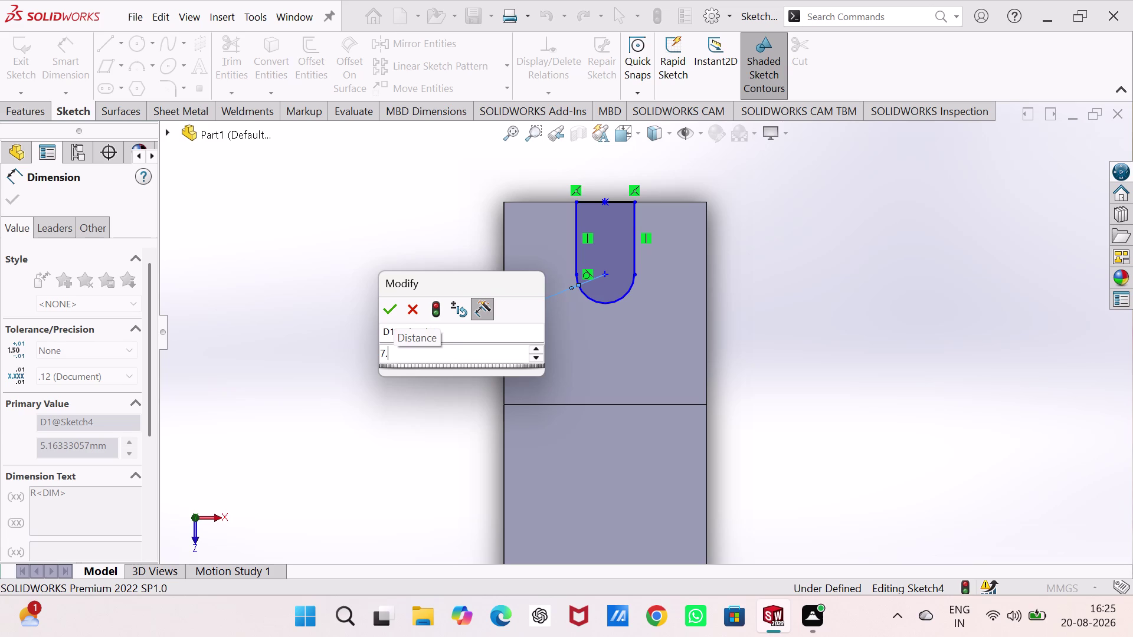
key(5)
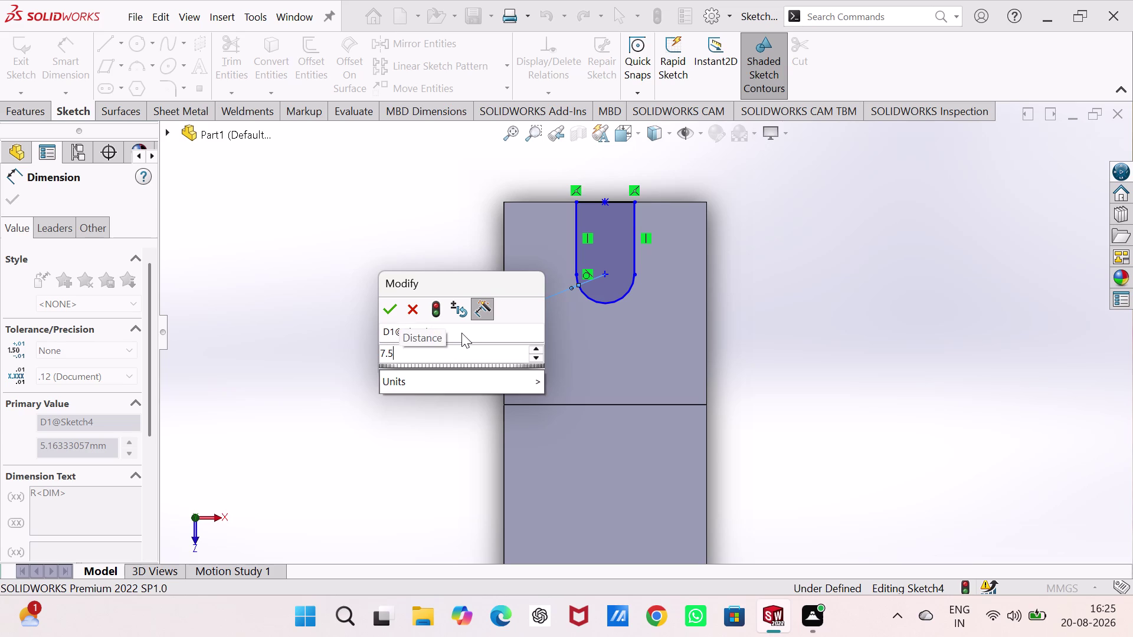
key(Return)
Leave dimensioning, select the slot's two side lines, then clear the selection.
scroll(up, 3)
scroll(up, 3)
scroll(down, 3)
key(Escape)
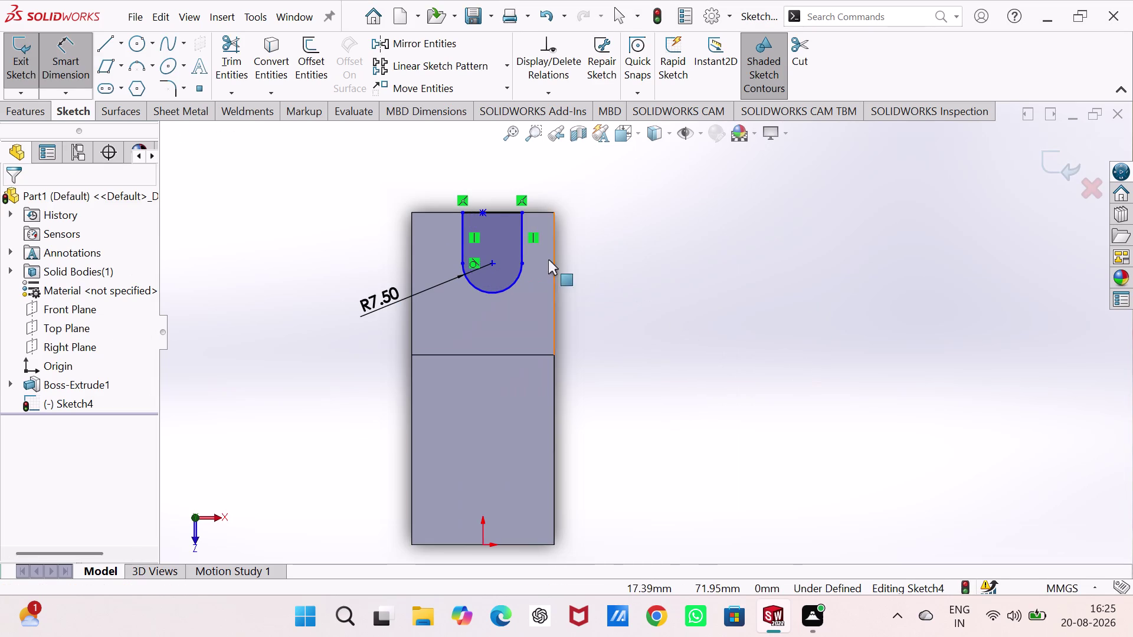
key(Escape)
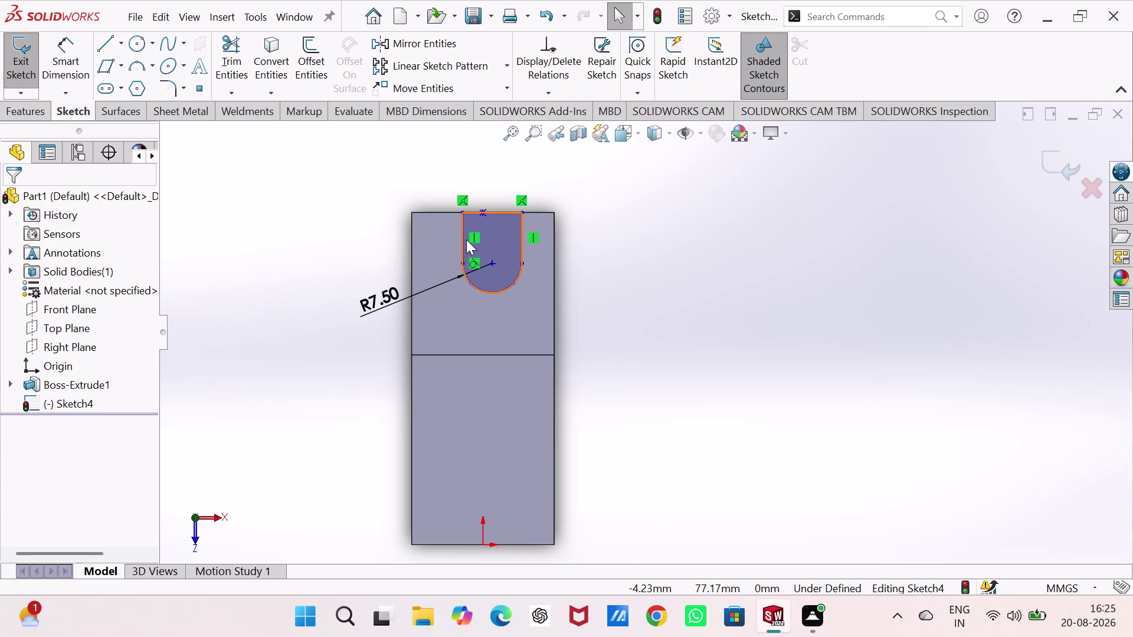
click(463, 228)
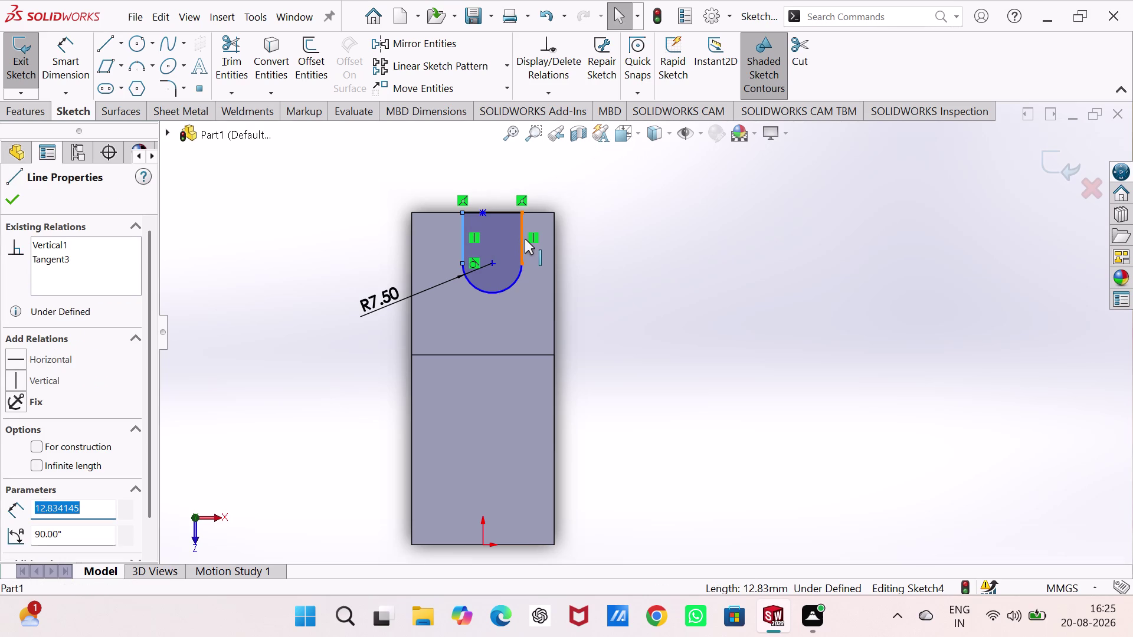
click(520, 239)
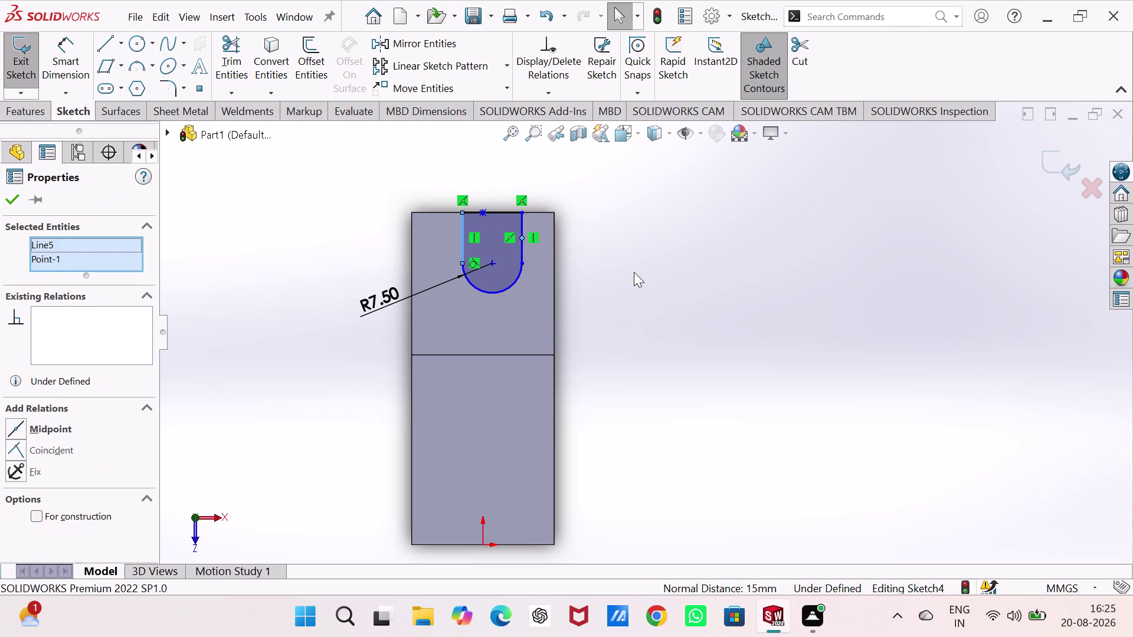
key(Escape)
key(Escape)
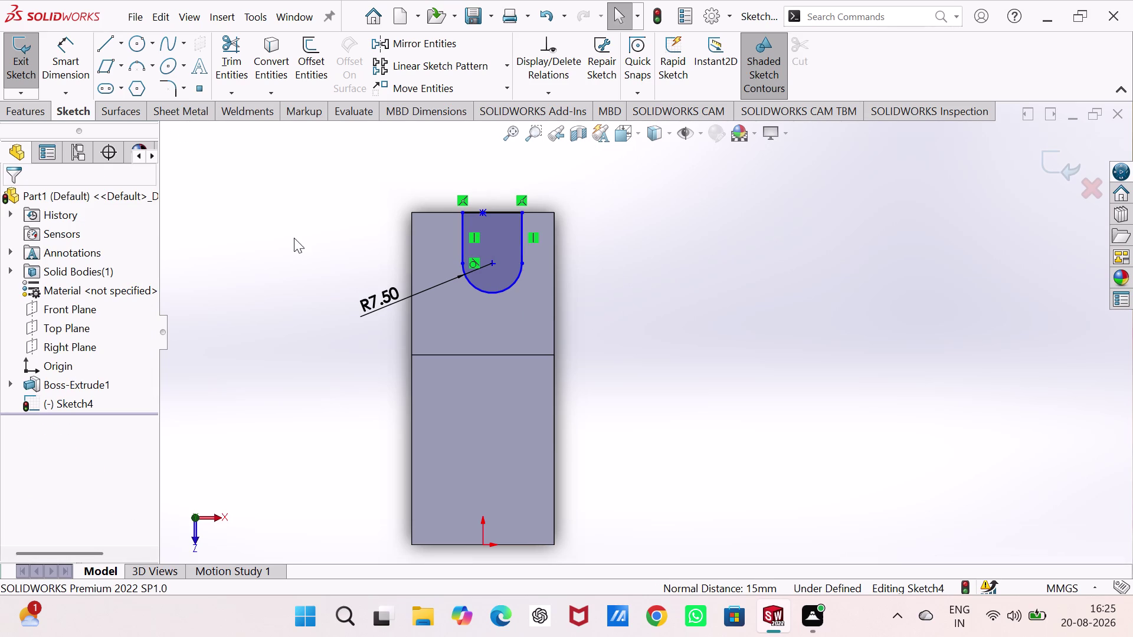
click(117, 42)
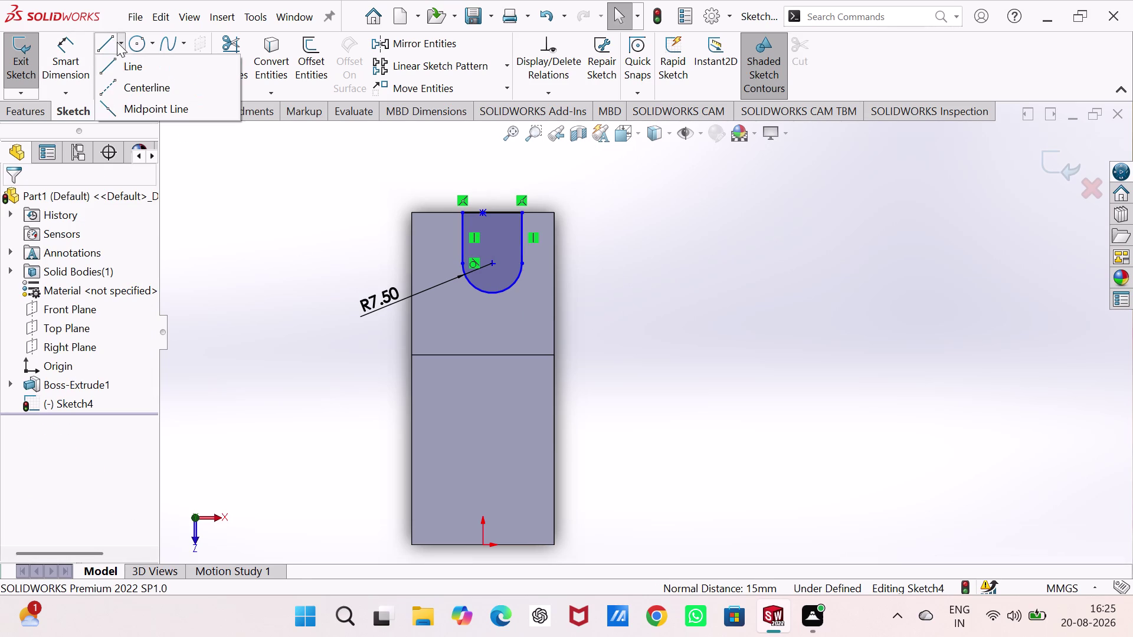
Draw a vertical centerline upward from the origin and end the chain.
click(113, 87)
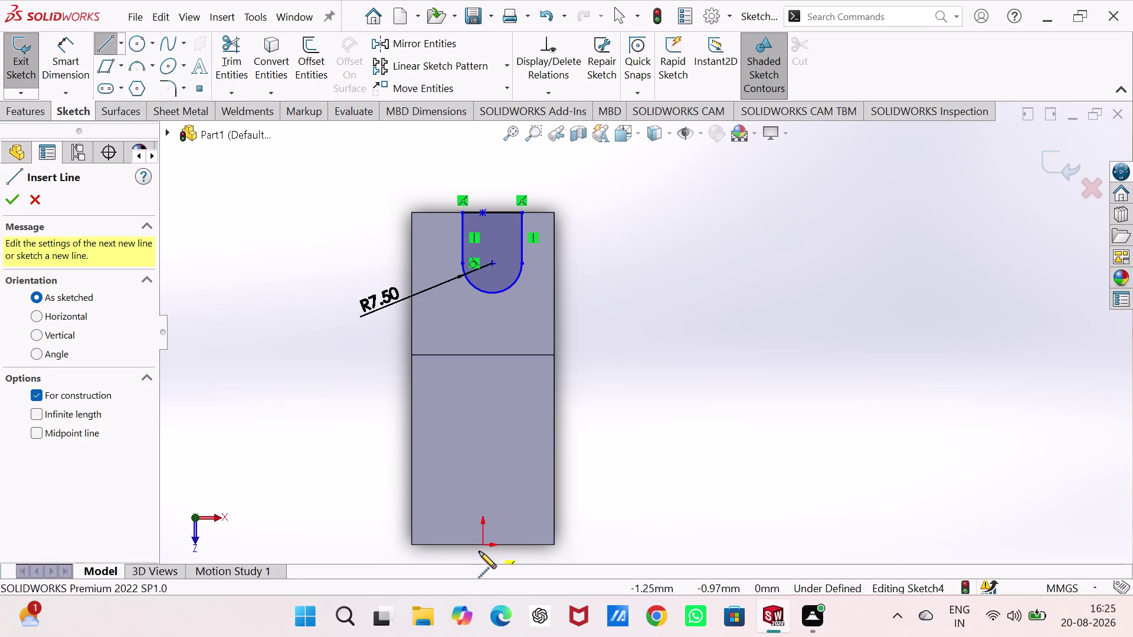
drag(483, 545, 482, 533)
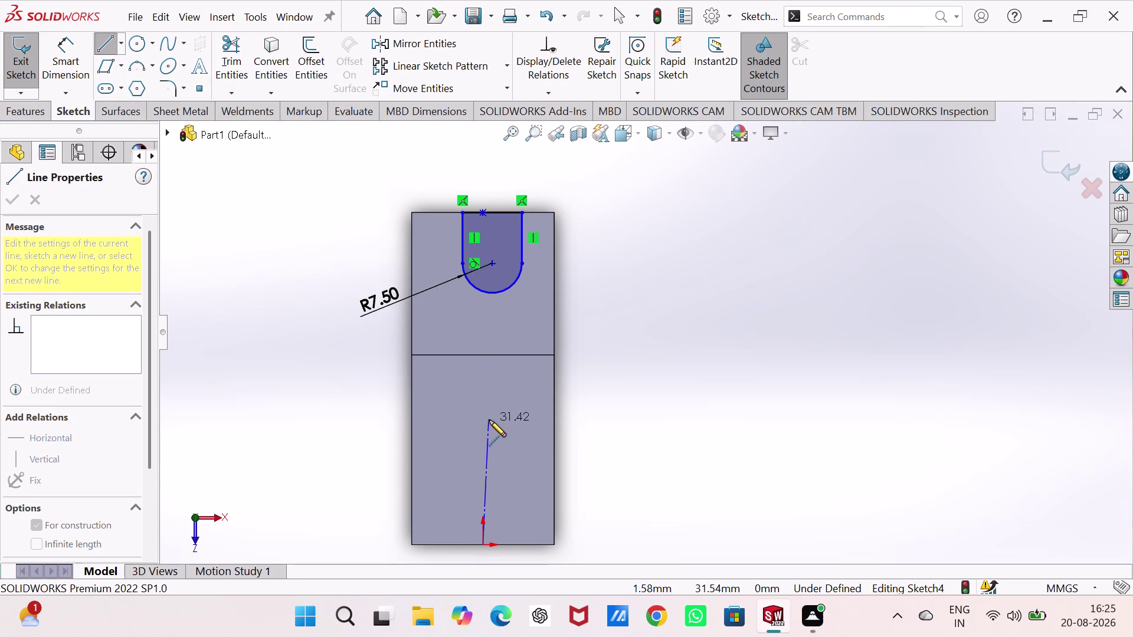
click(482, 418)
right_click(667, 350)
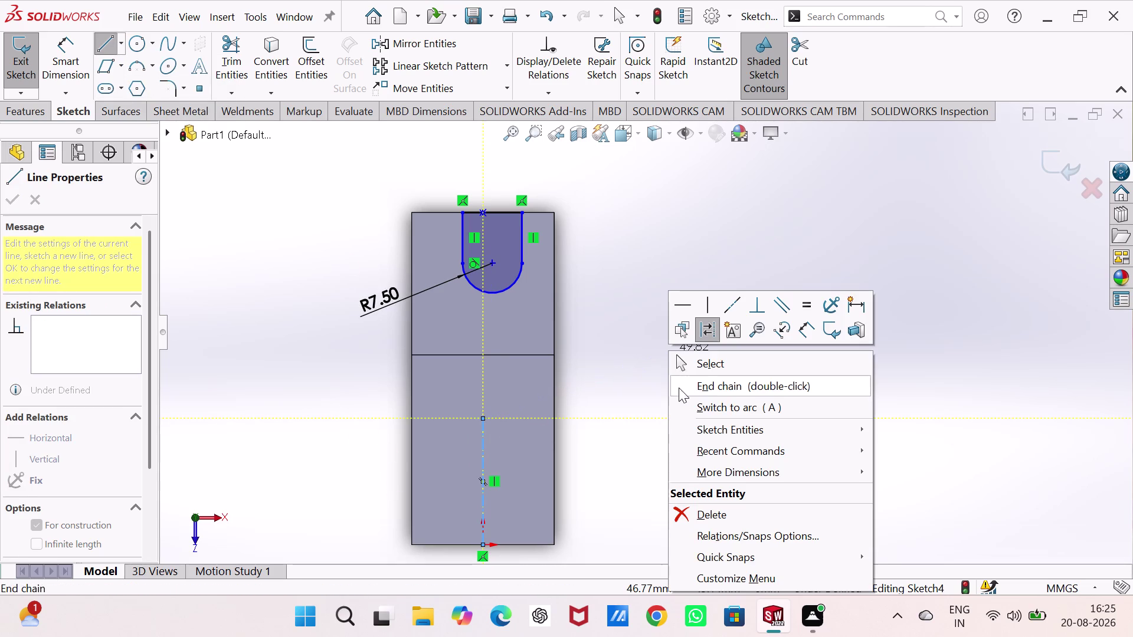
click(692, 363)
click(682, 399)
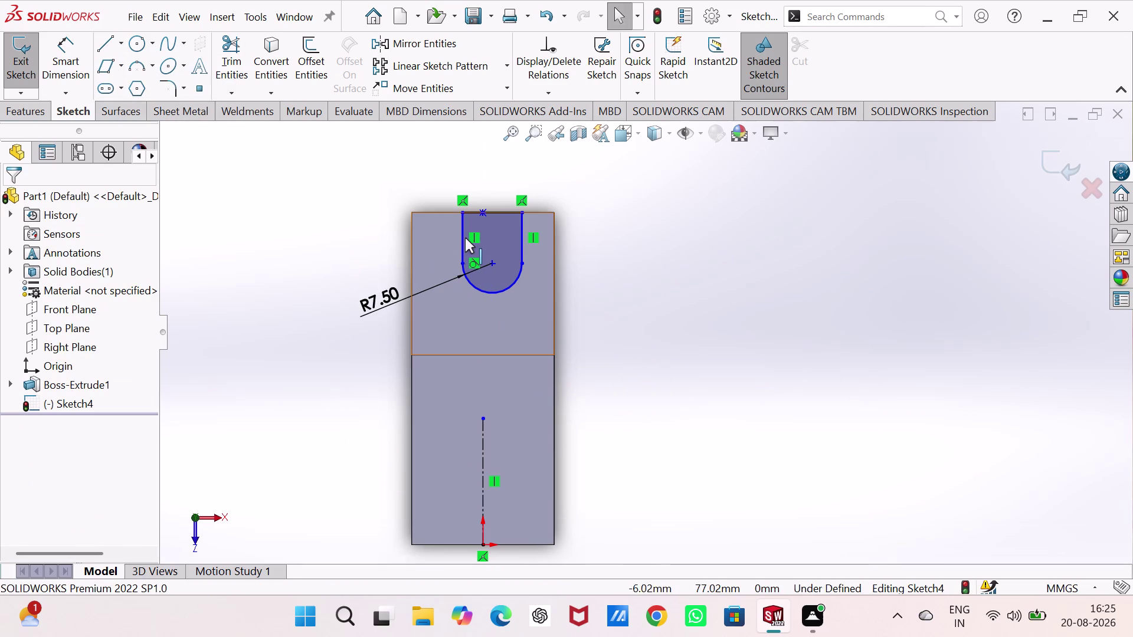
Select both slot side lines together with the centerline.
click(464, 235)
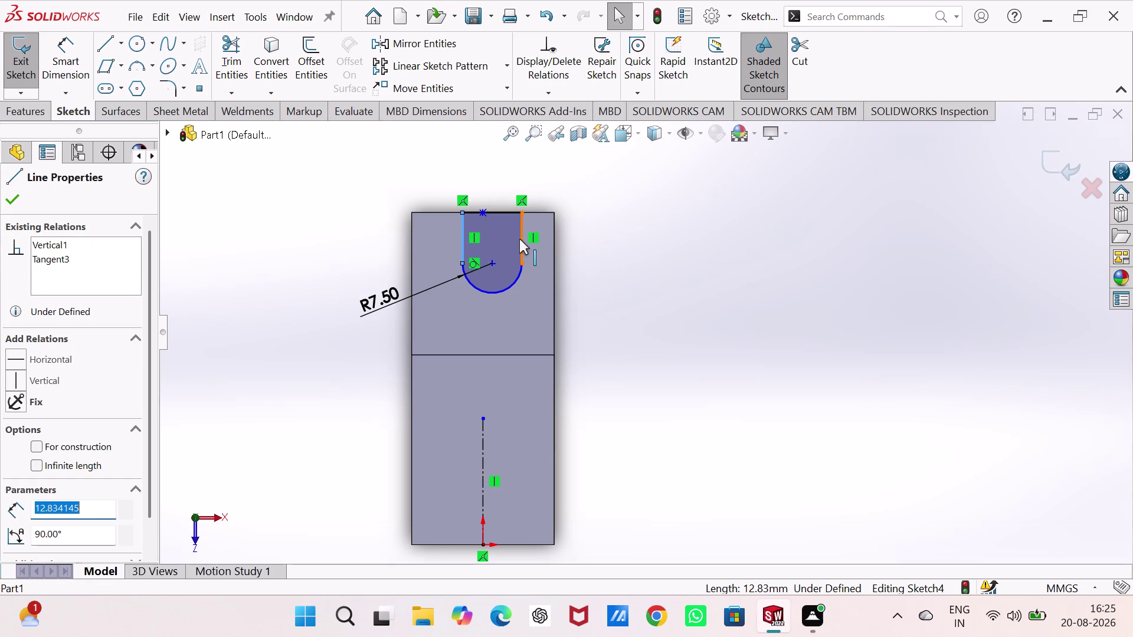
click(521, 239)
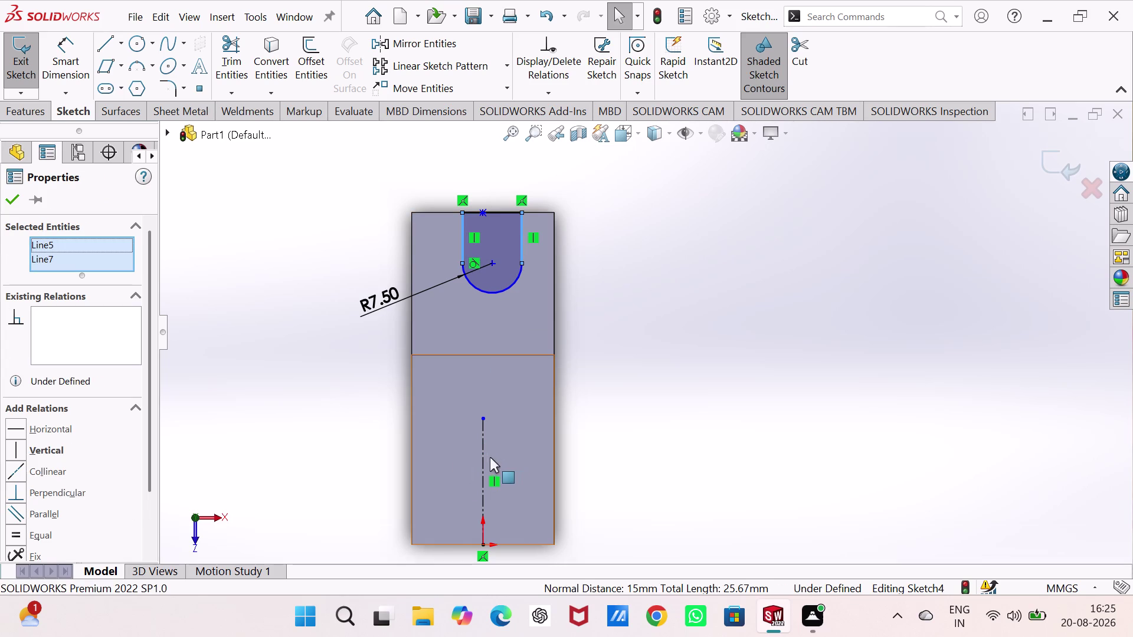
click(482, 450)
scroll(down, 3)
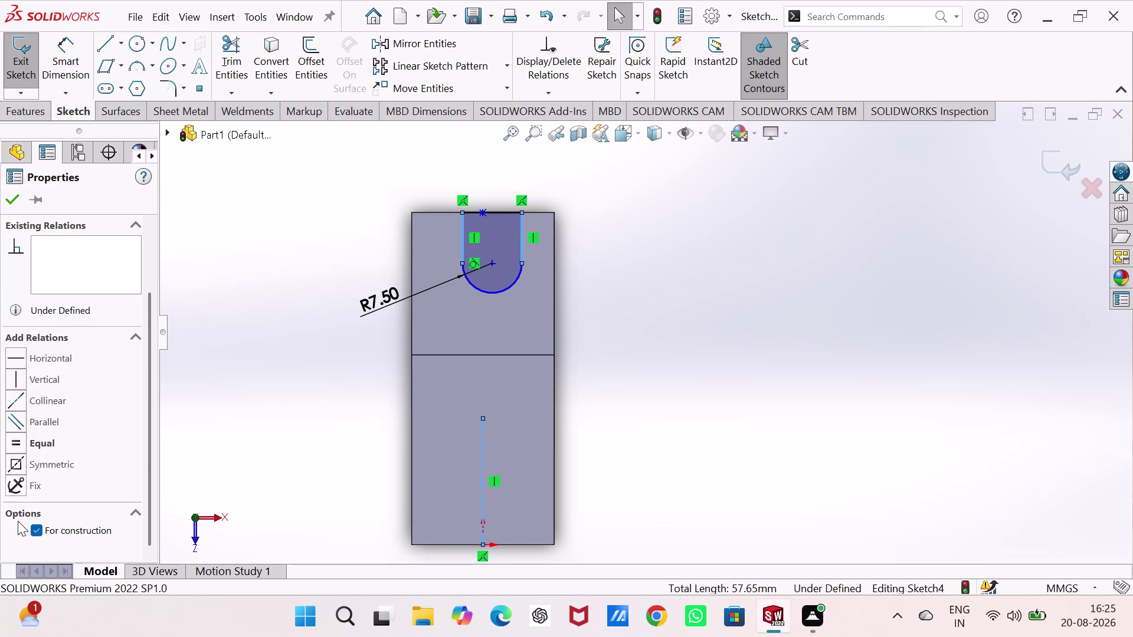
click(11, 461)
click(245, 374)
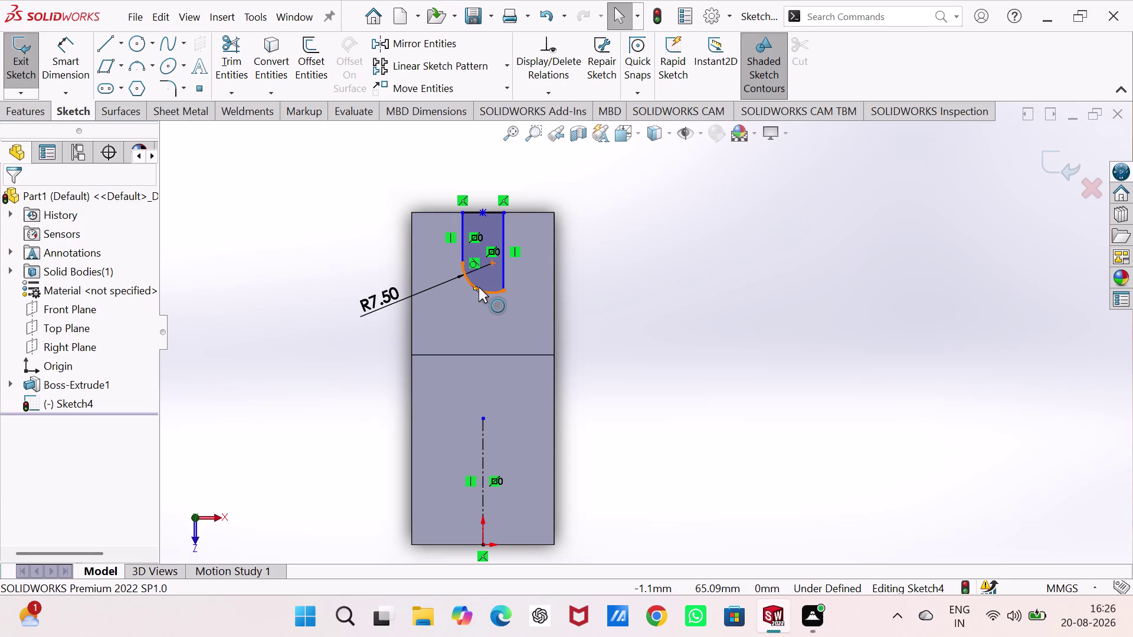
Delete the slot's rounded end arc along with its dimension.
click(478, 287)
key(Delete)
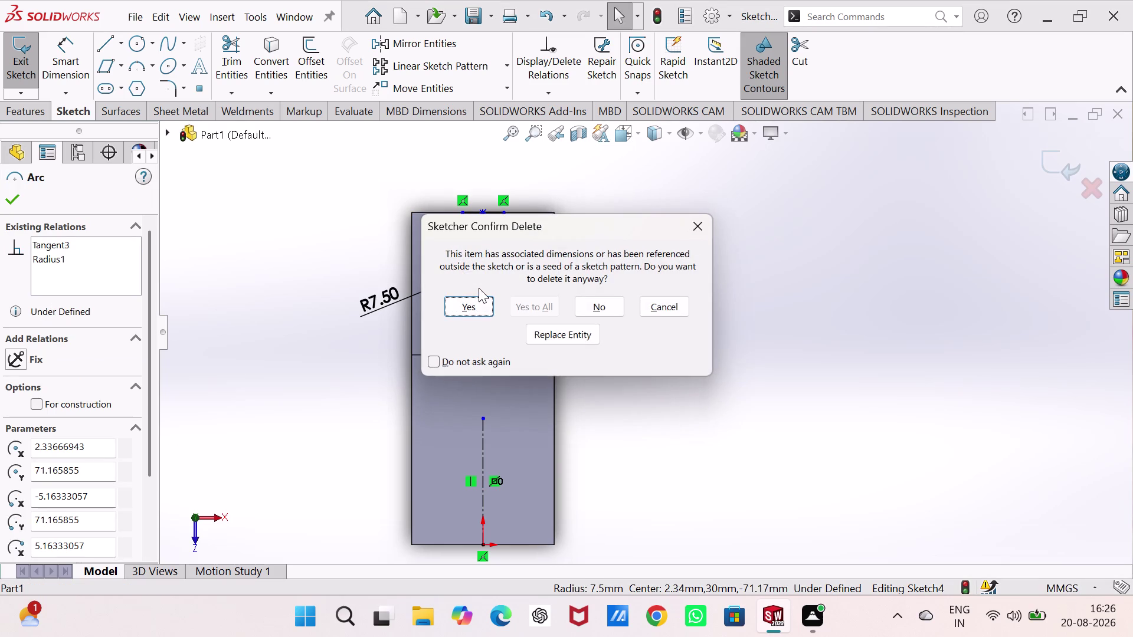
click(478, 303)
click(698, 219)
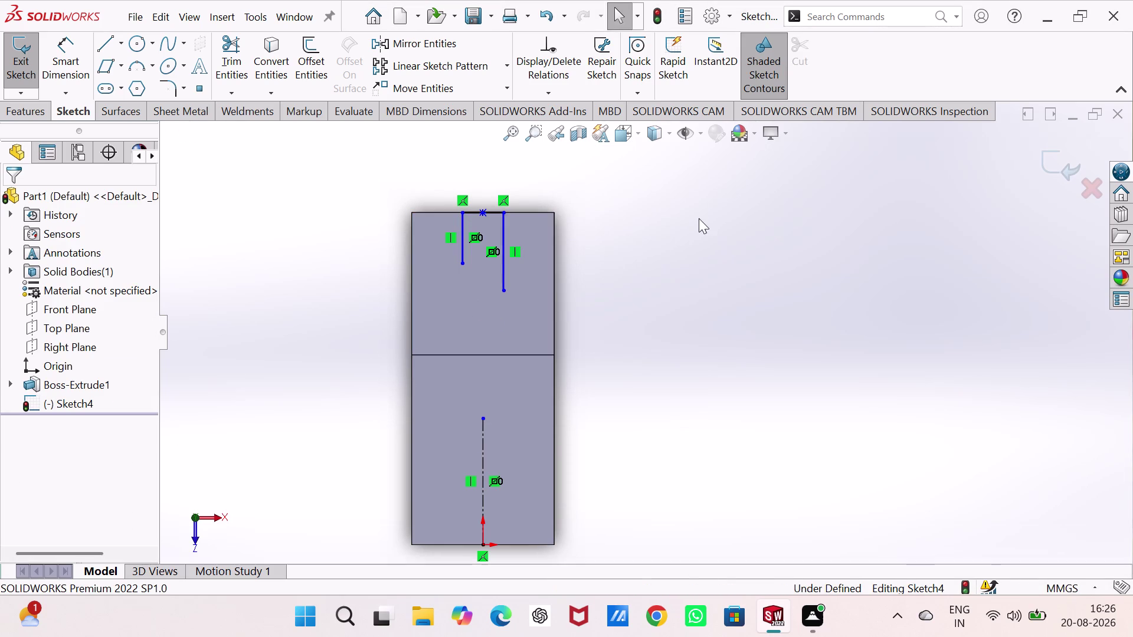
Drag the slot side line ends to readjust their lengths.
drag(504, 289, 509, 258)
drag(508, 258, 507, 267)
drag(459, 265, 458, 257)
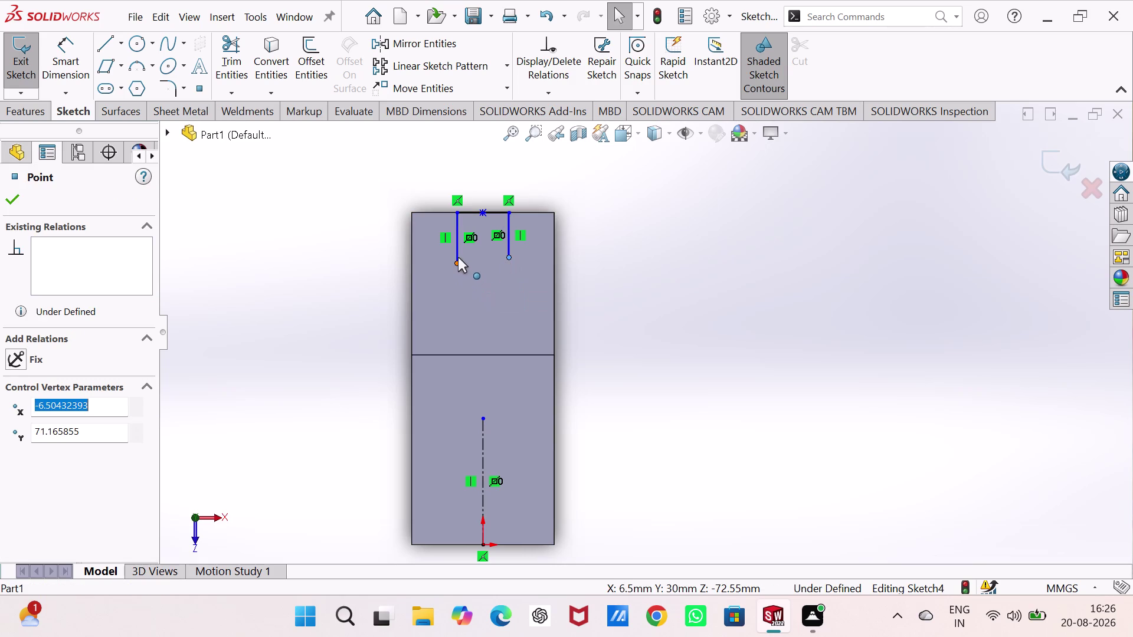
drag(458, 258, 459, 256)
click(459, 256)
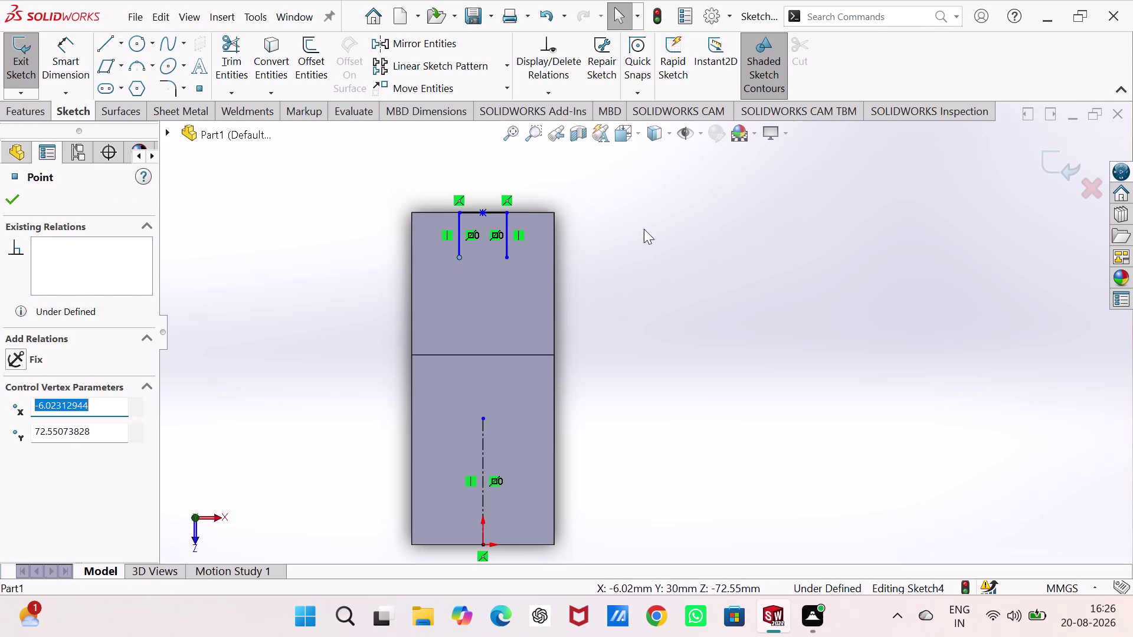
drag(649, 227, 642, 227)
Make the two slot side lines equal in length with aligned lower ends.
click(458, 238)
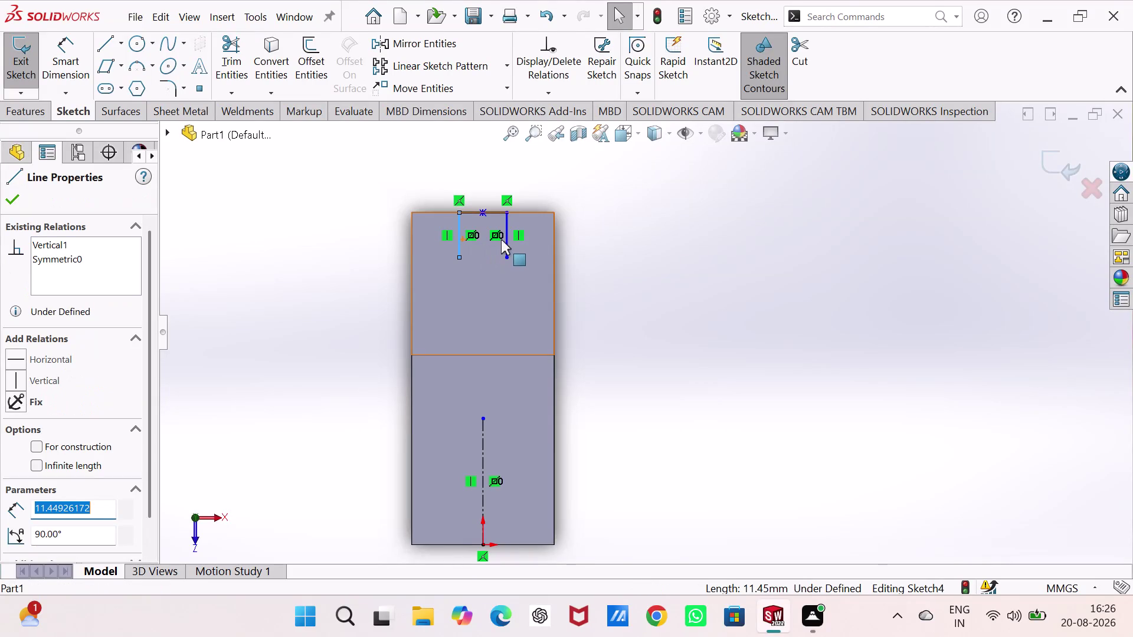
click(507, 239)
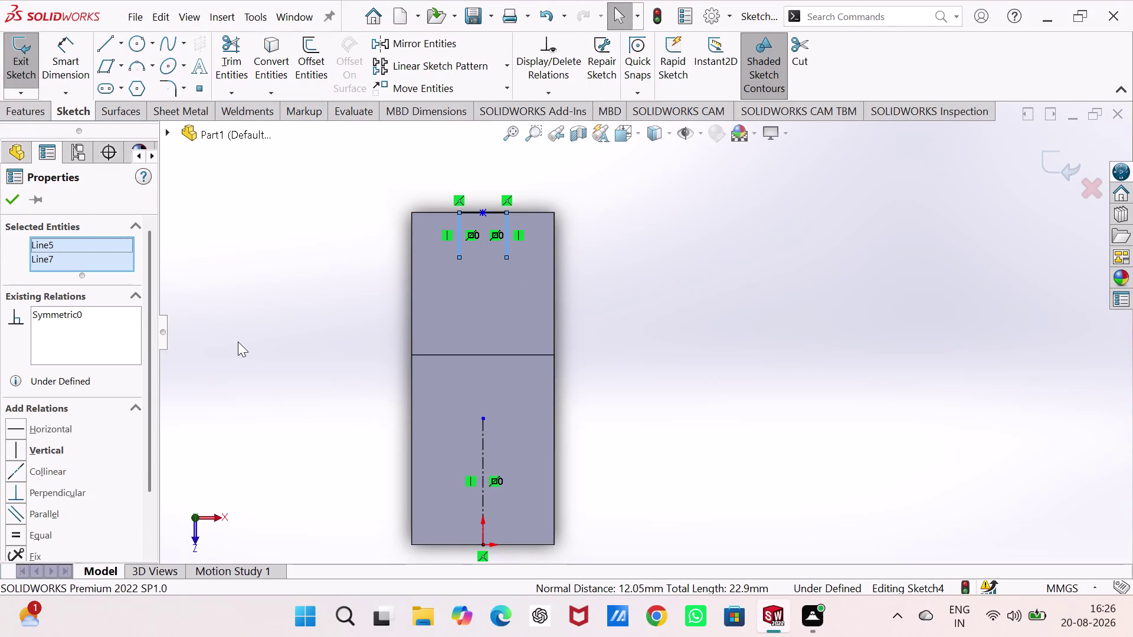
click(16, 530)
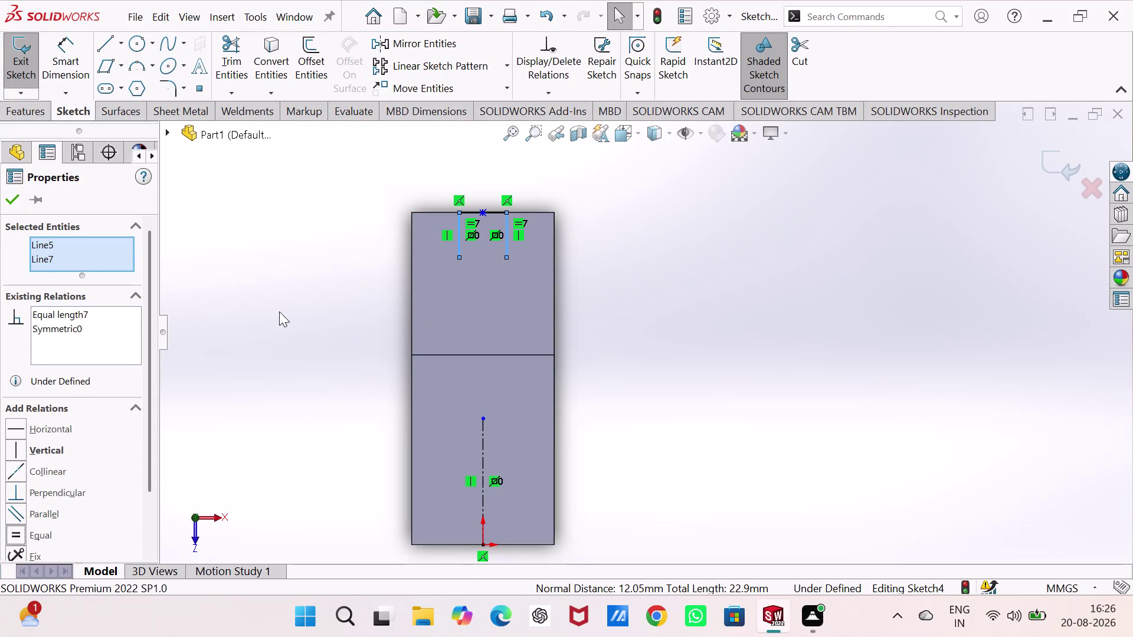
click(279, 312)
drag(458, 257, 459, 263)
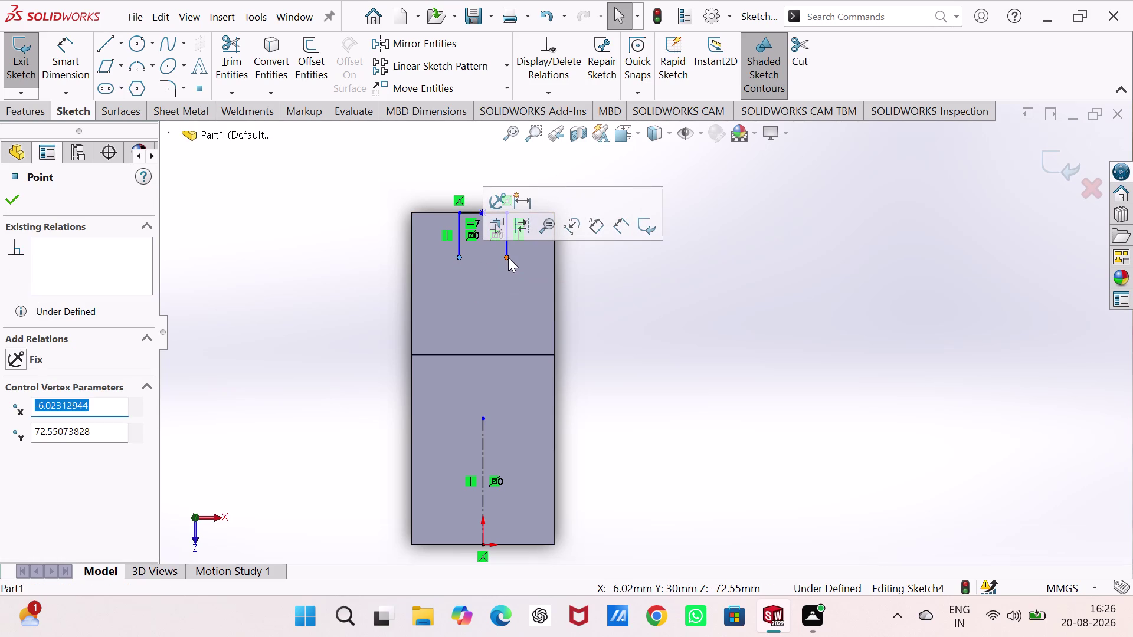
double_click(506, 256)
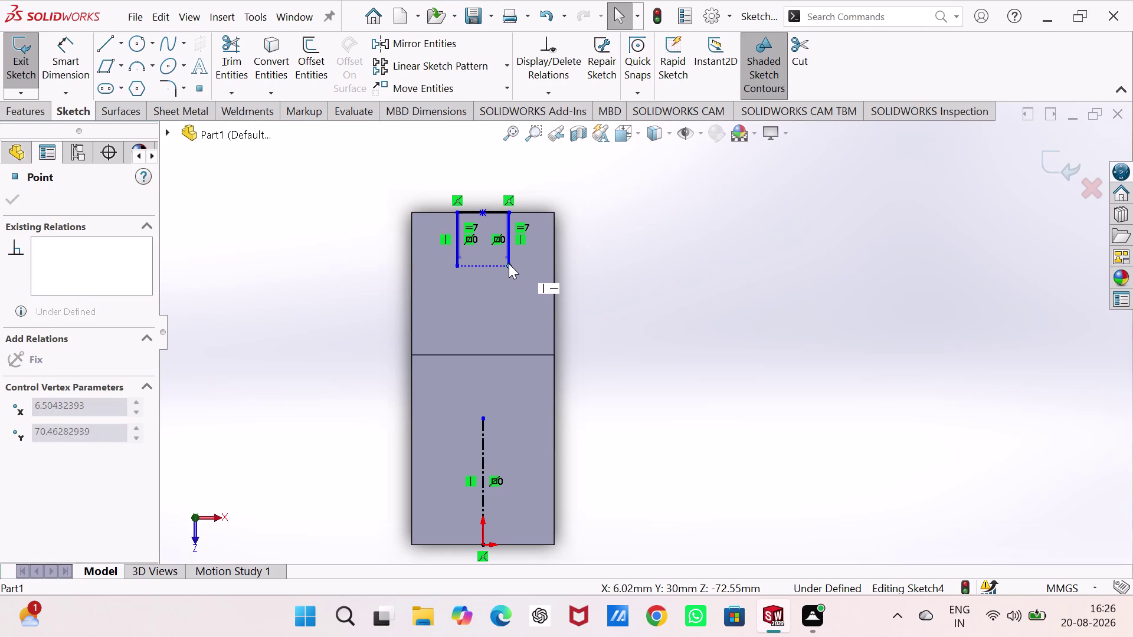
click(131, 68)
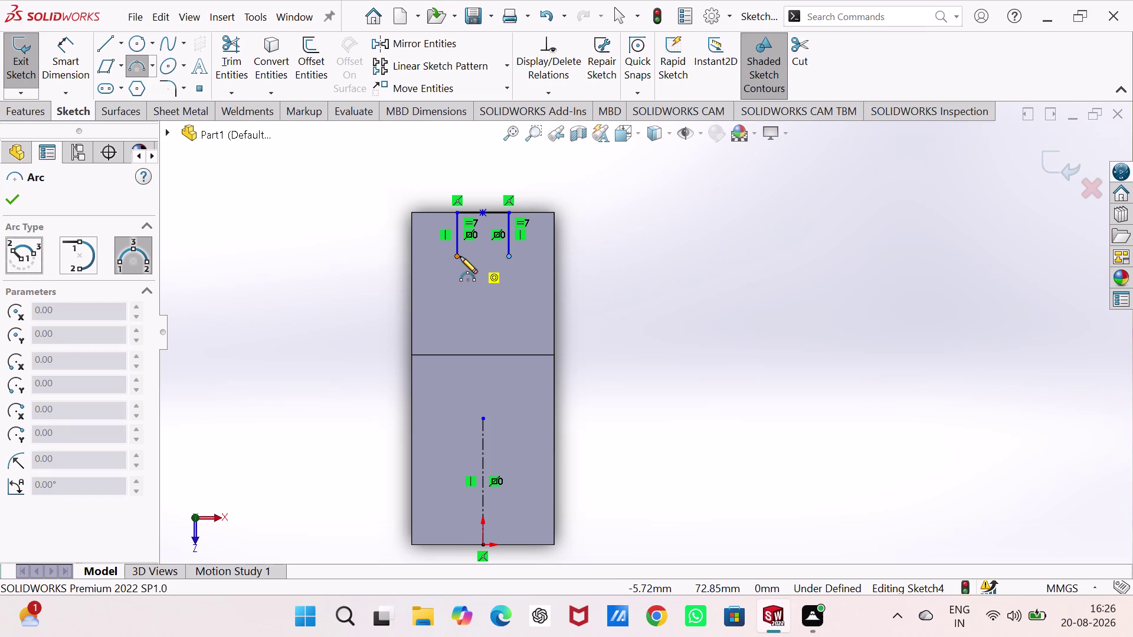
Draw a 3-point arc between the side line ends, tangent to both lines.
click(460, 257)
click(511, 257)
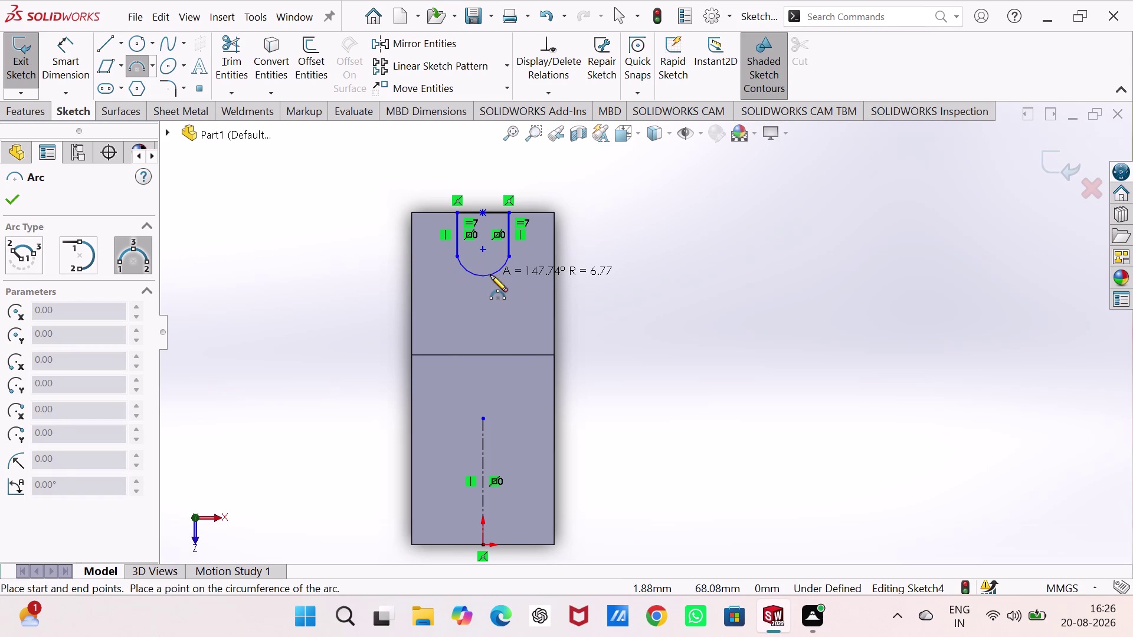
click(491, 275)
key(Escape)
key(Escape)
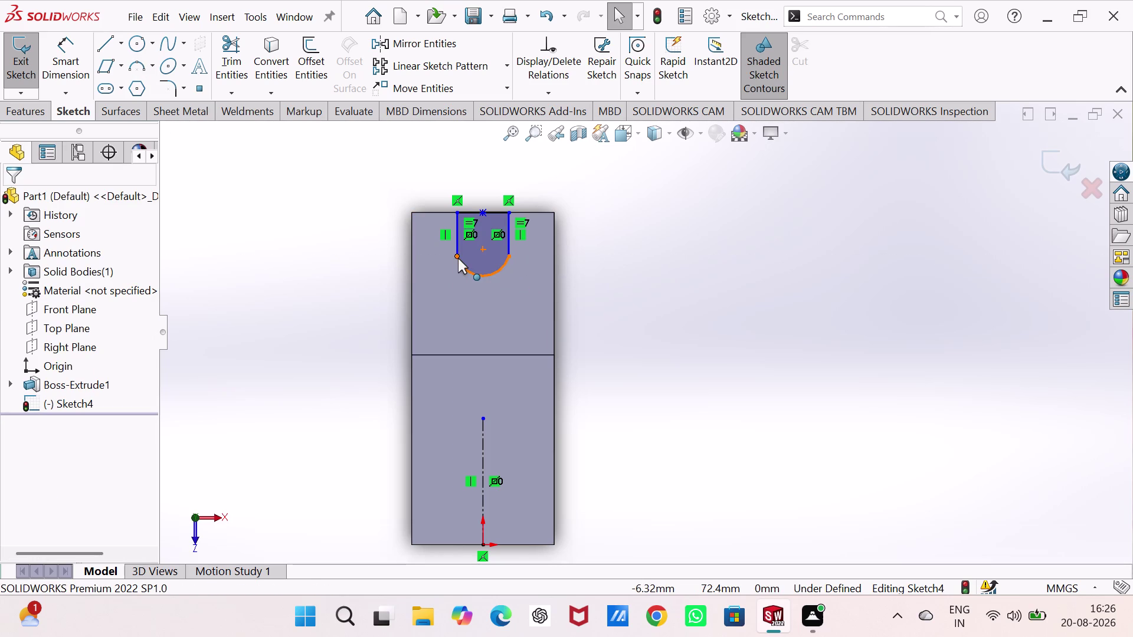
click(458, 258)
click(493, 199)
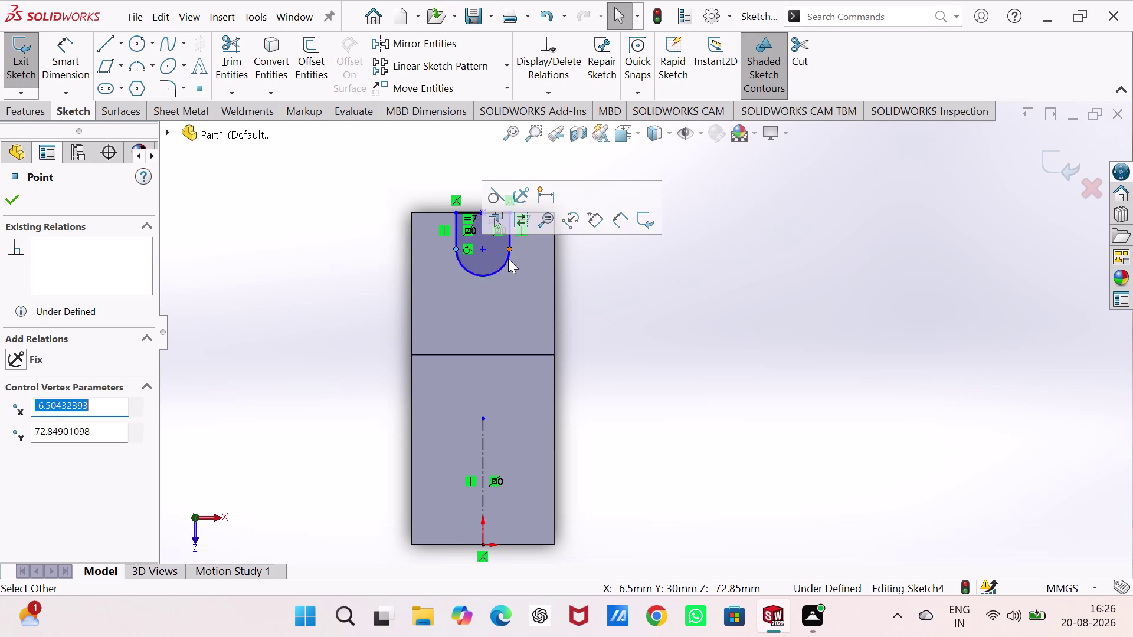
click(511, 249)
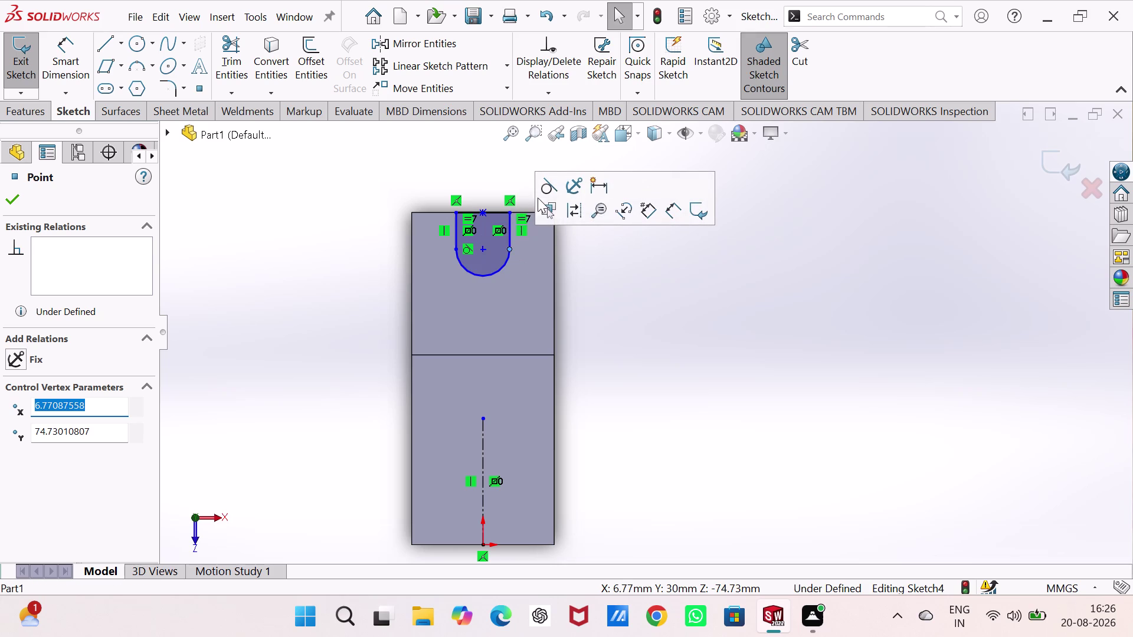
click(538, 191)
Place a radius dimension on the new arc, reading 6.77 mm.
right_drag(637, 339, 661, 181)
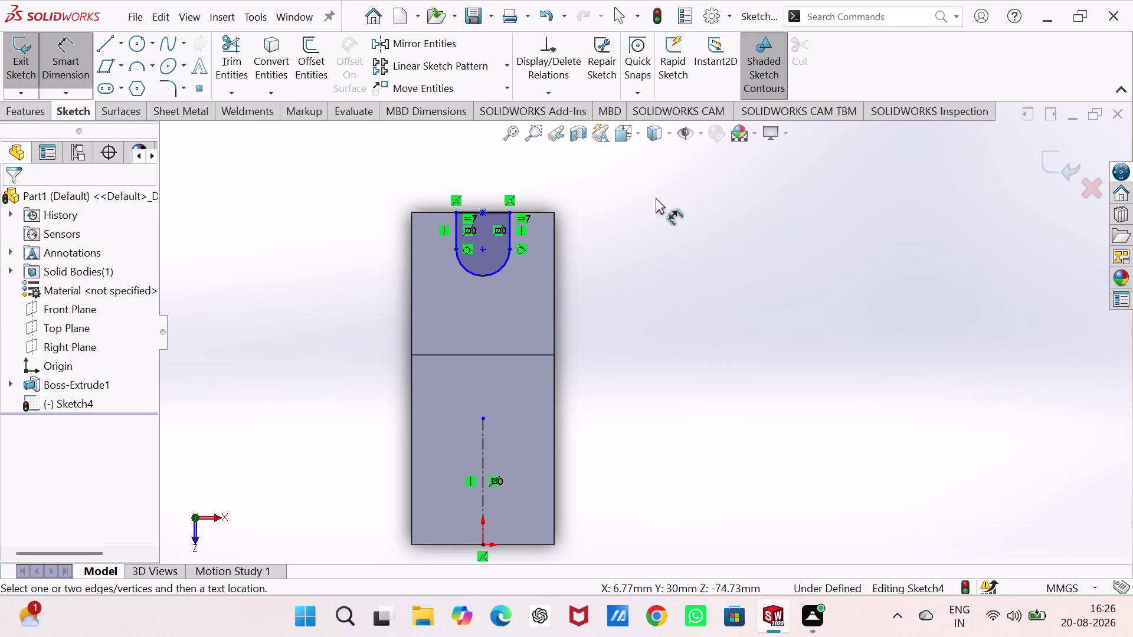
click(498, 271)
click(611, 282)
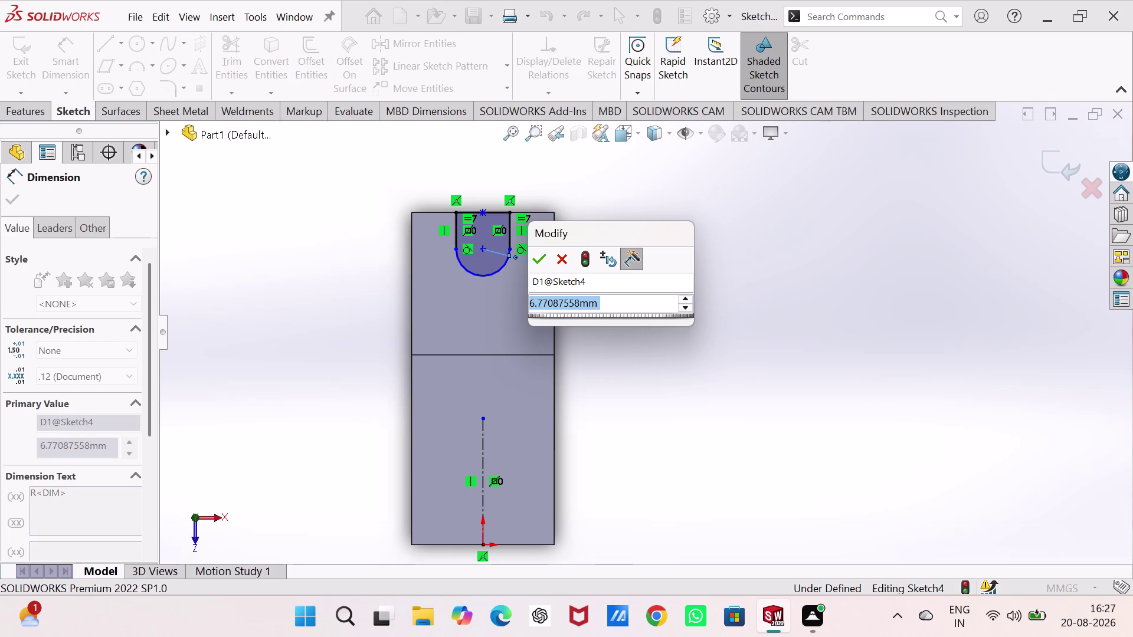
Set the notch arc radius to 7.50 mm.
key(7)
text(.5)
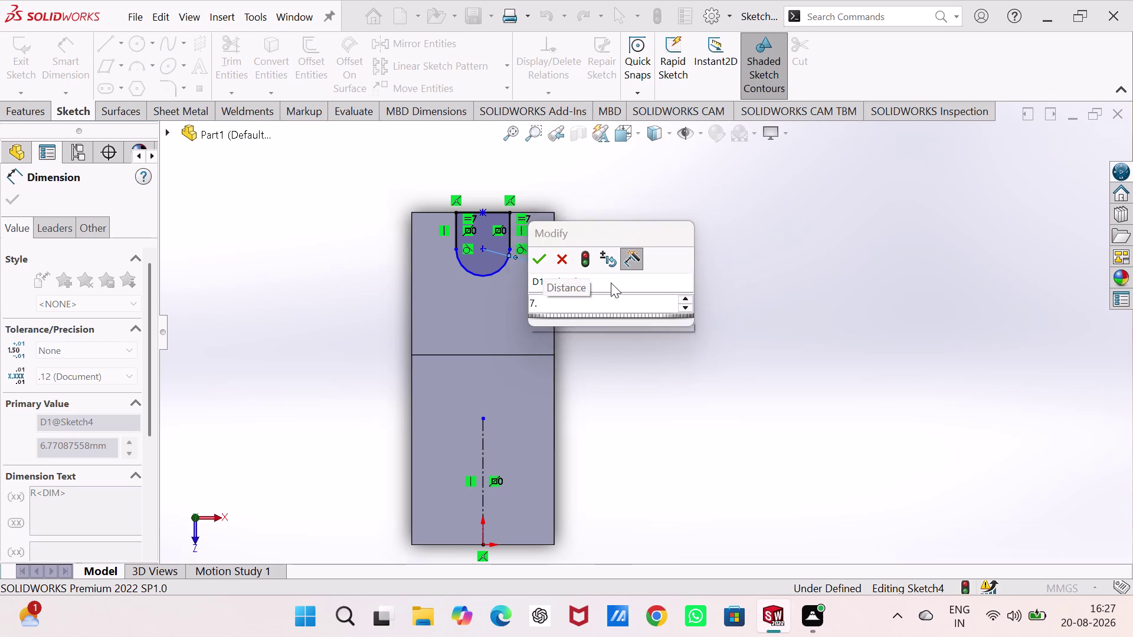
key(Return)
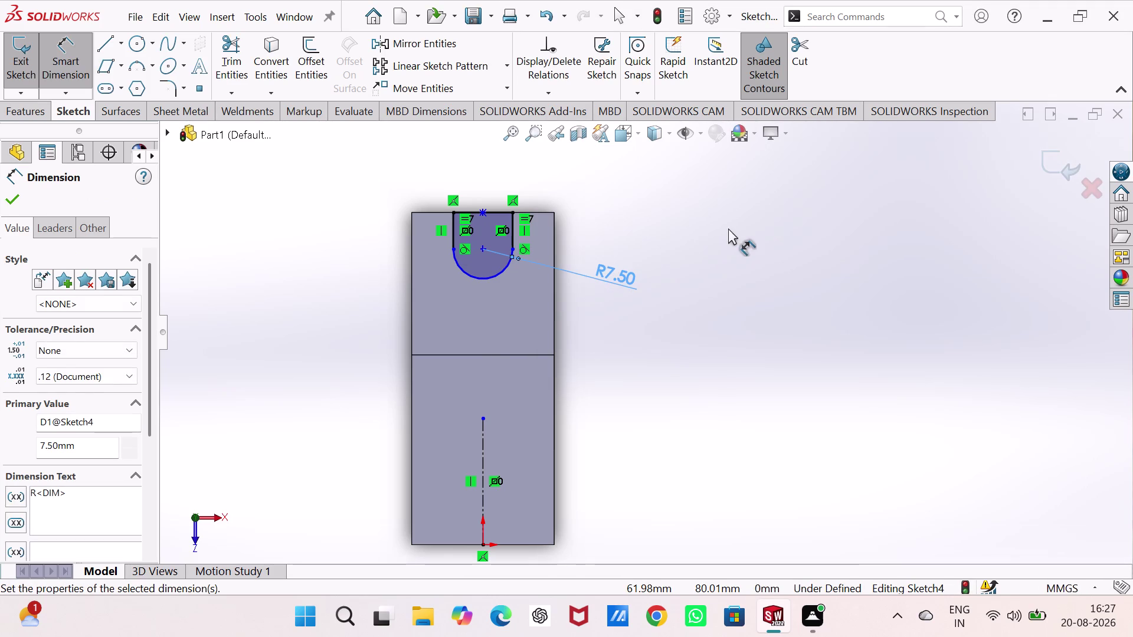
click(728, 228)
click(541, 211)
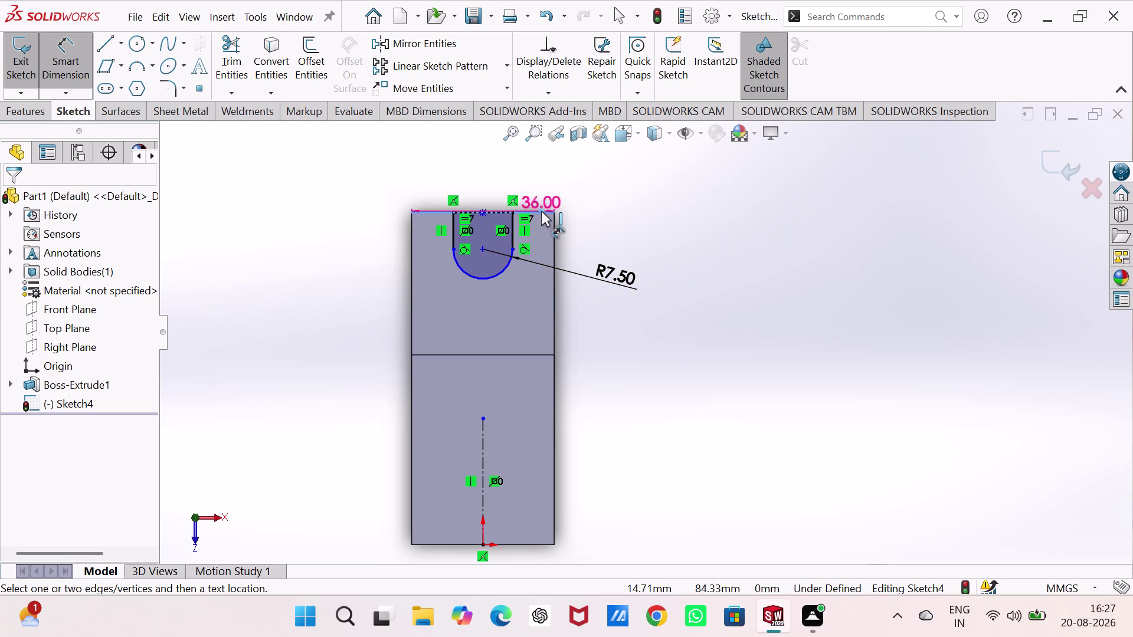
click(486, 278)
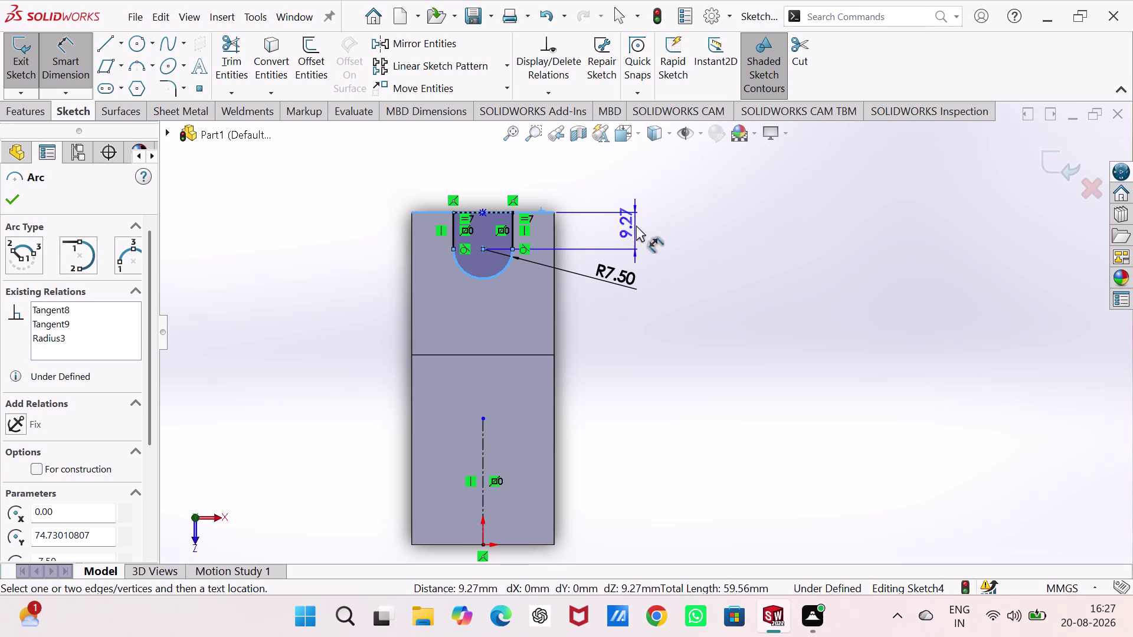
Cancel the pending dimension and reselect the notch arc and top line.
key(Escape)
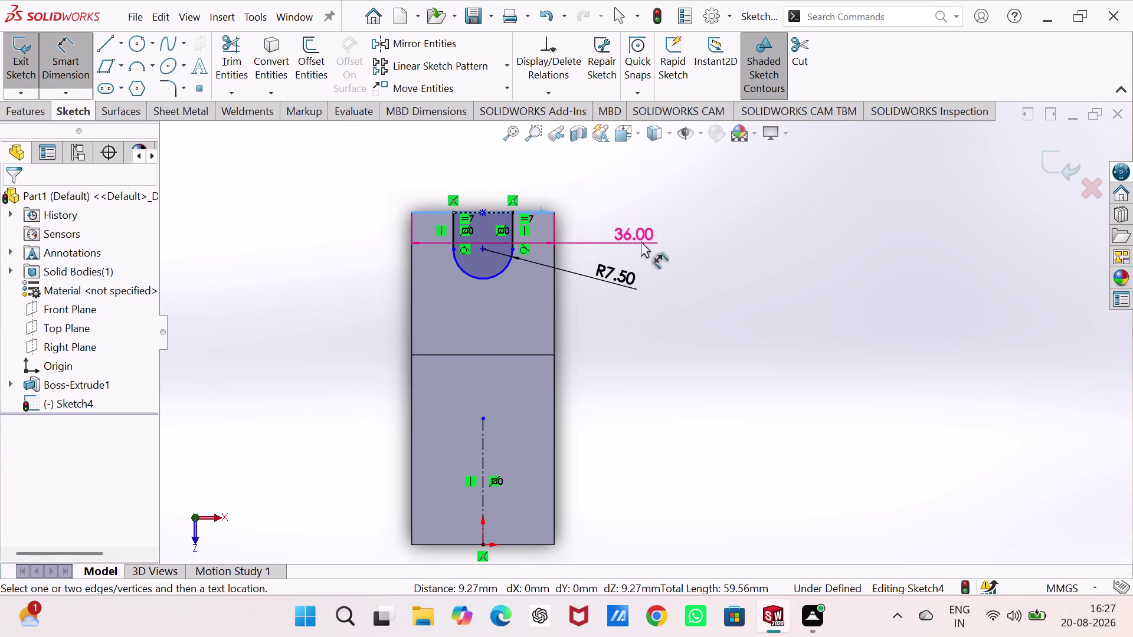
key(Escape)
right_drag(672, 281, 675, 246)
click(485, 277)
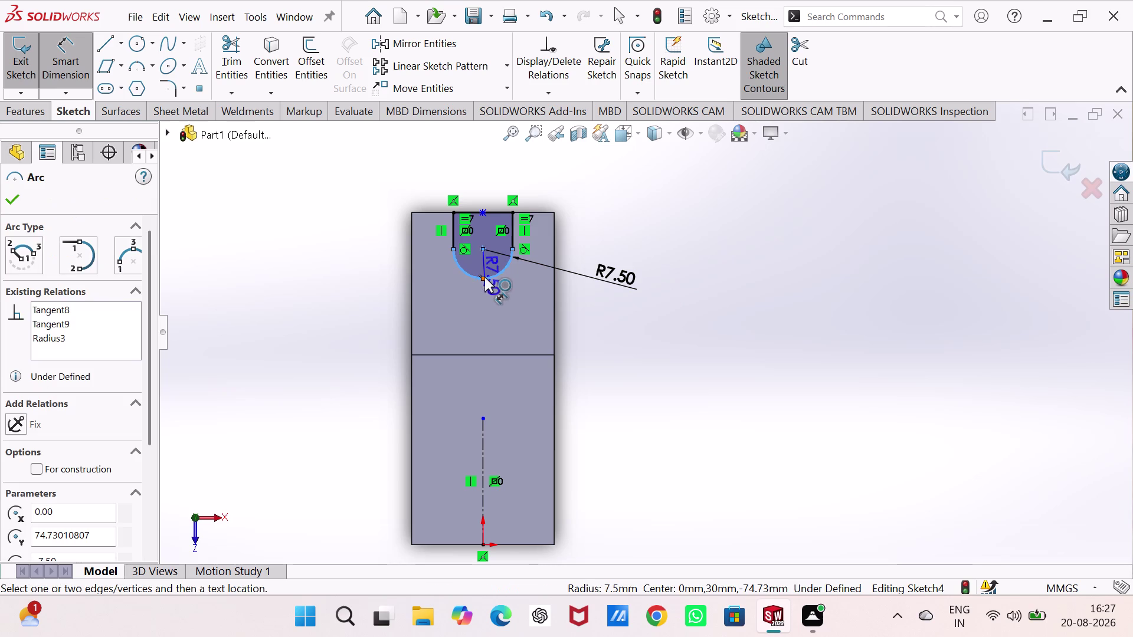
key(Escape)
key(Escape)
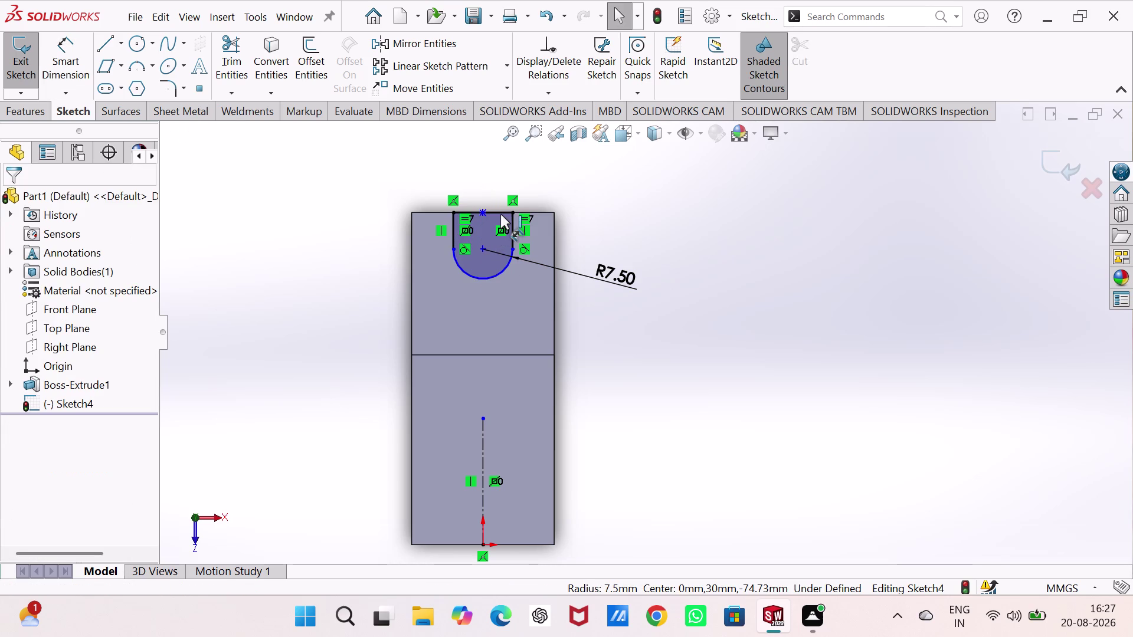
click(500, 212)
key(Escape)
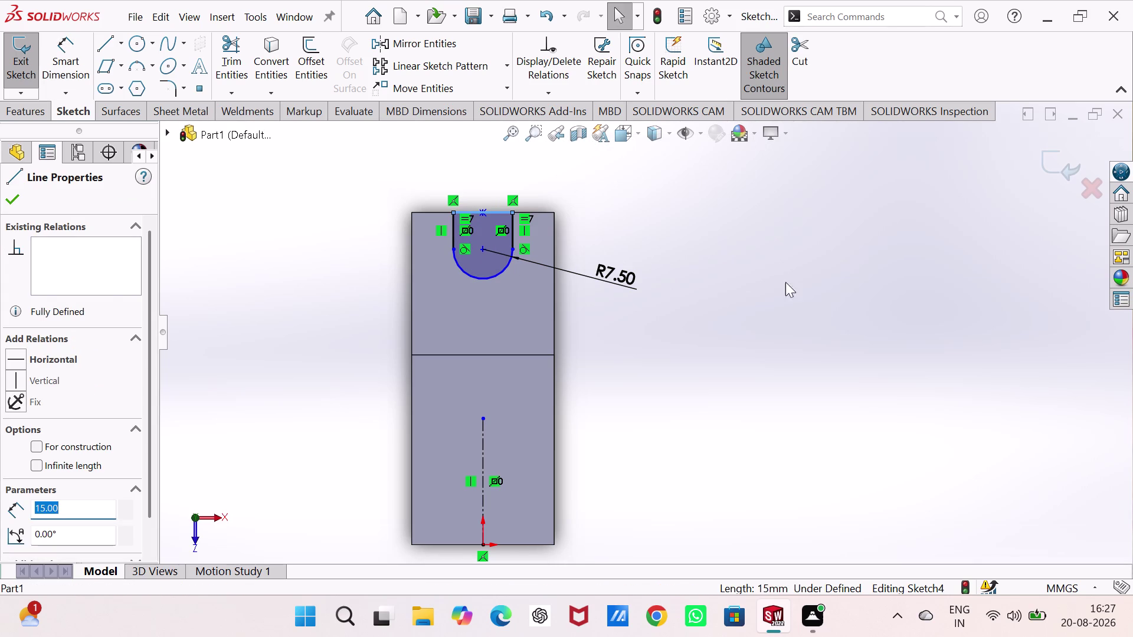
right_drag(792, 304, 790, 169)
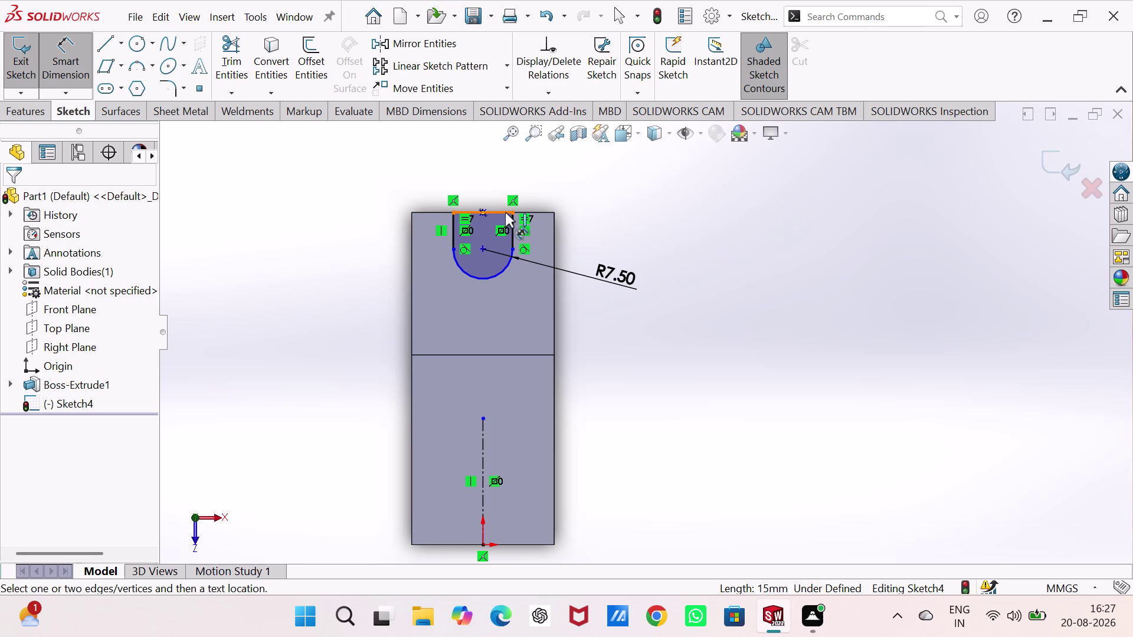
Dimension the notch 13.5 mm deep from its top line to the arc, then exit the sketch.
click(505, 212)
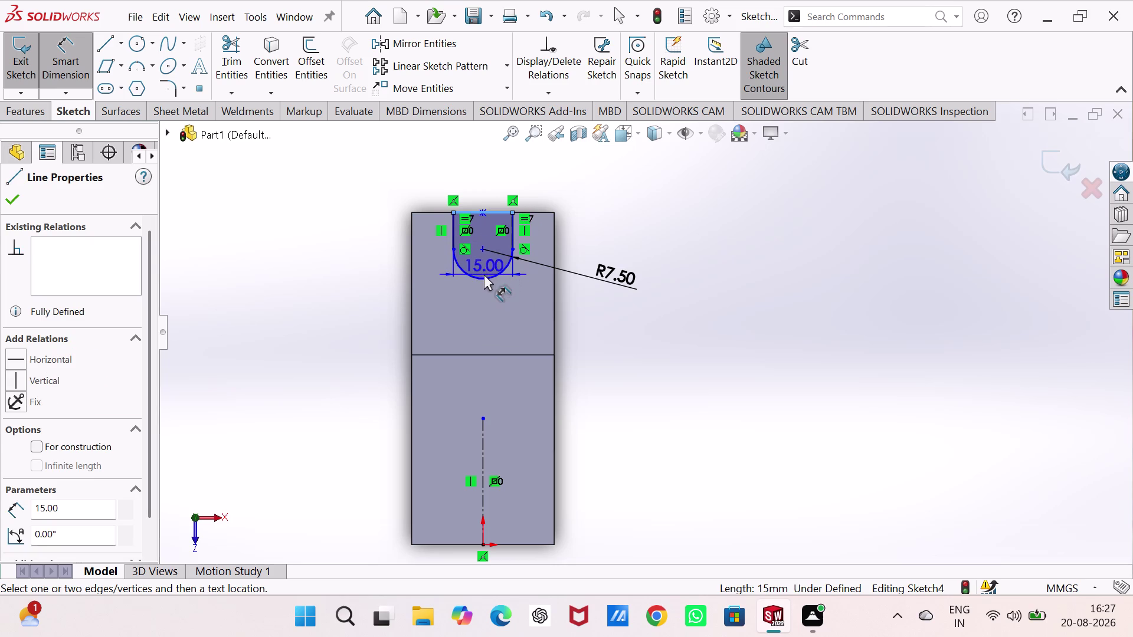
click(483, 279)
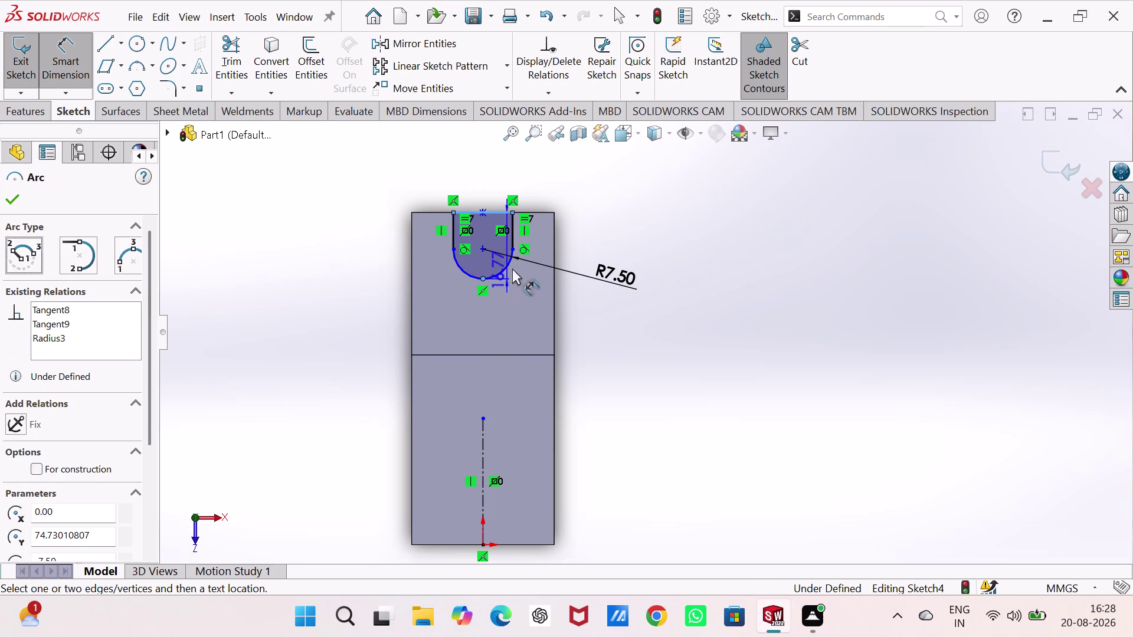
click(659, 243)
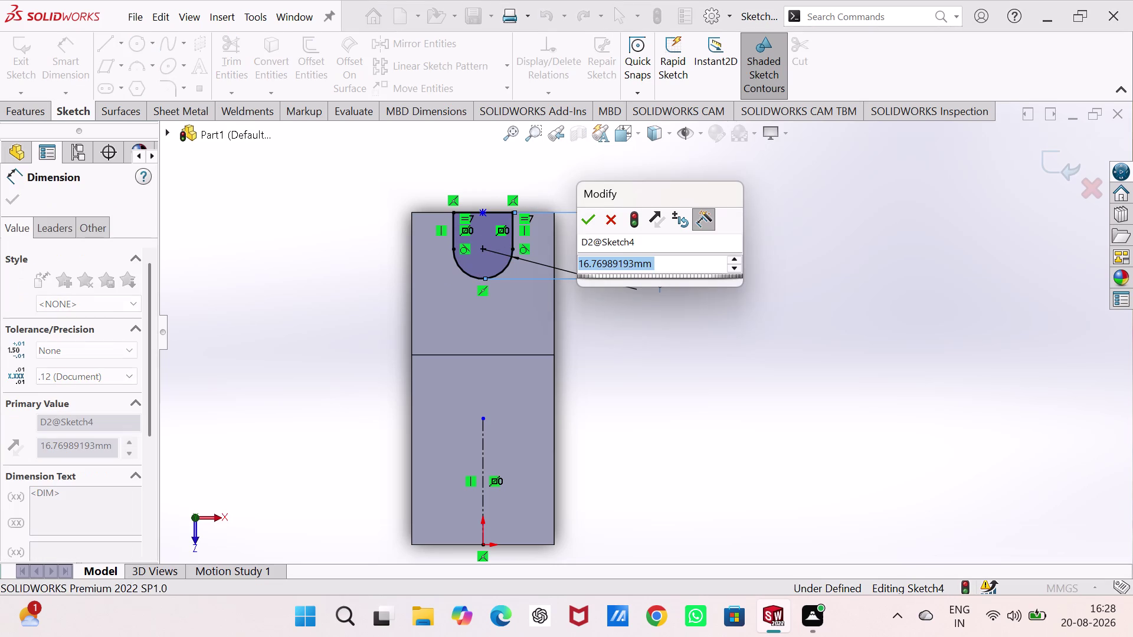
key(1)
key(3)
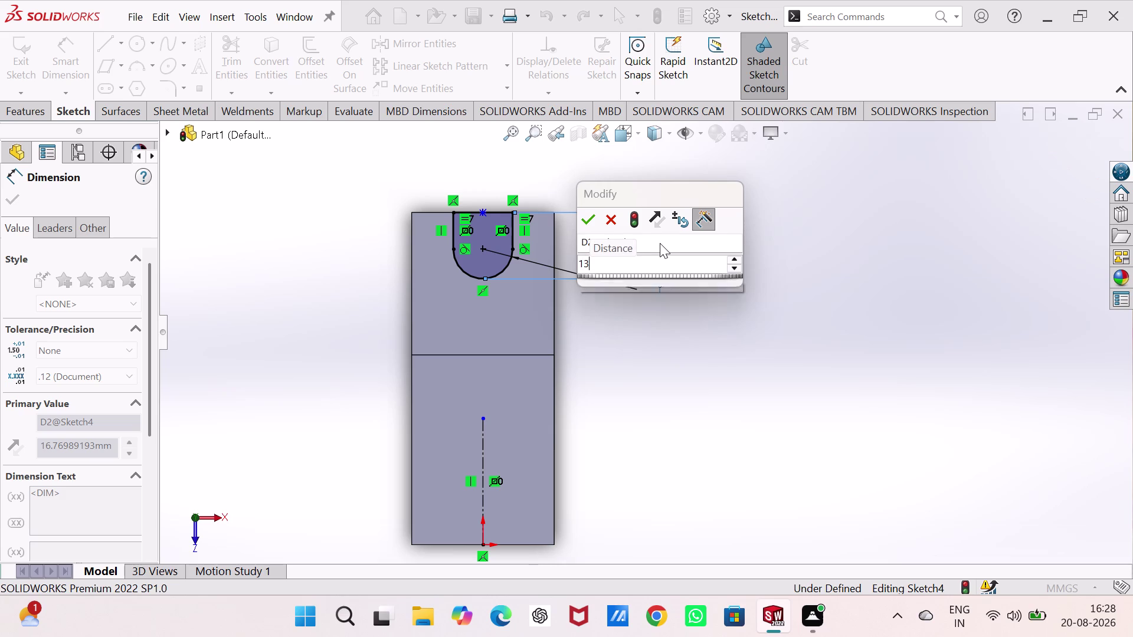
key(period)
key(5)
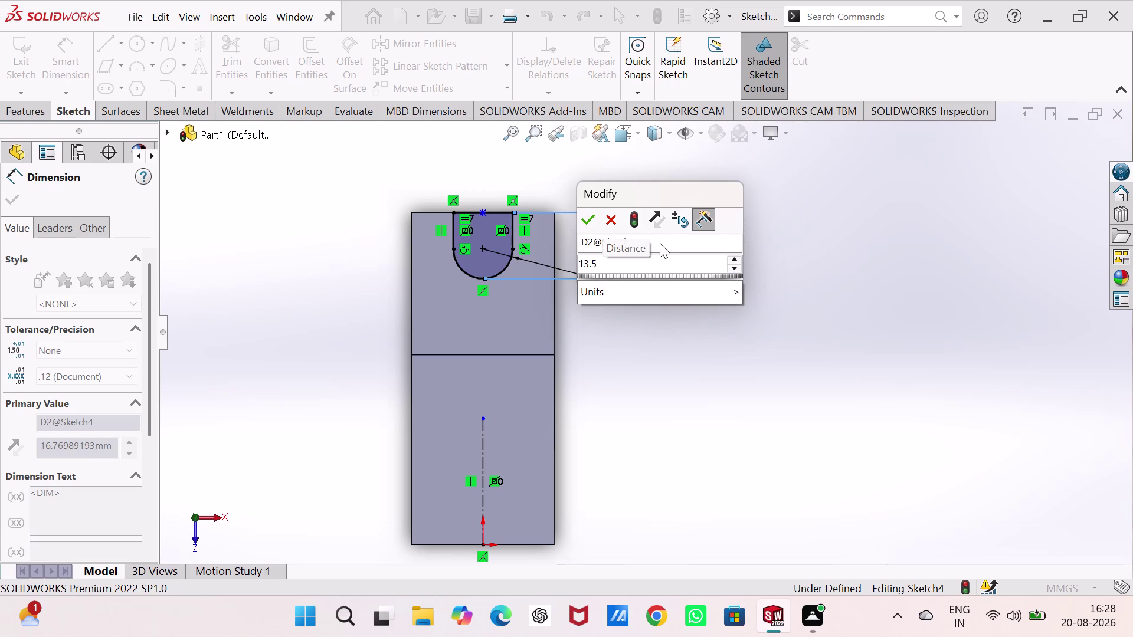
key(Return)
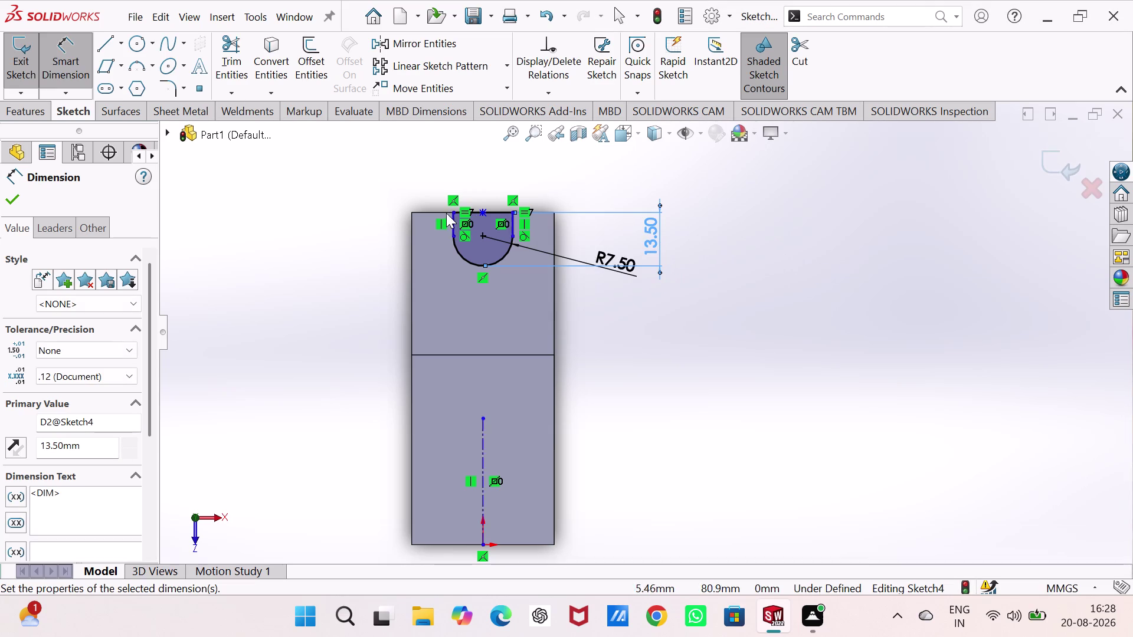
click(13, 63)
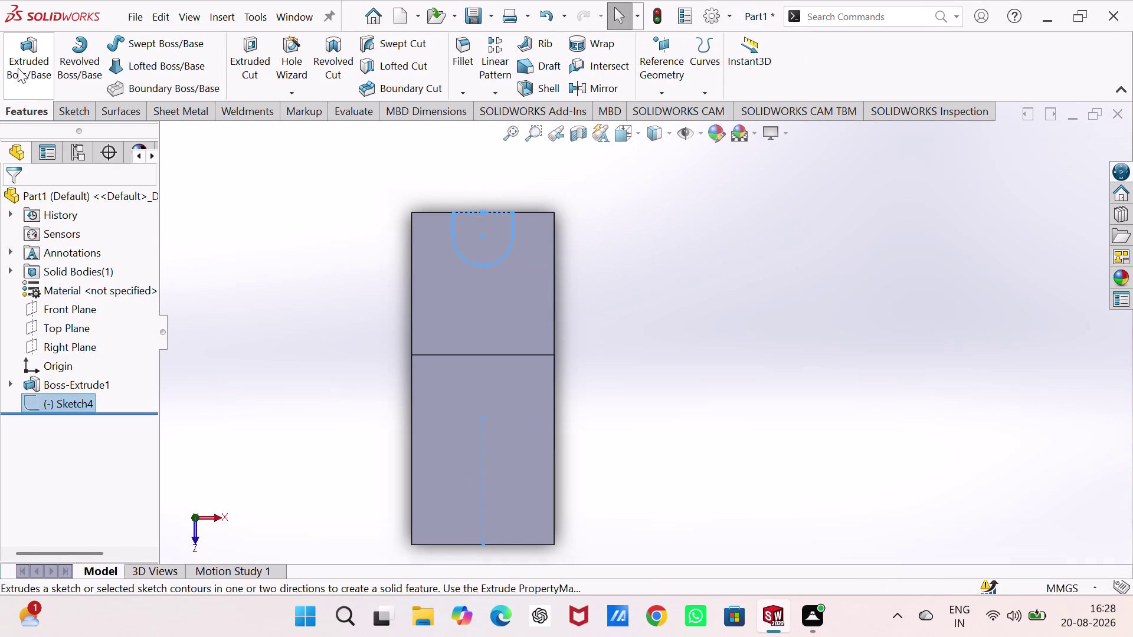
Cut the notch sketch Through All as Cut-Extrude1 and orbit to inspect it.
click(242, 51)
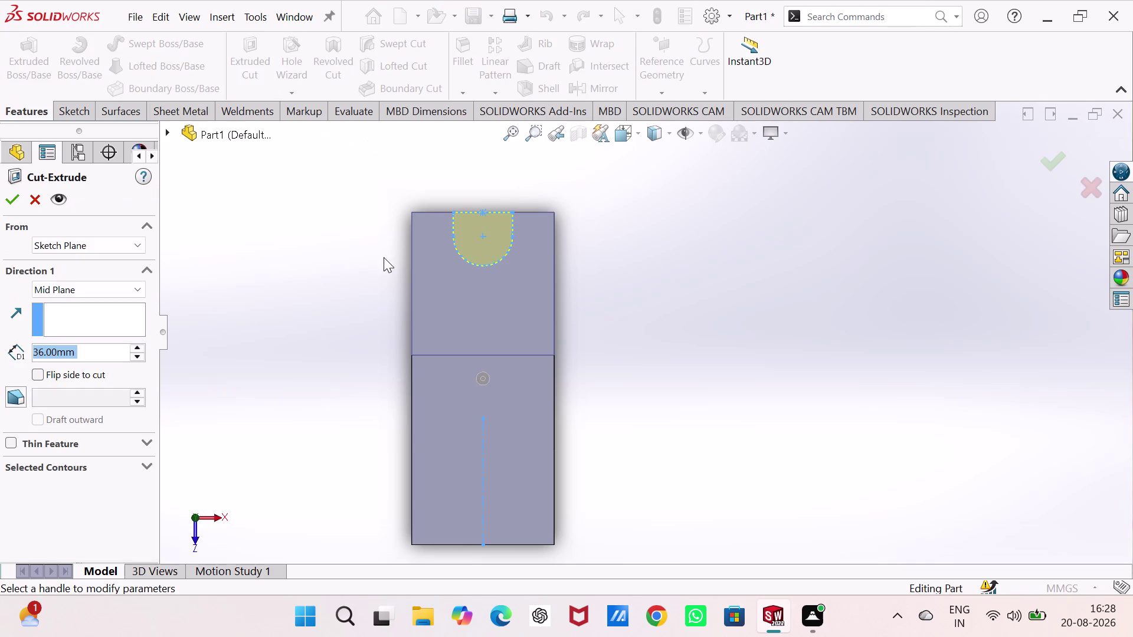
click(142, 290)
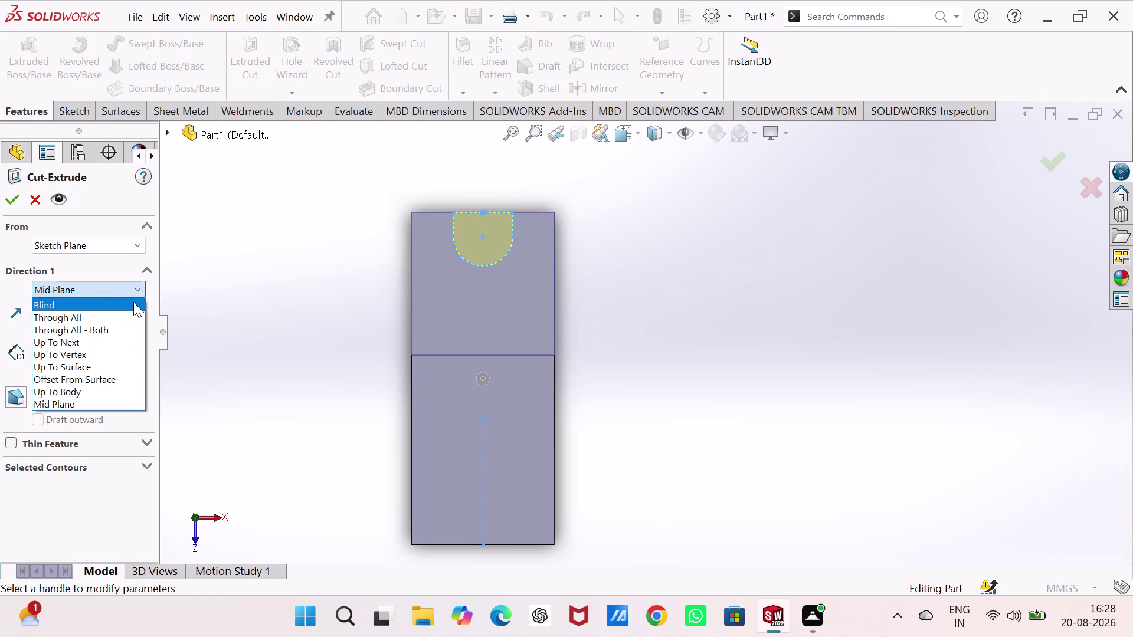
click(130, 312)
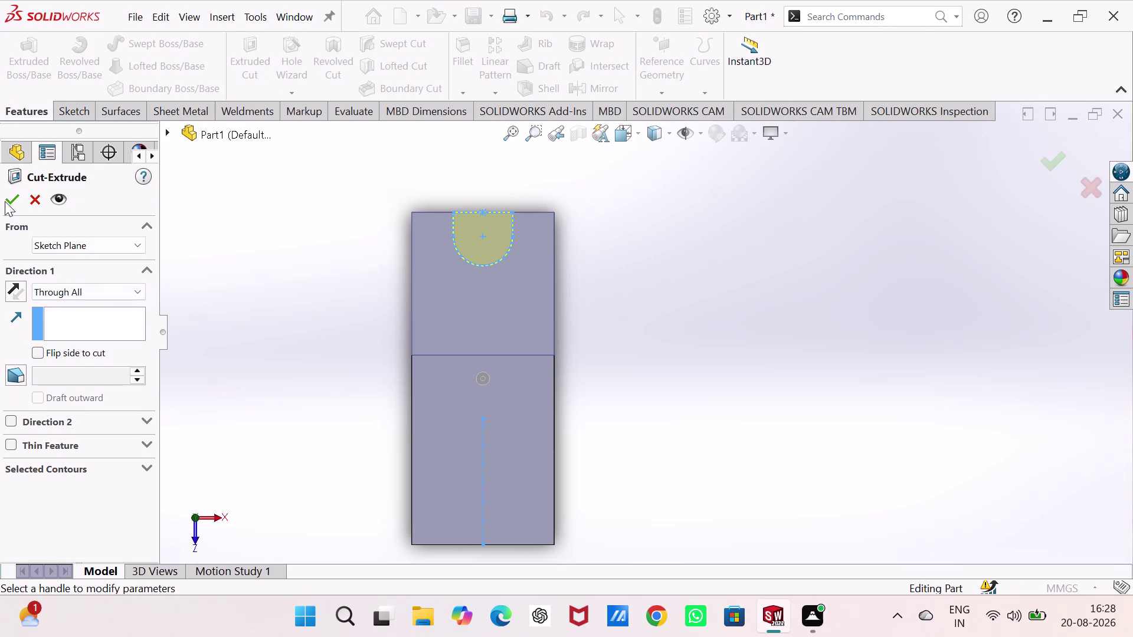
middle_drag(288, 282, 275, 197)
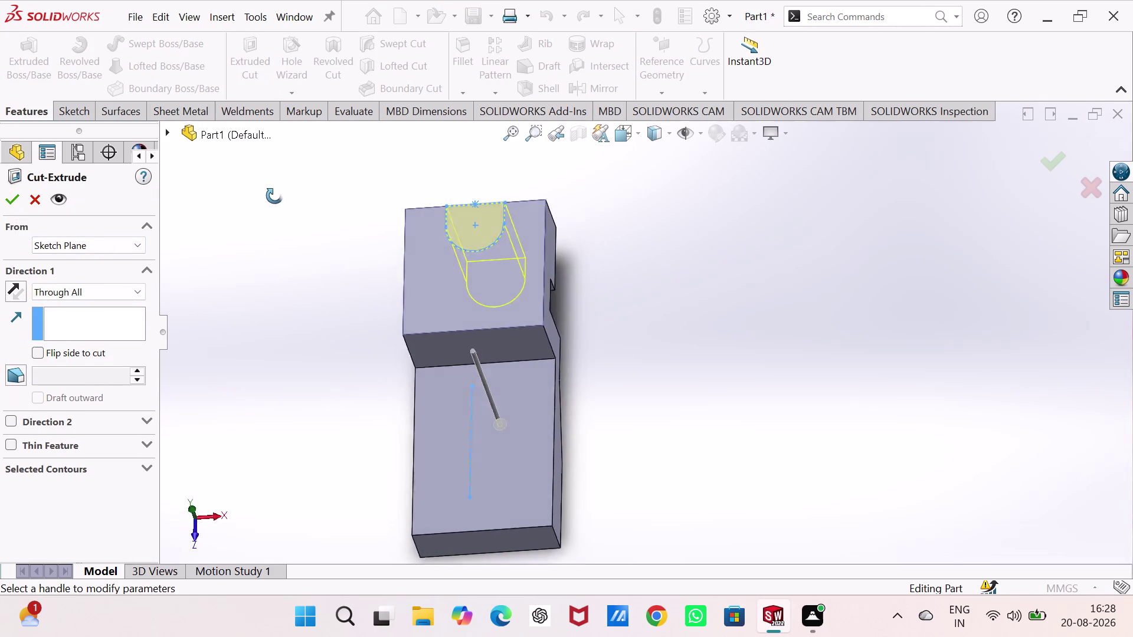
middle_drag(275, 198, 202, 233)
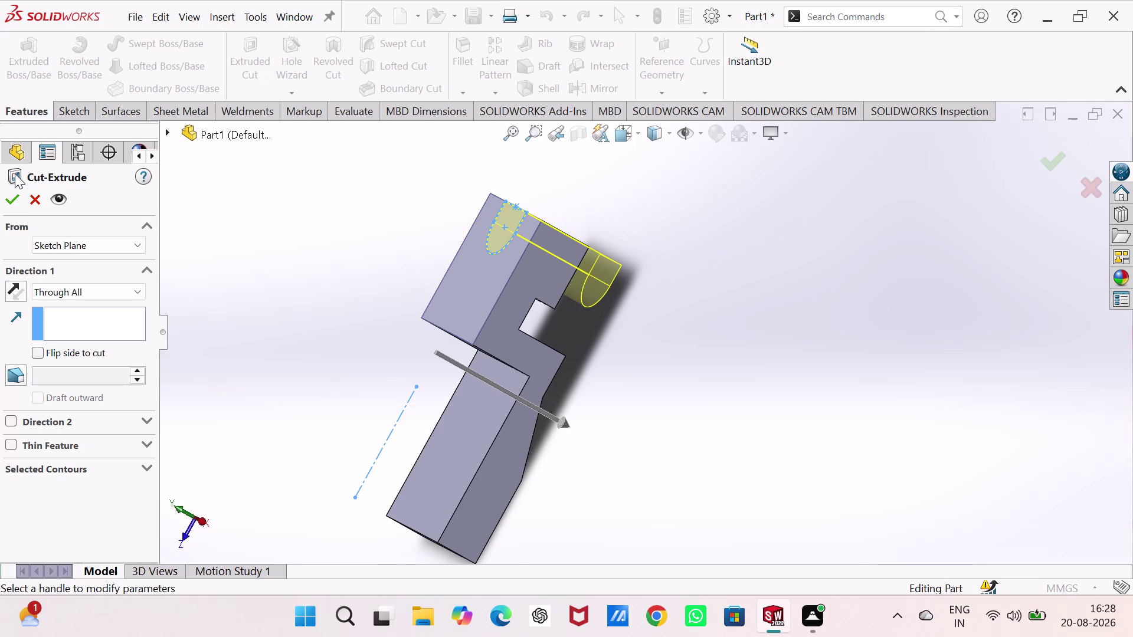
click(10, 200)
click(281, 254)
middle_drag(351, 254, 443, 302)
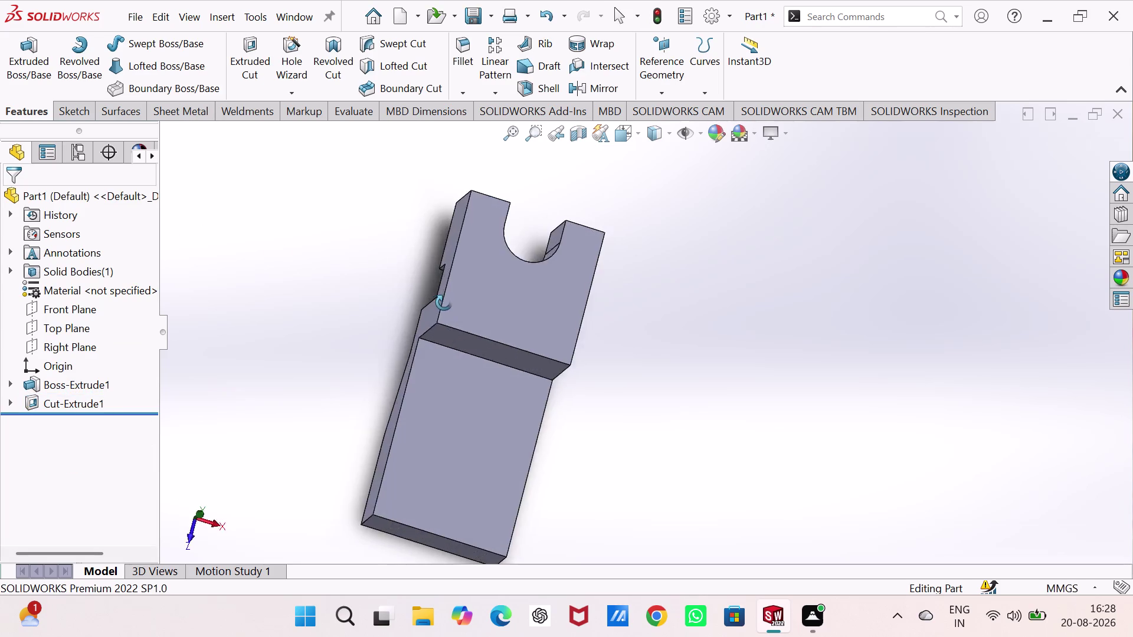
middle_drag(443, 302, 406, 269)
Start a sketch on the lower flange's front face and draw a vertical straight slot.
click(457, 441)
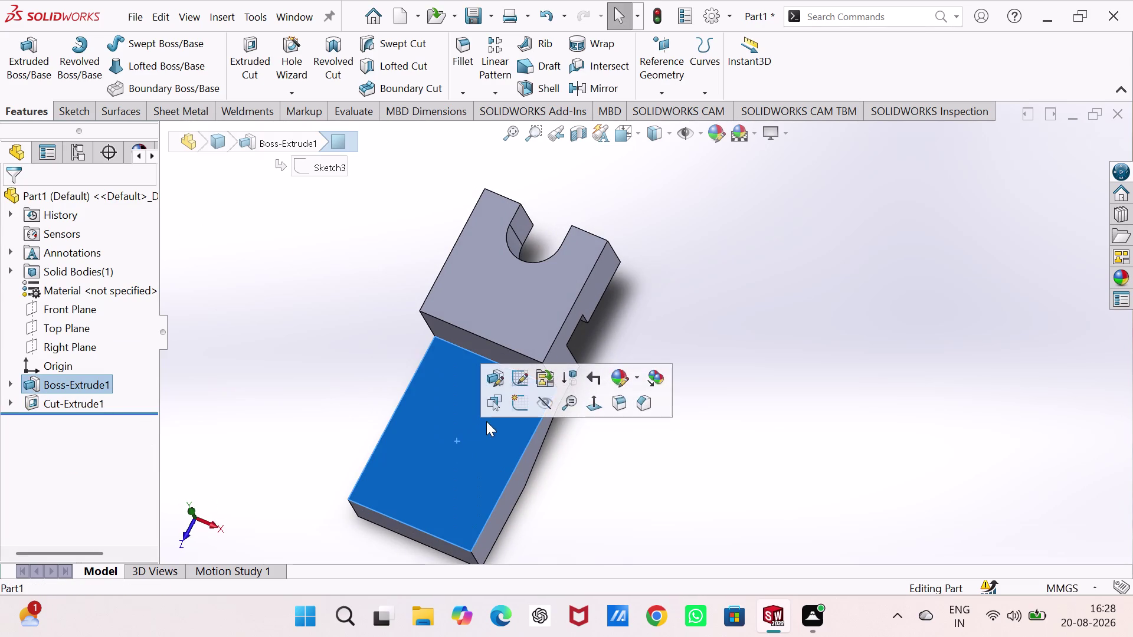
click(621, 472)
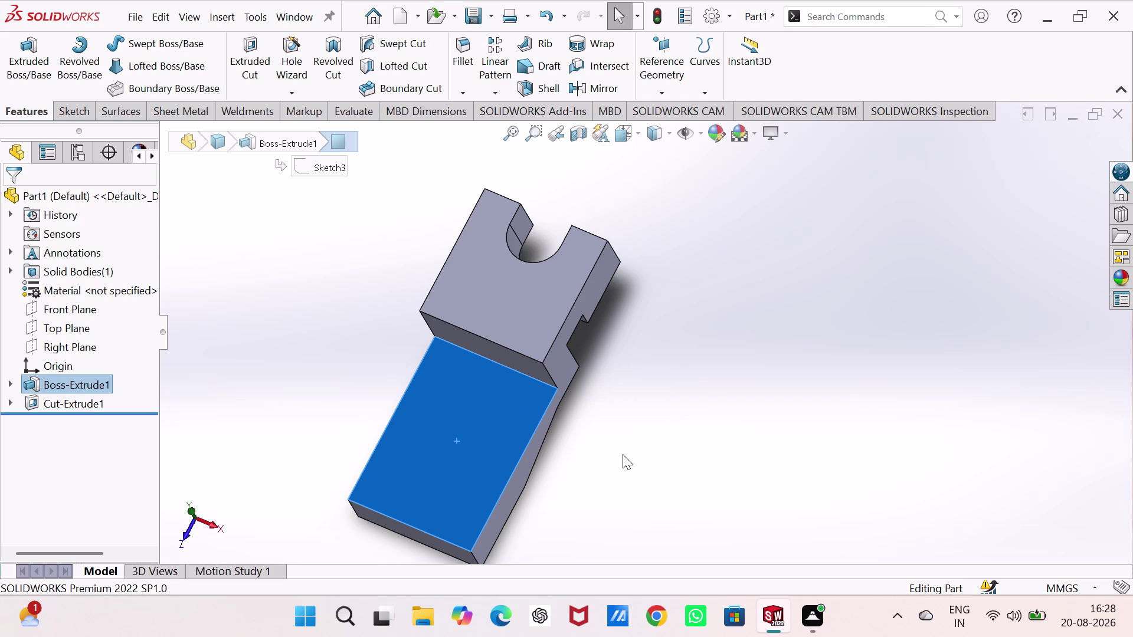
click(470, 409)
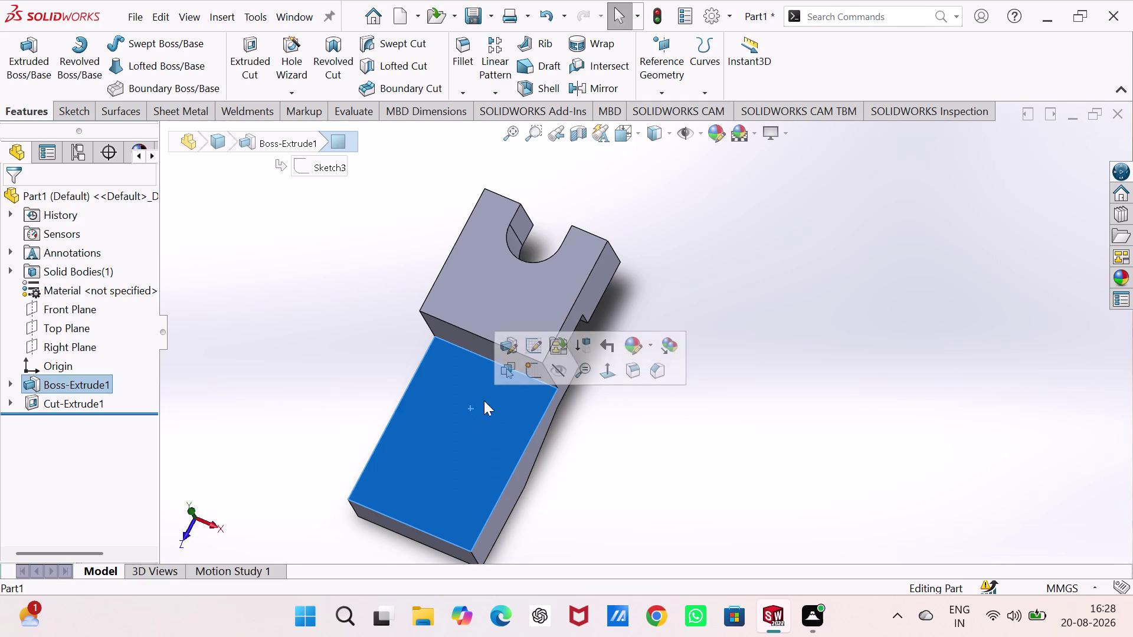
click(526, 374)
click(416, 388)
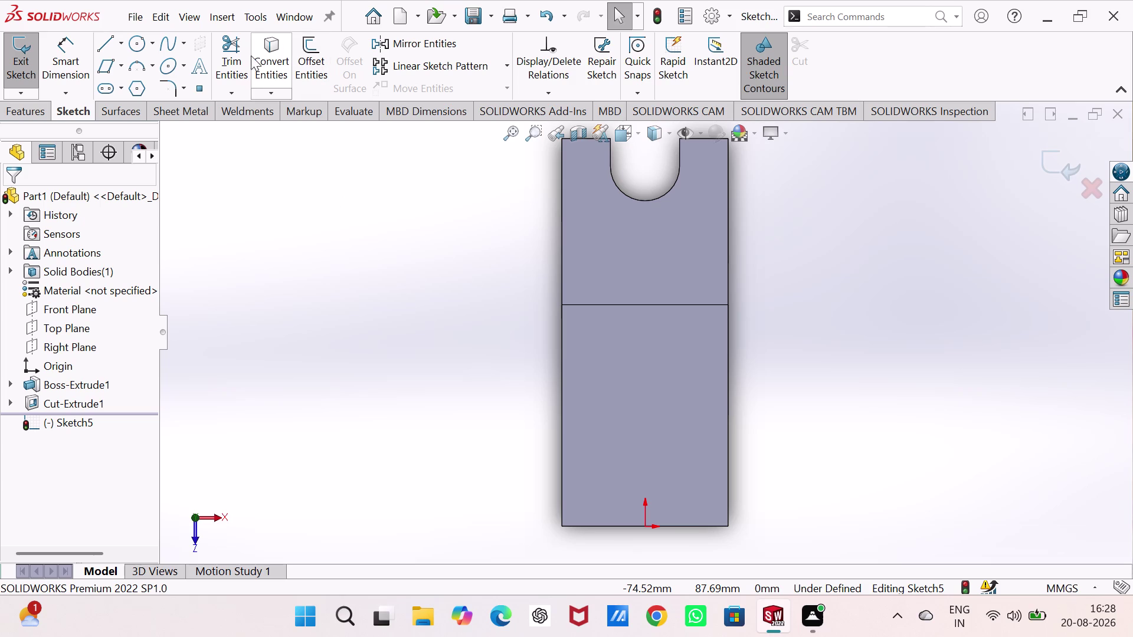
click(104, 85)
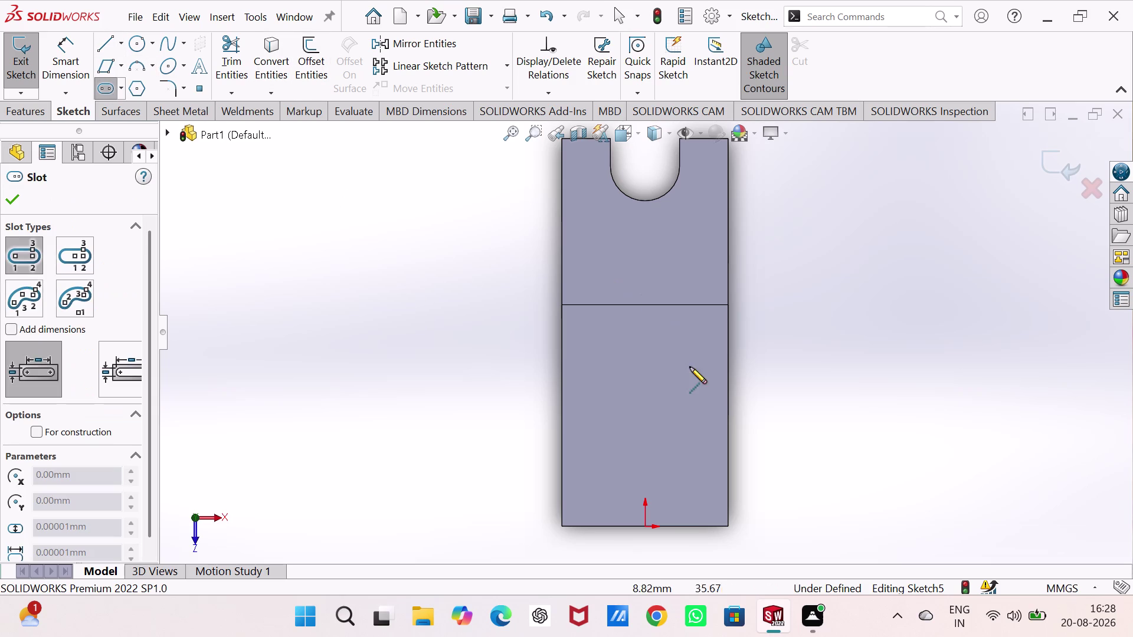
click(642, 363)
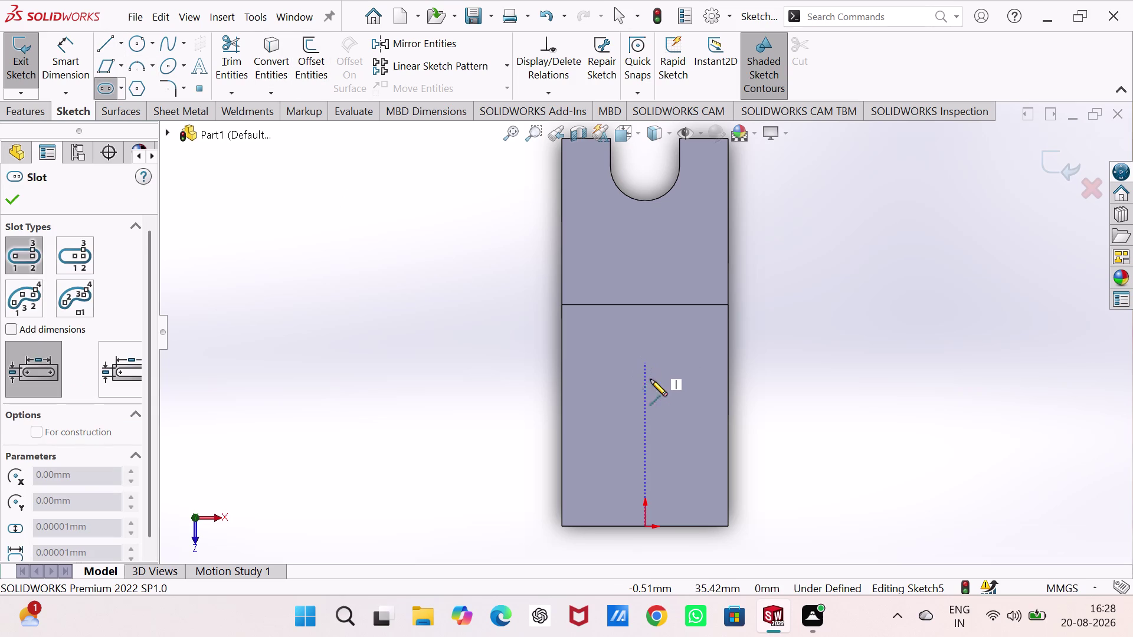
click(642, 474)
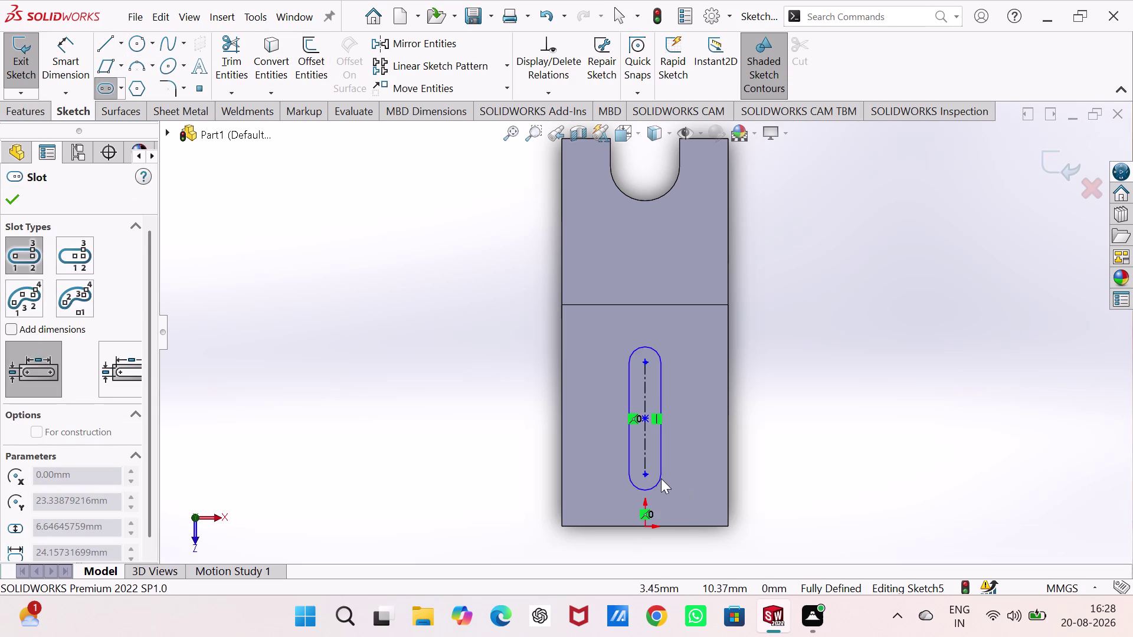
click(669, 478)
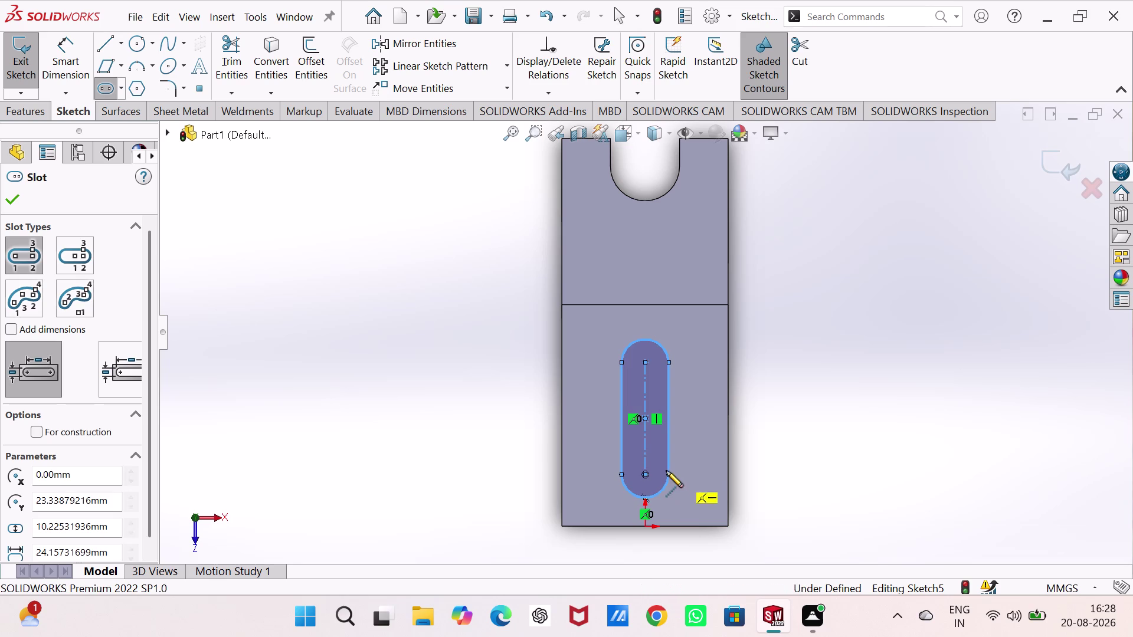
Dimension the slot length to 24 mm and its offset to 12 mm from the origin.
right_drag(886, 484, 930, 268)
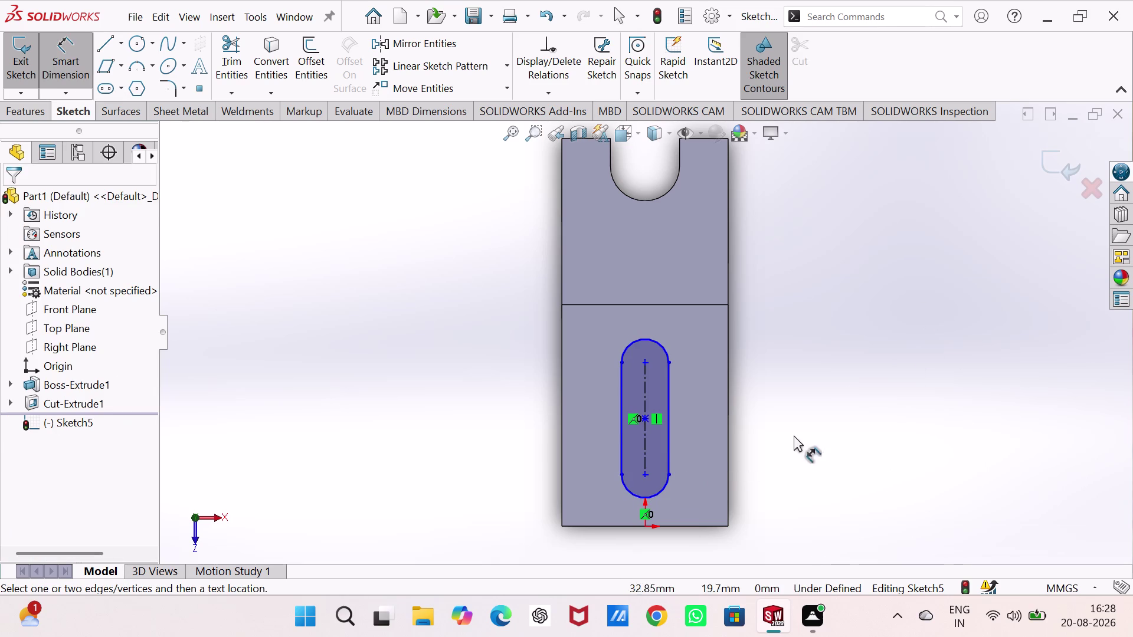
click(645, 434)
click(777, 410)
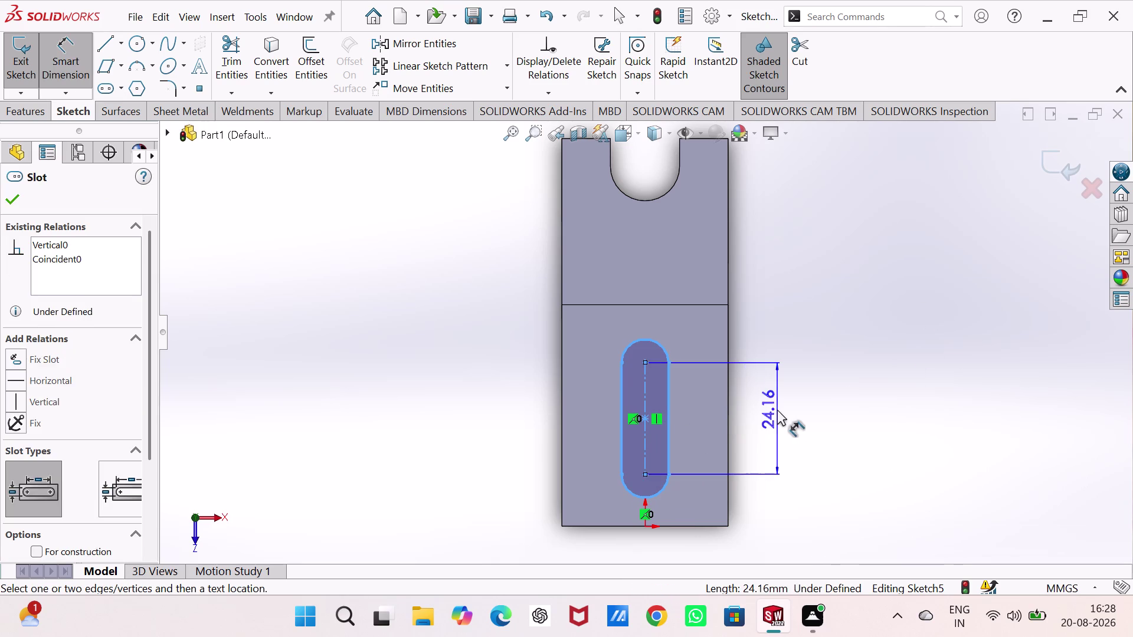
key(2)
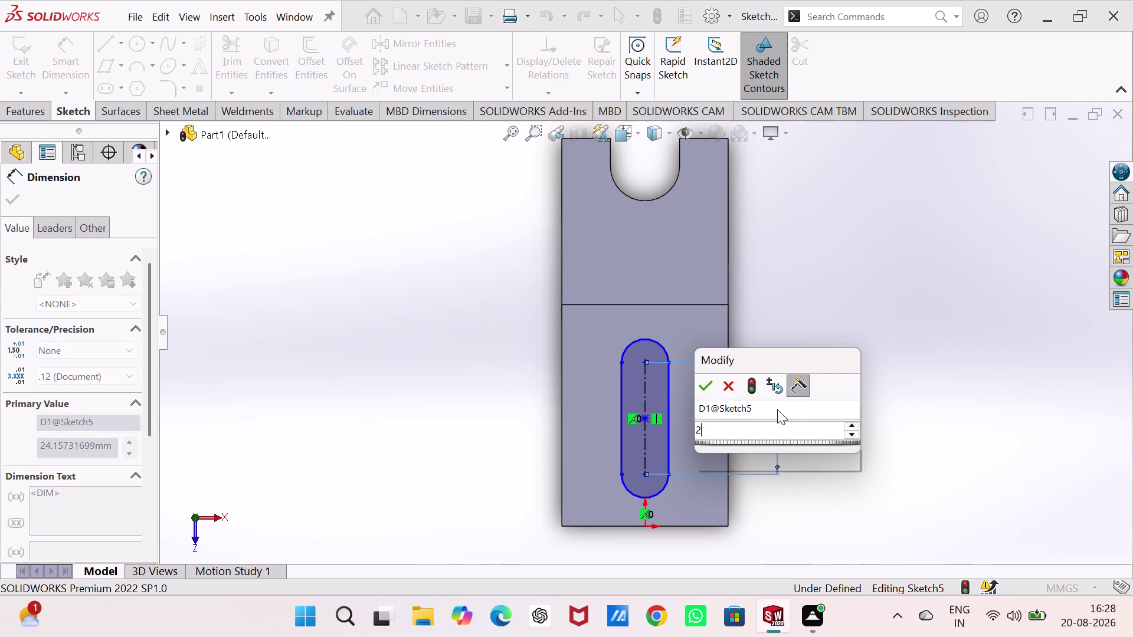
key(4)
key(Return)
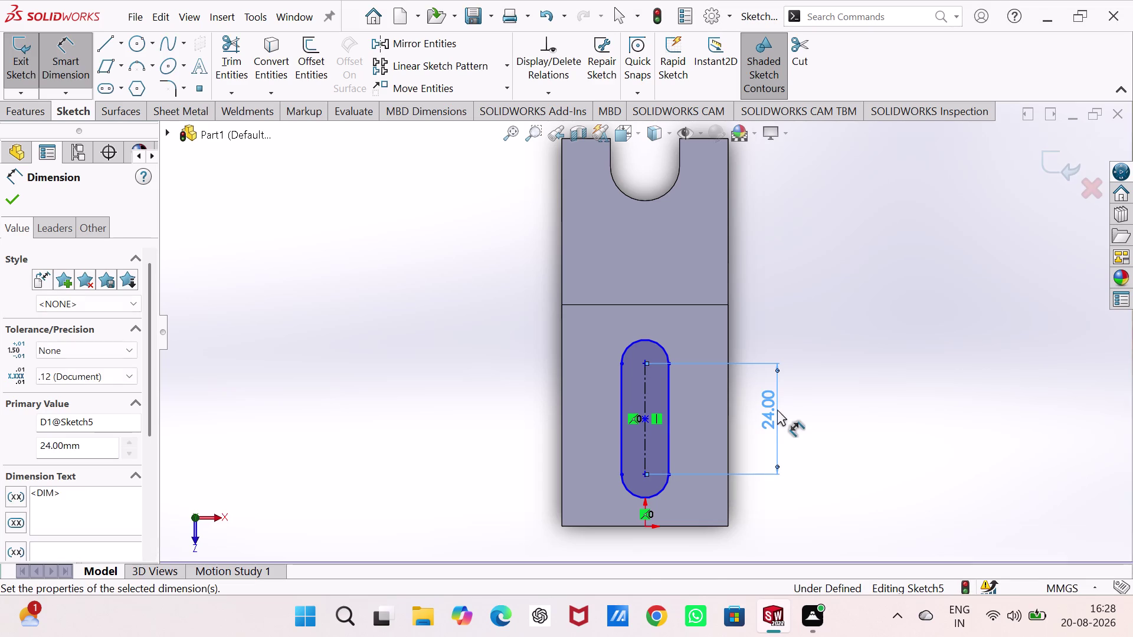
click(642, 476)
click(644, 526)
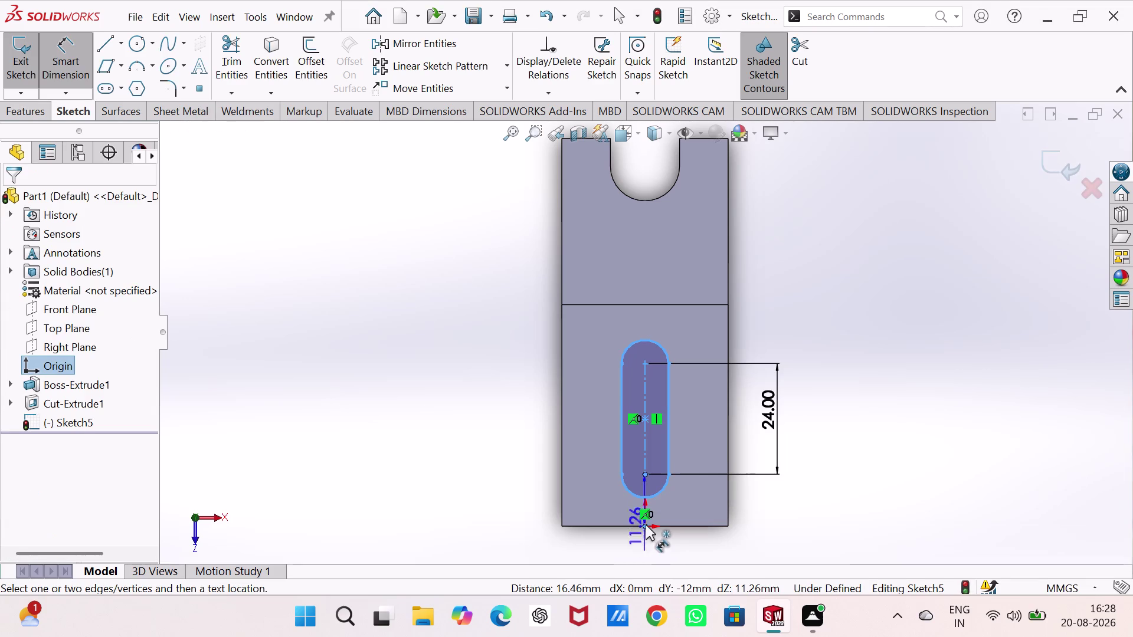
click(767, 506)
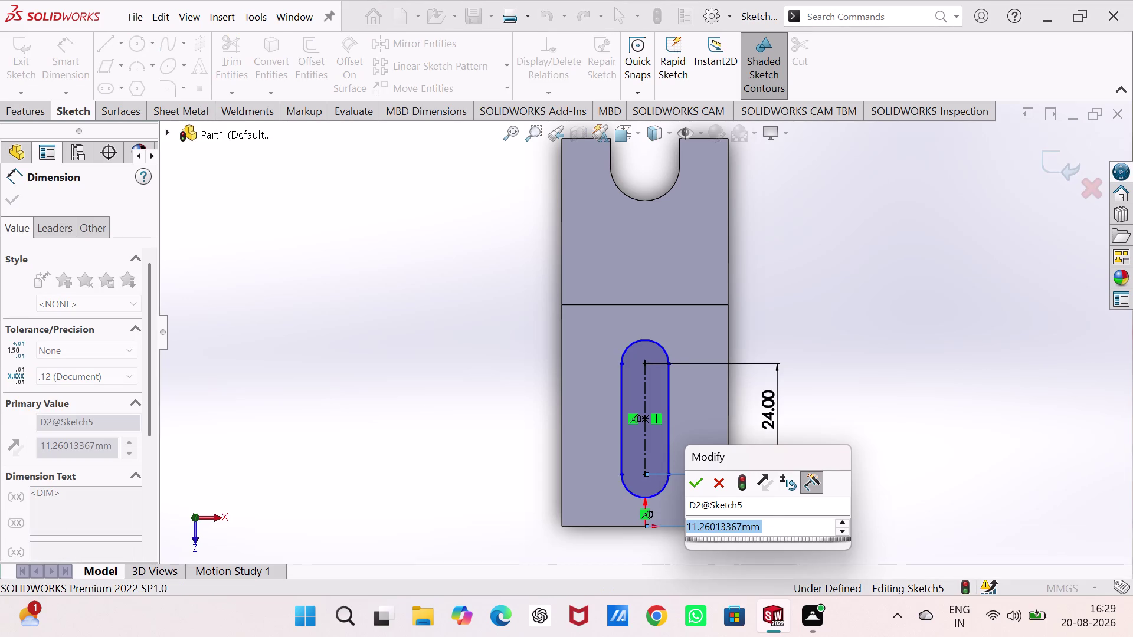
text(12)
key(Return)
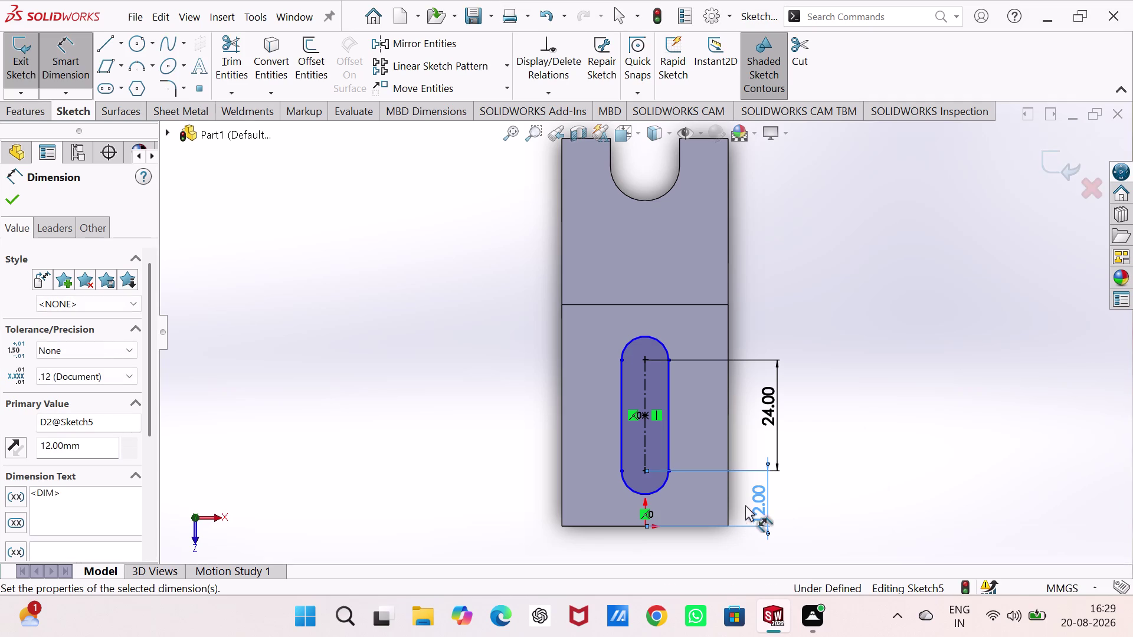
Set the slot's end arc radius to 6 mm.
click(633, 492)
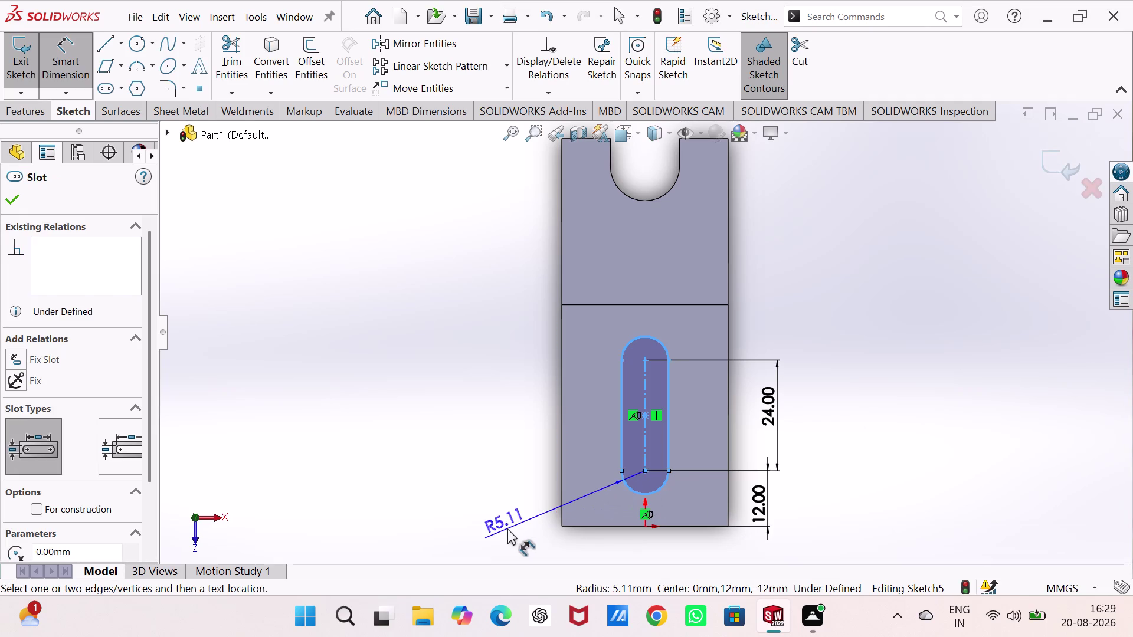
click(507, 530)
key(6)
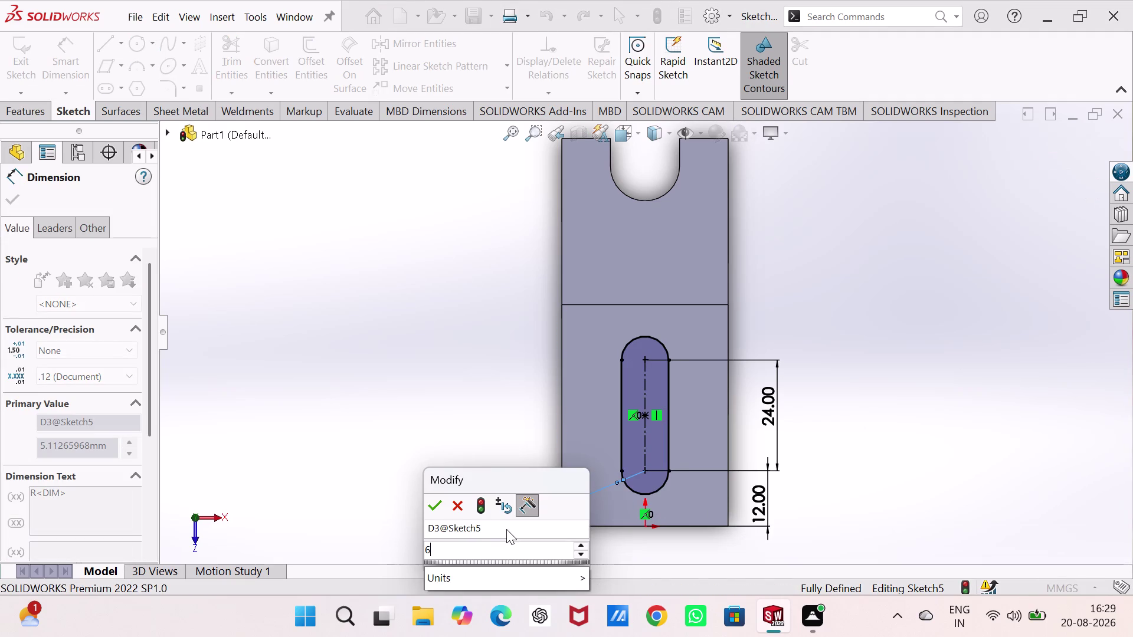
key(Return)
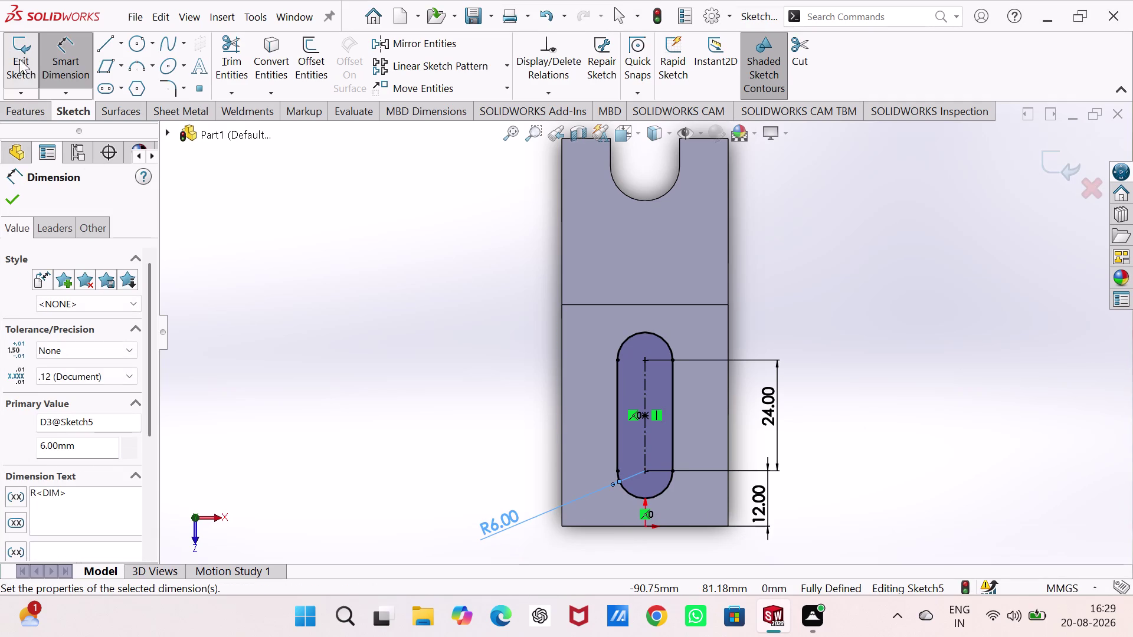
click(19, 112)
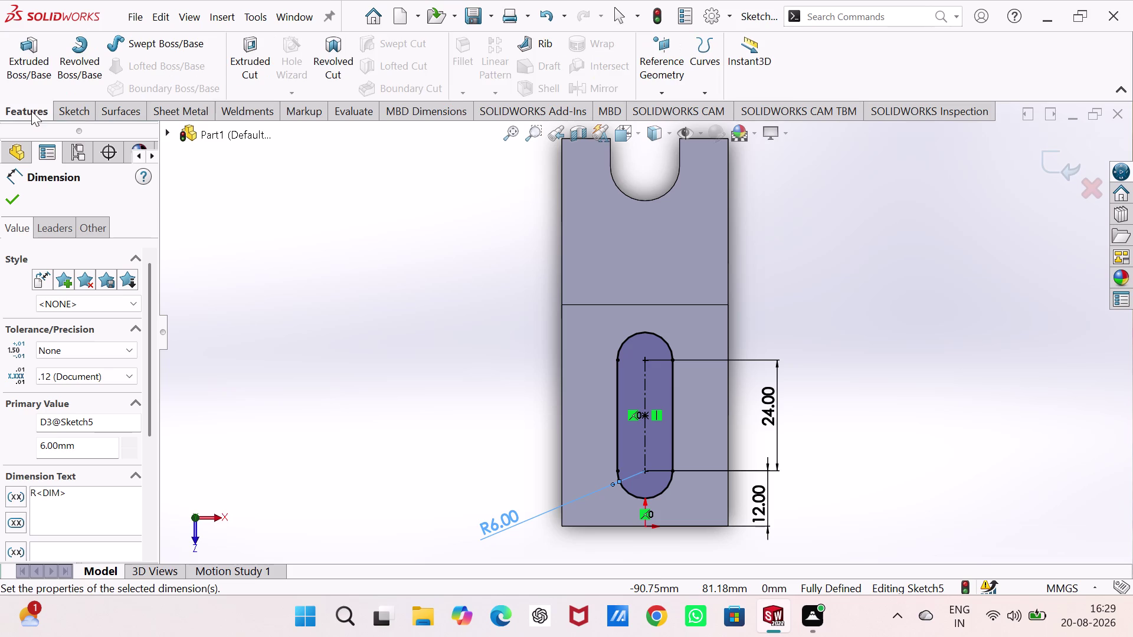
Cut the slot Through All as Cut-Extrude2 and view the bracket isometrically.
click(252, 52)
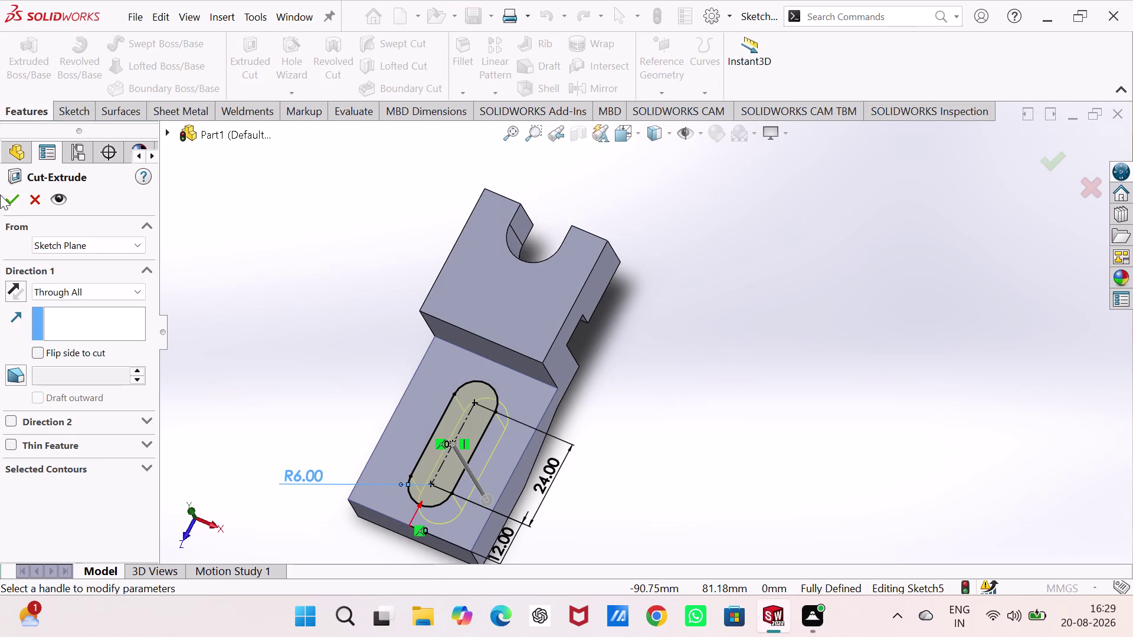
click(13, 198)
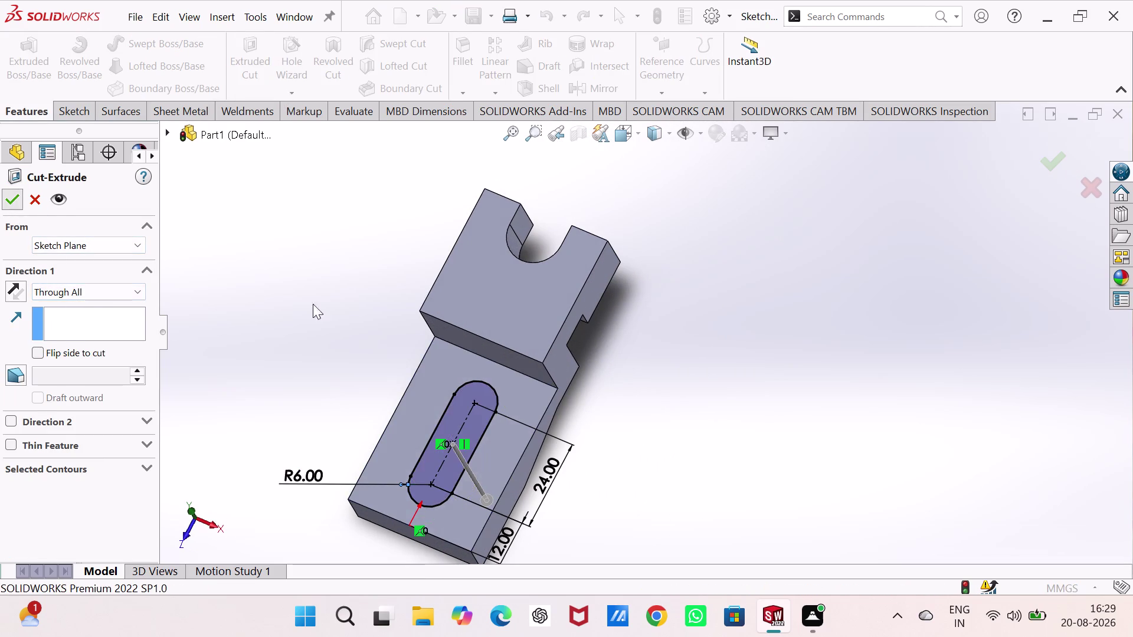
middle_drag(654, 400, 677, 366)
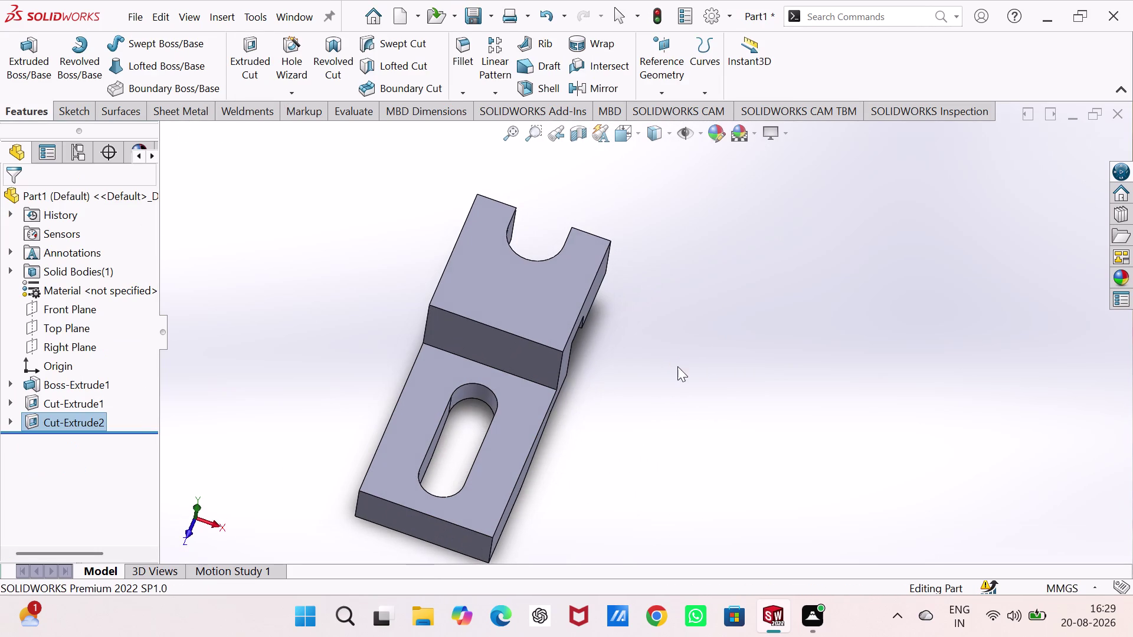
key(ctrl+7)
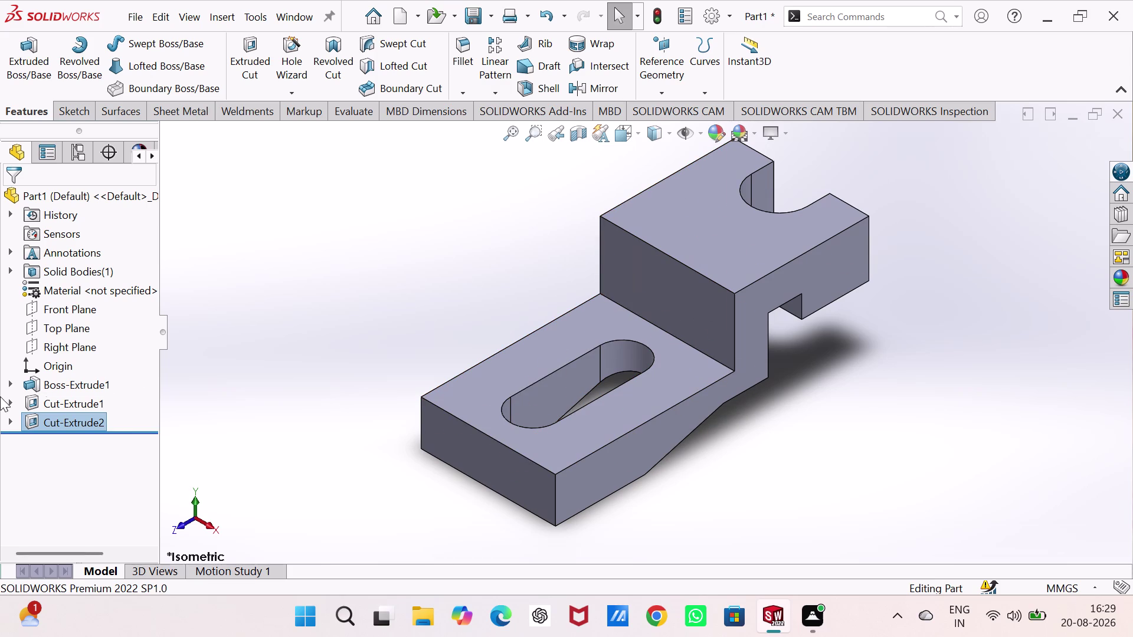
click(39, 422)
Replace Sketch5's slot length with a 24 mm dimension from lower arc centre to slot top.
click(83, 380)
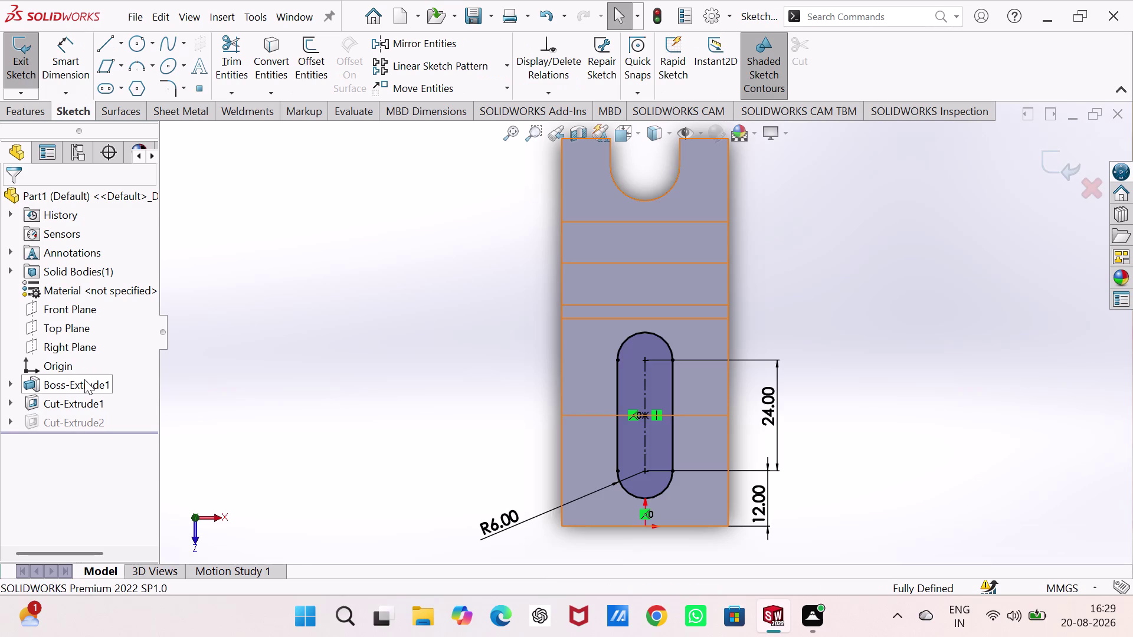
click(777, 399)
key(Delete)
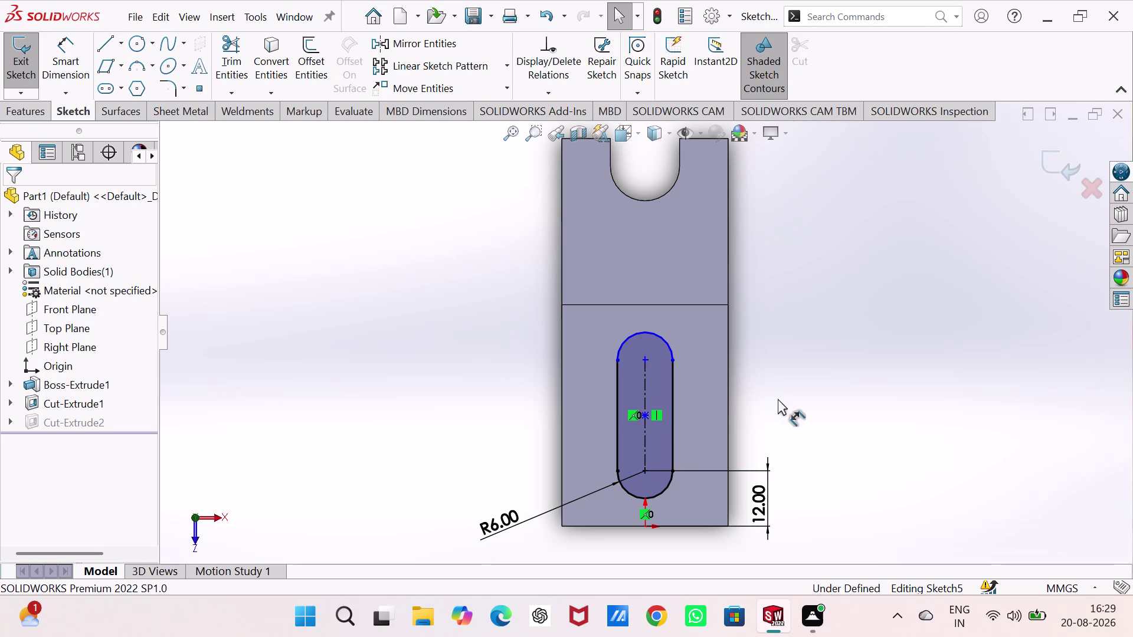
right_drag(822, 429, 827, 412)
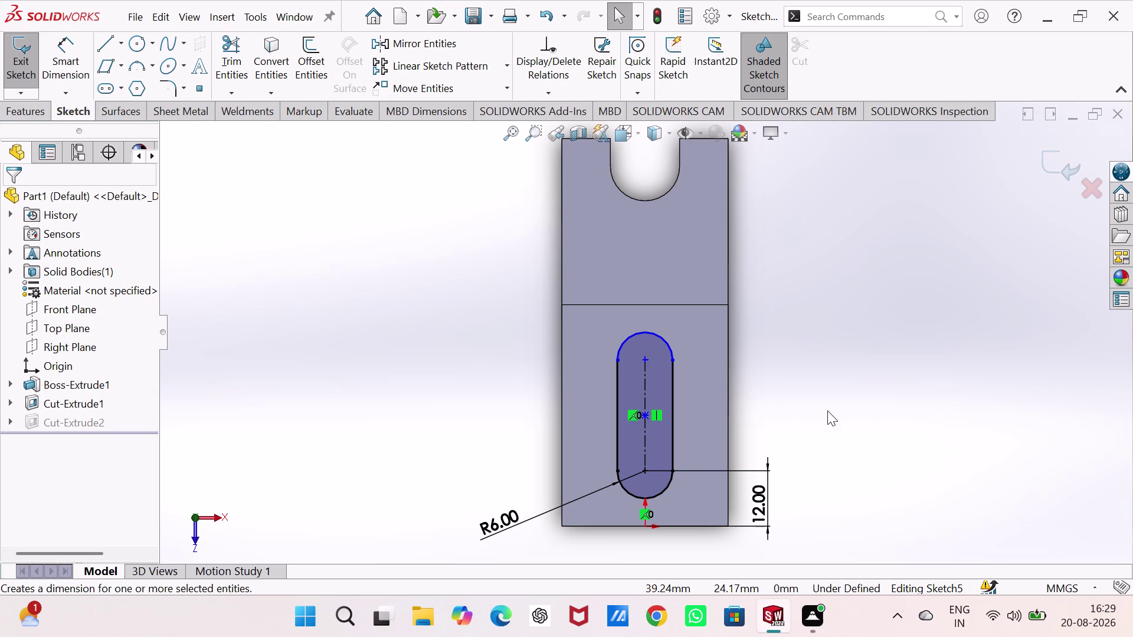
right_drag(828, 411, 851, 260)
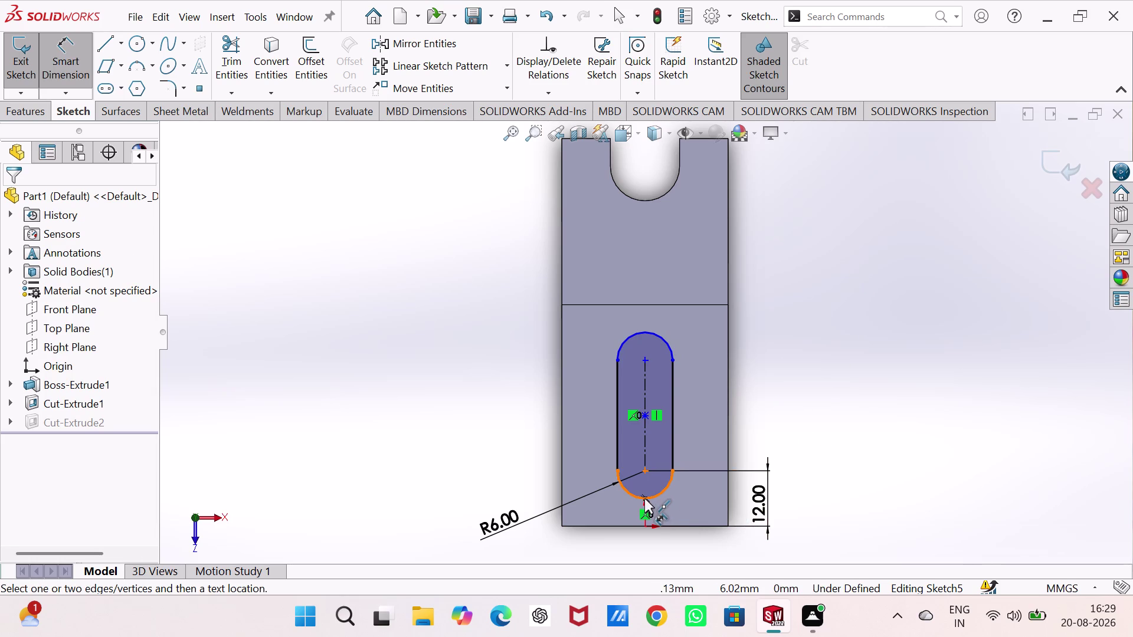
click(644, 498)
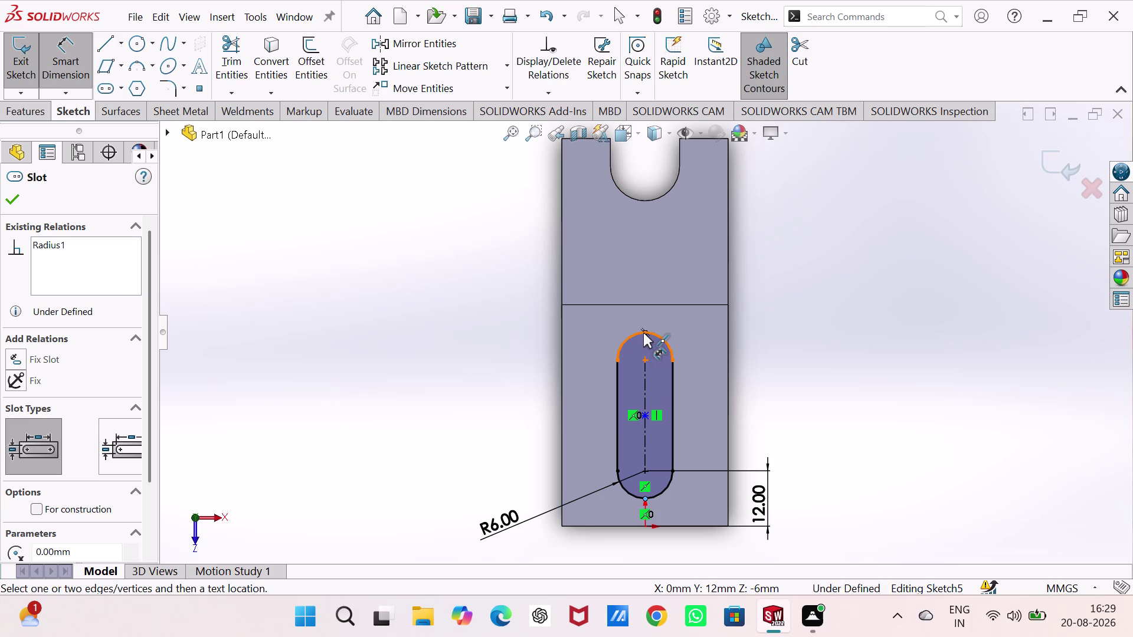
click(645, 331)
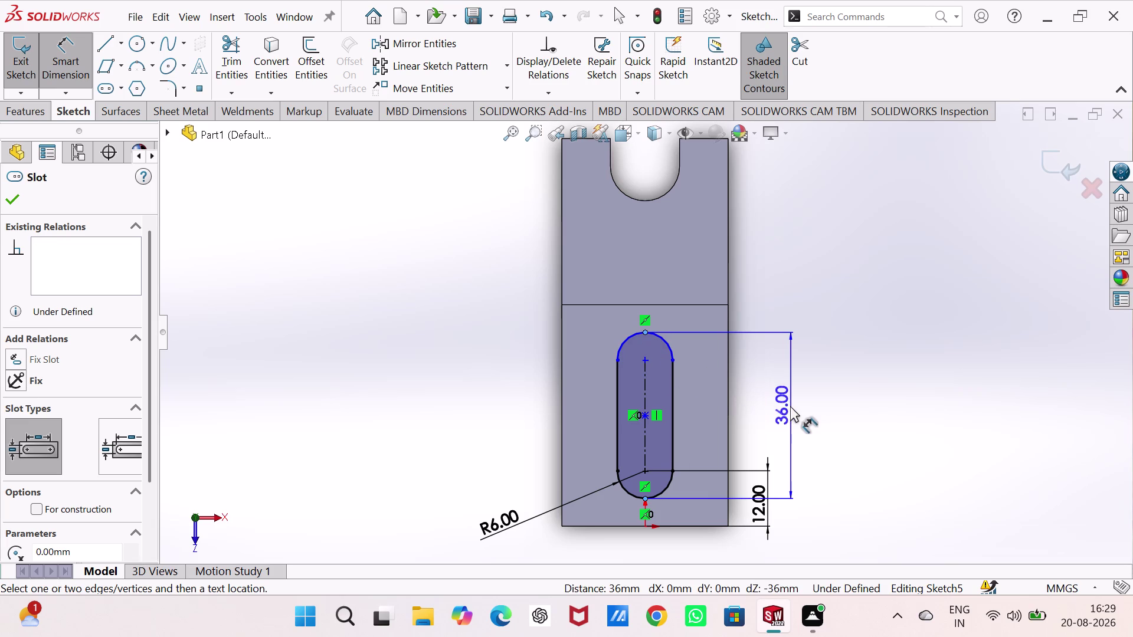
click(790, 406)
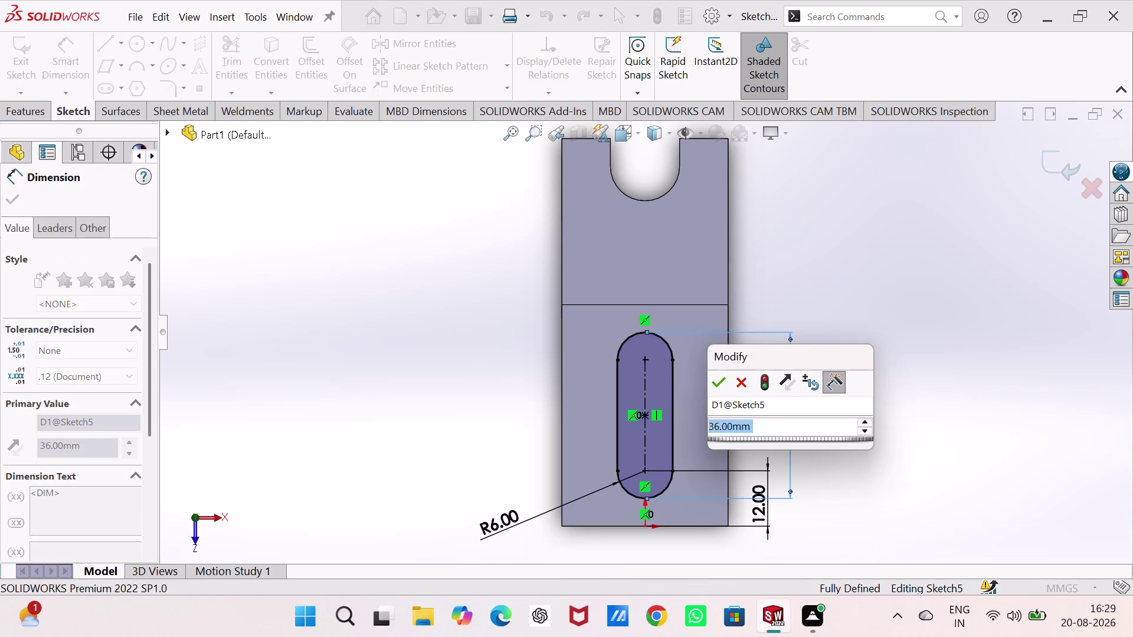
text(24)
key(Return)
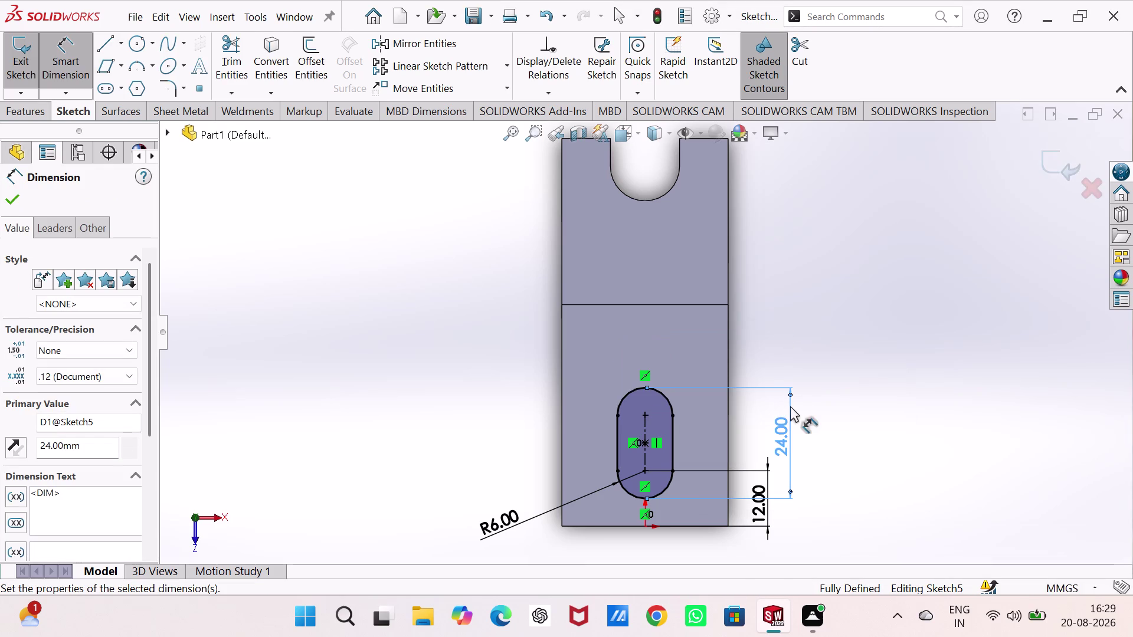
click(7, 196)
click(659, 13)
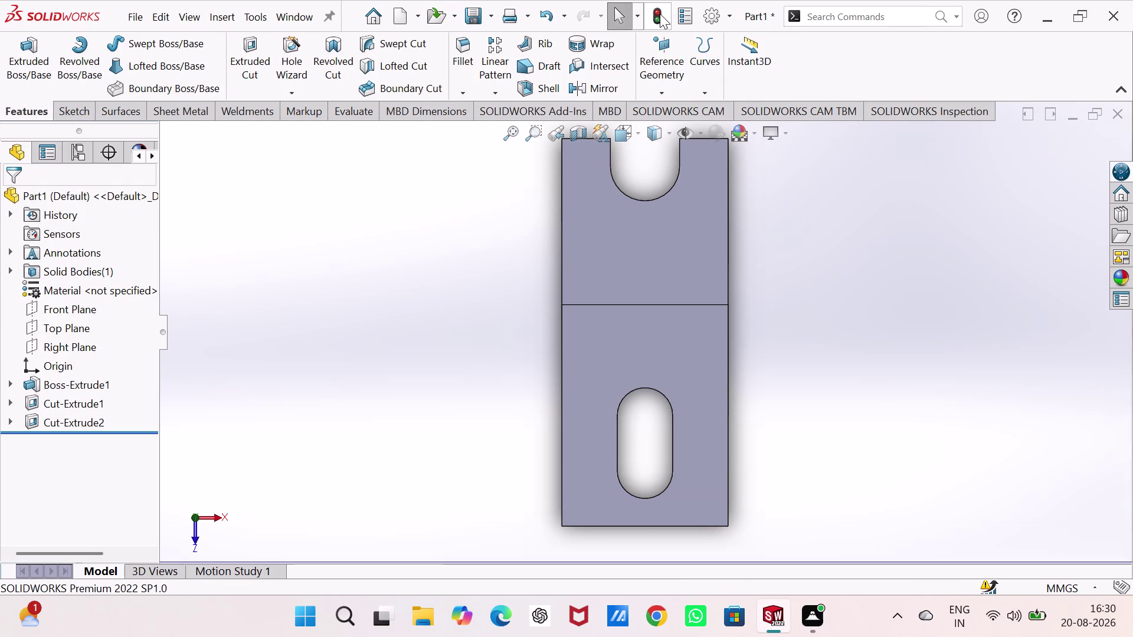
Orbit to the slot and set up a chamfer with 2 mm distance and 2° angle.
click(445, 284)
middle_drag(471, 316, 426, 228)
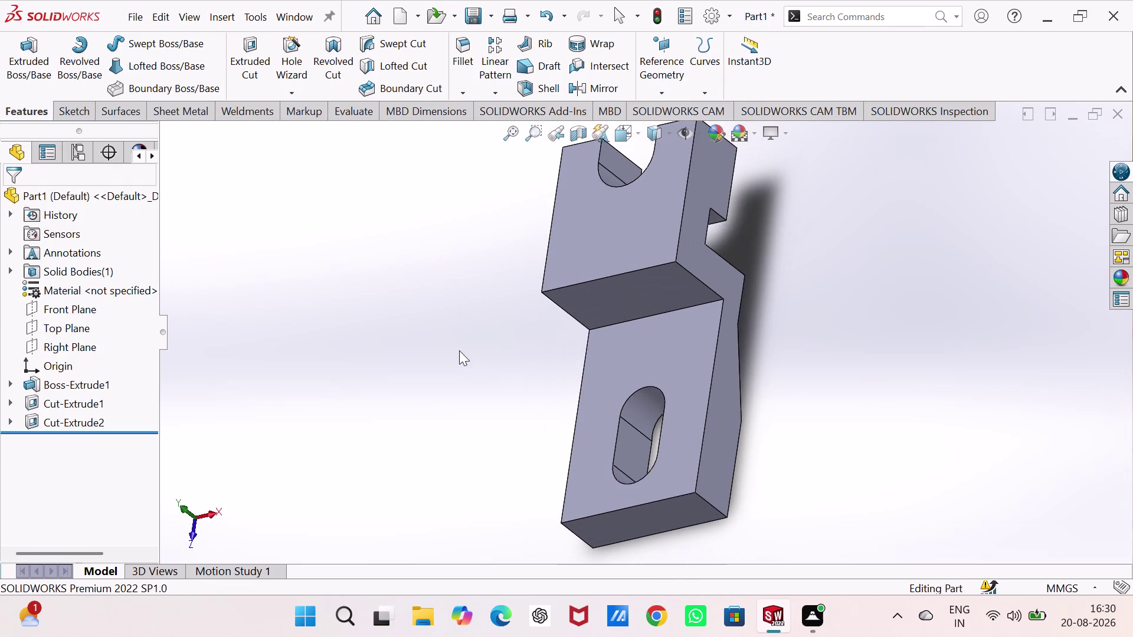
middle_drag(459, 350, 476, 350)
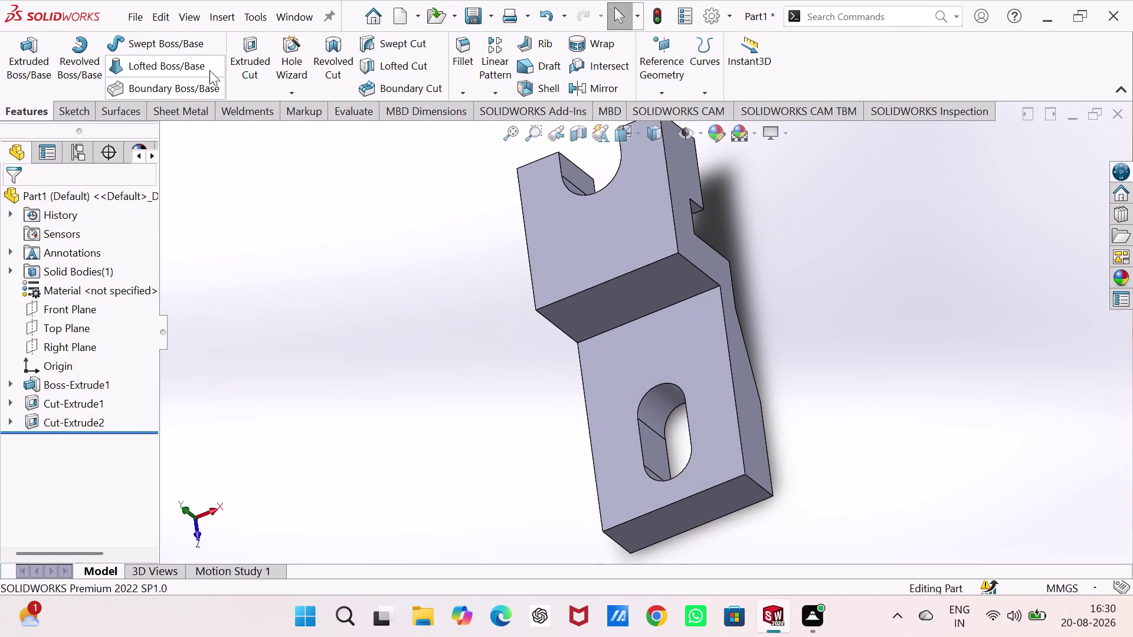
click(465, 90)
click(477, 130)
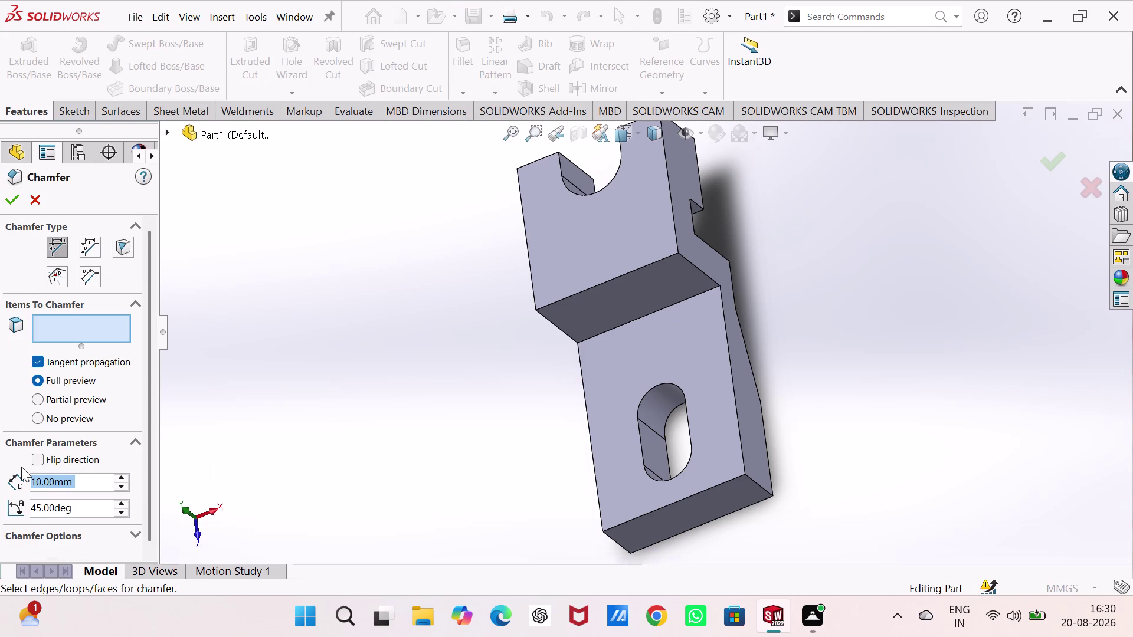
key(2)
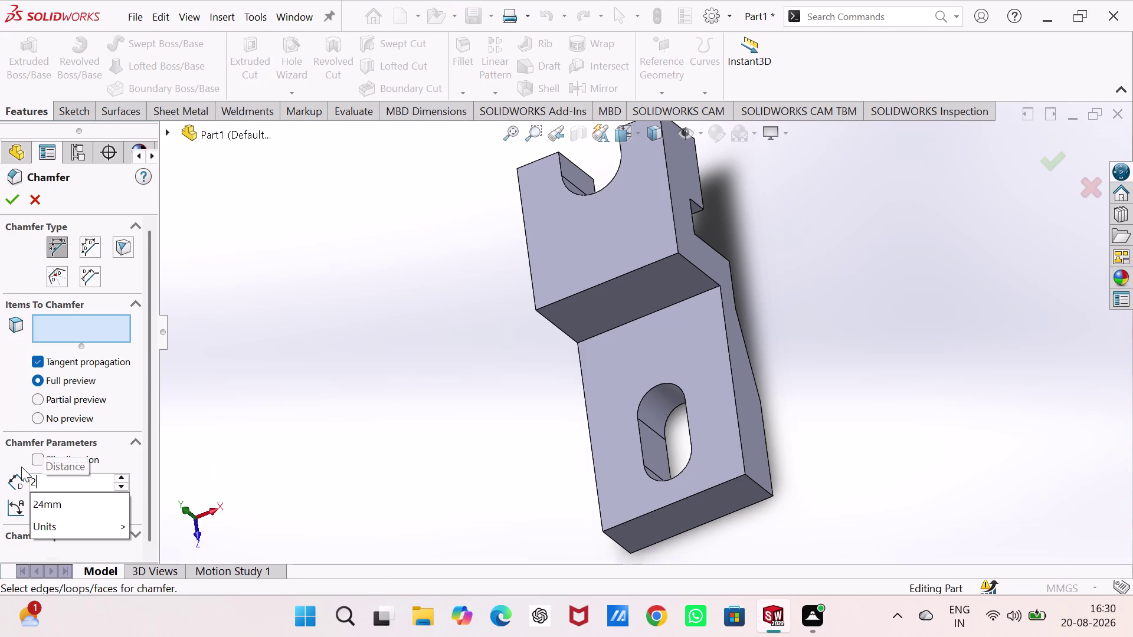
click(231, 449)
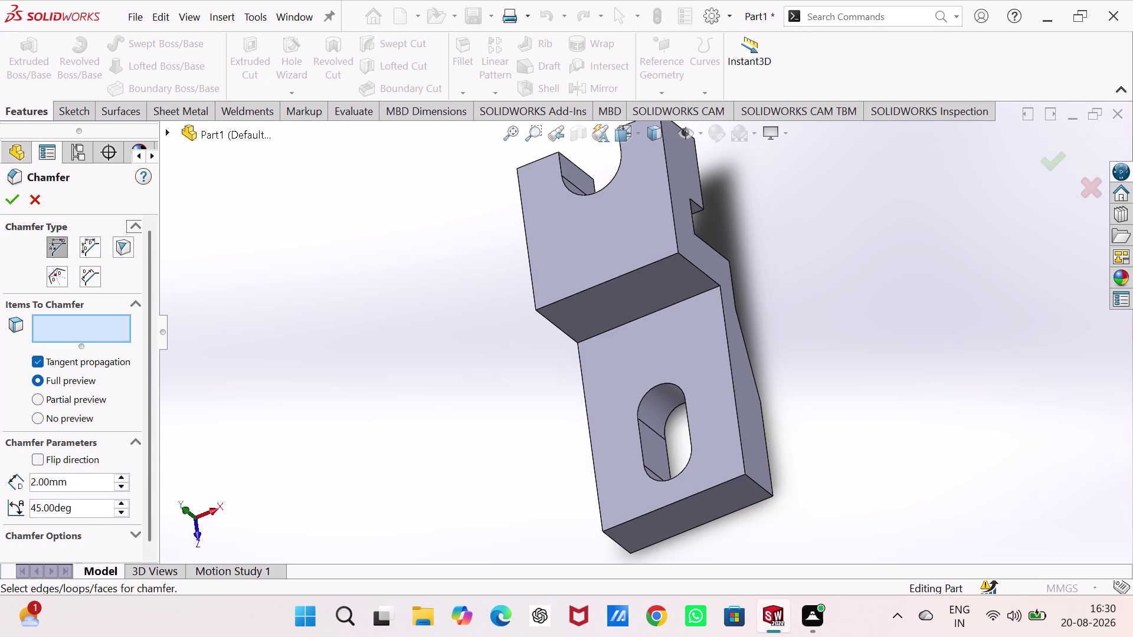
click(94, 513)
double_click(94, 513)
key(2)
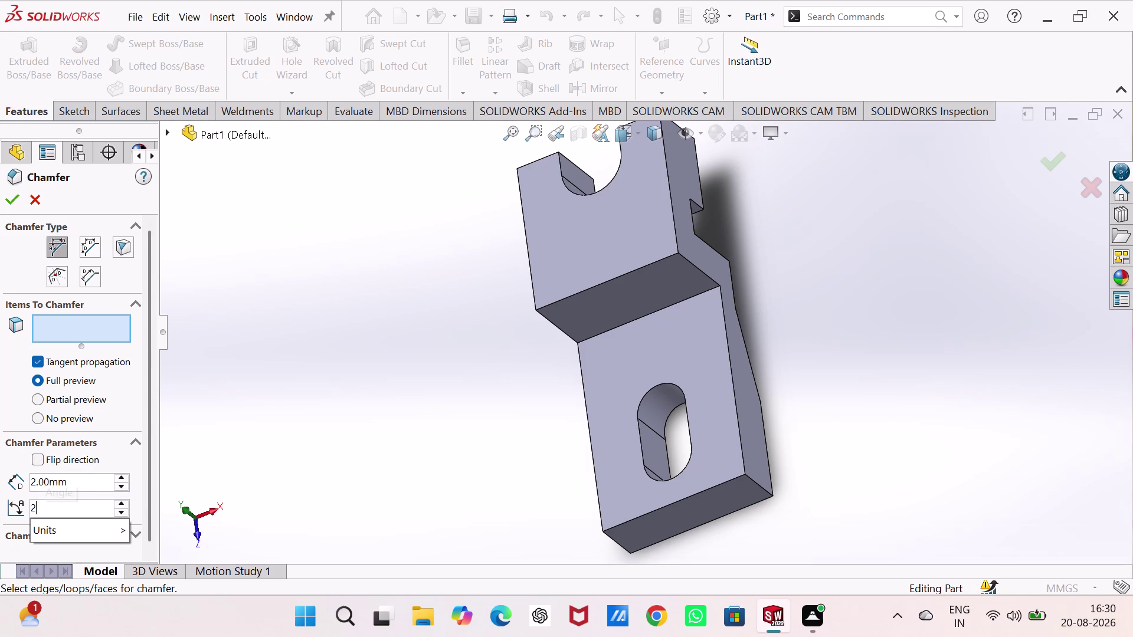
click(267, 441)
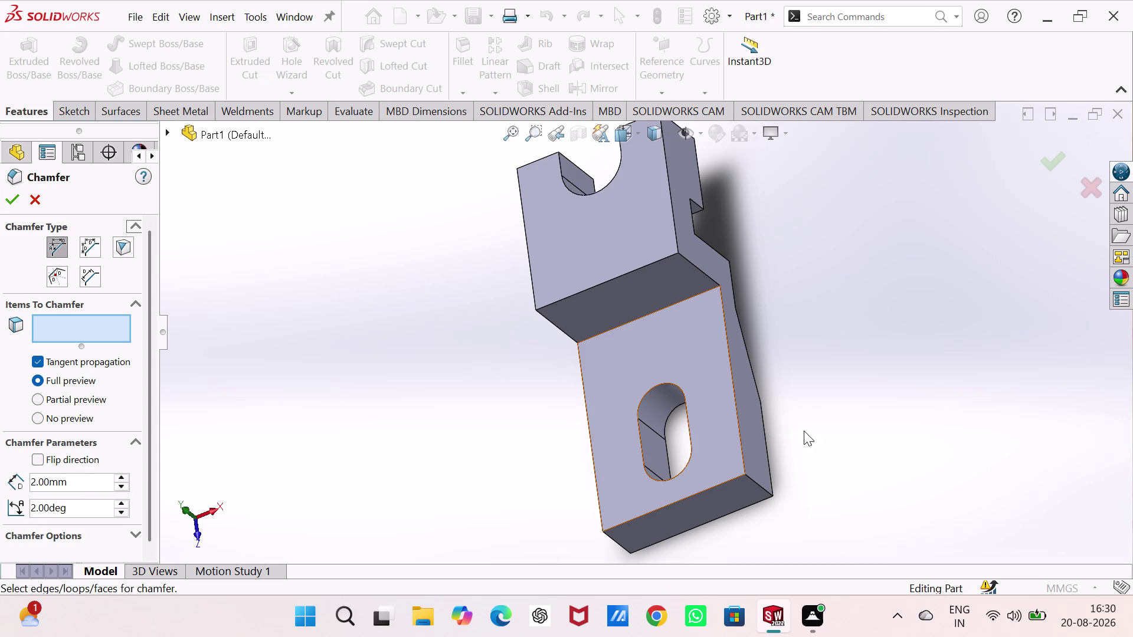
Apply the chamfer to the slot's top edge as Chamfer1 and orbit to inspect it.
click(638, 427)
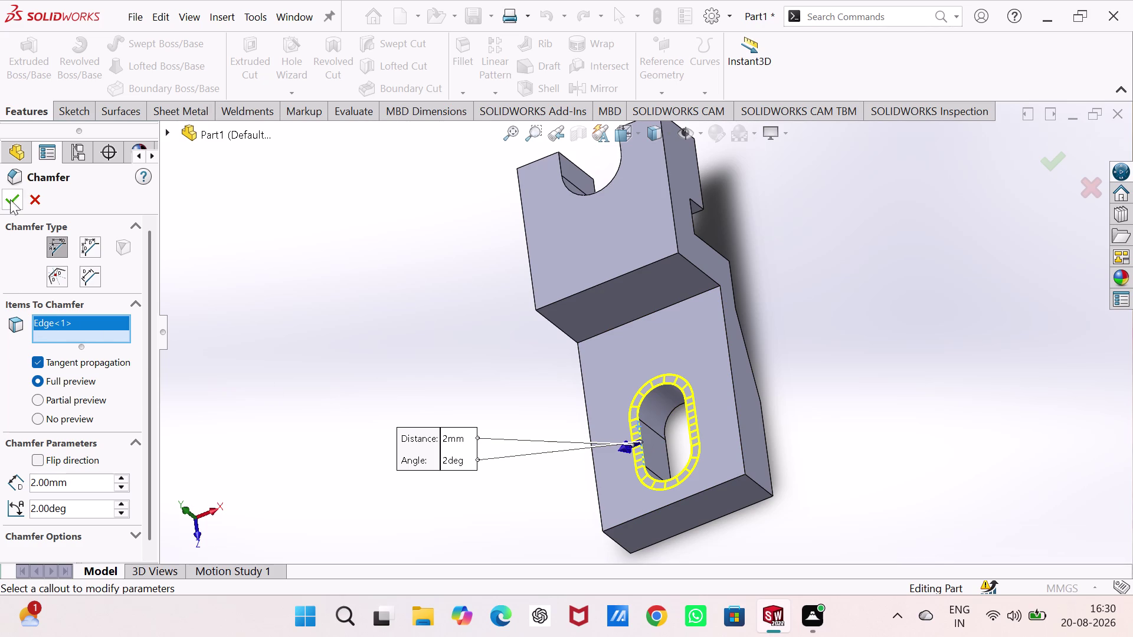
click(10, 197)
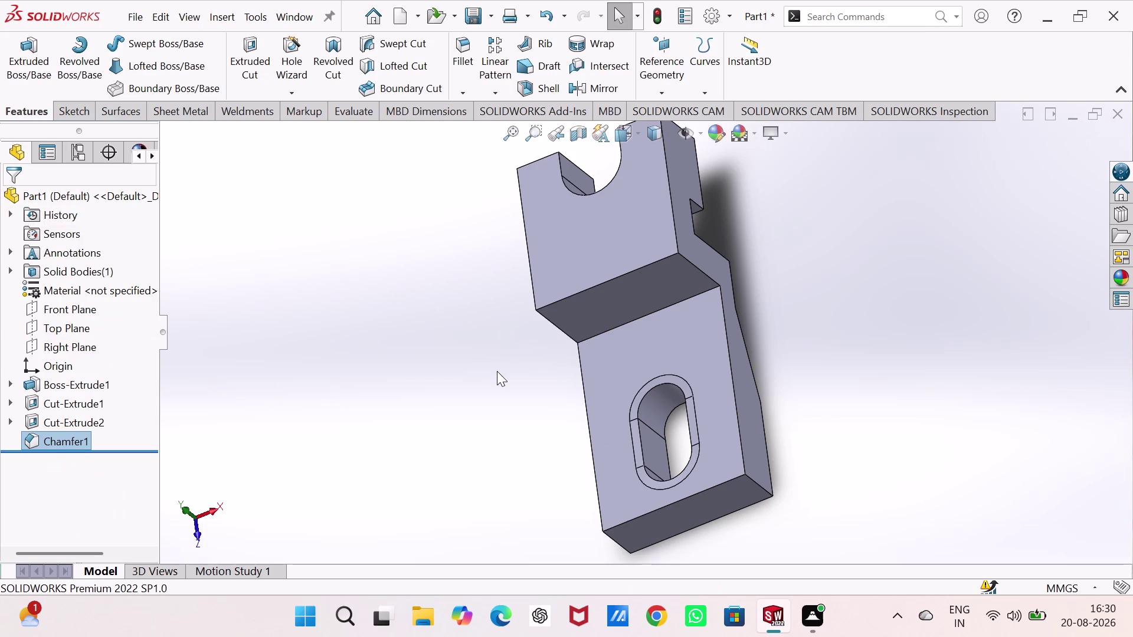
middle_drag(496, 371, 594, 244)
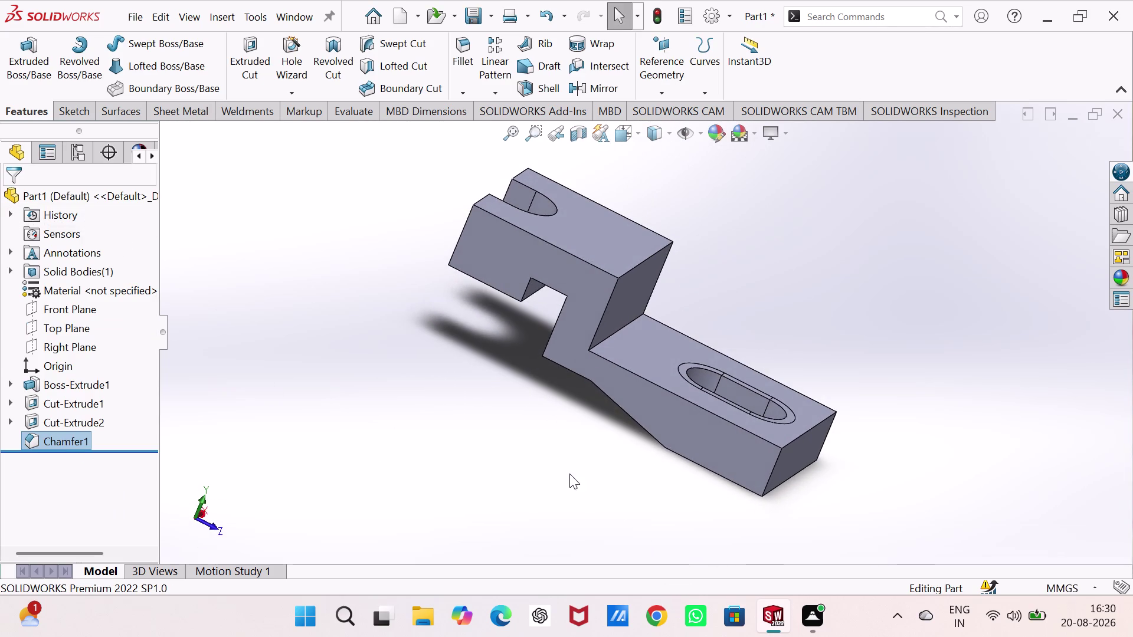
middle_drag(570, 476, 599, 333)
middle_drag(600, 420, 601, 313)
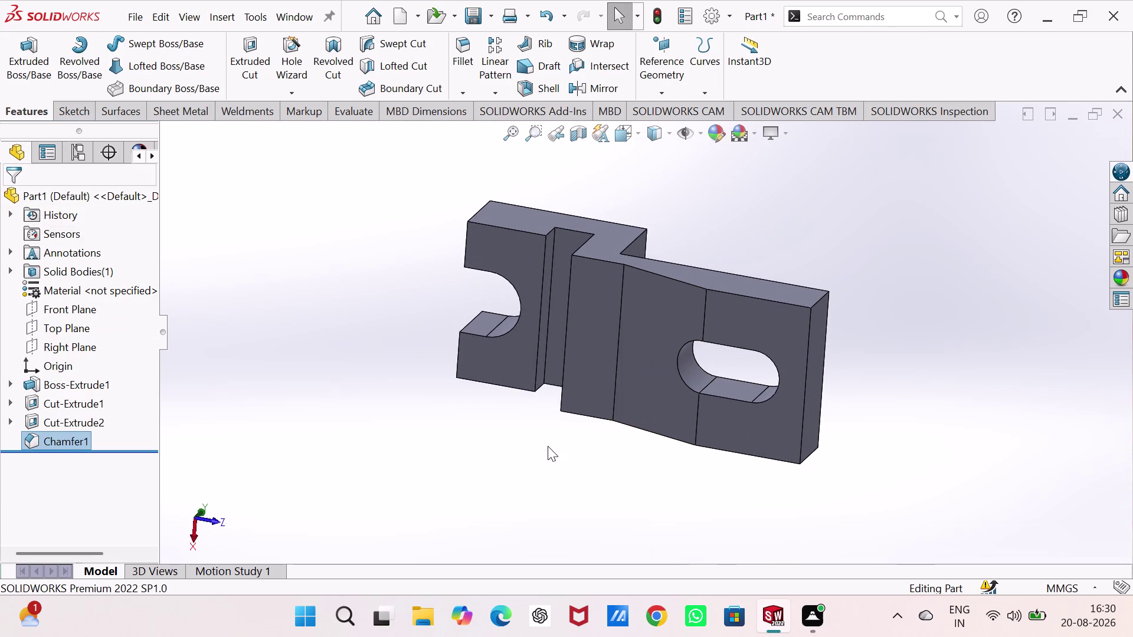
middle_drag(548, 446, 504, 553)
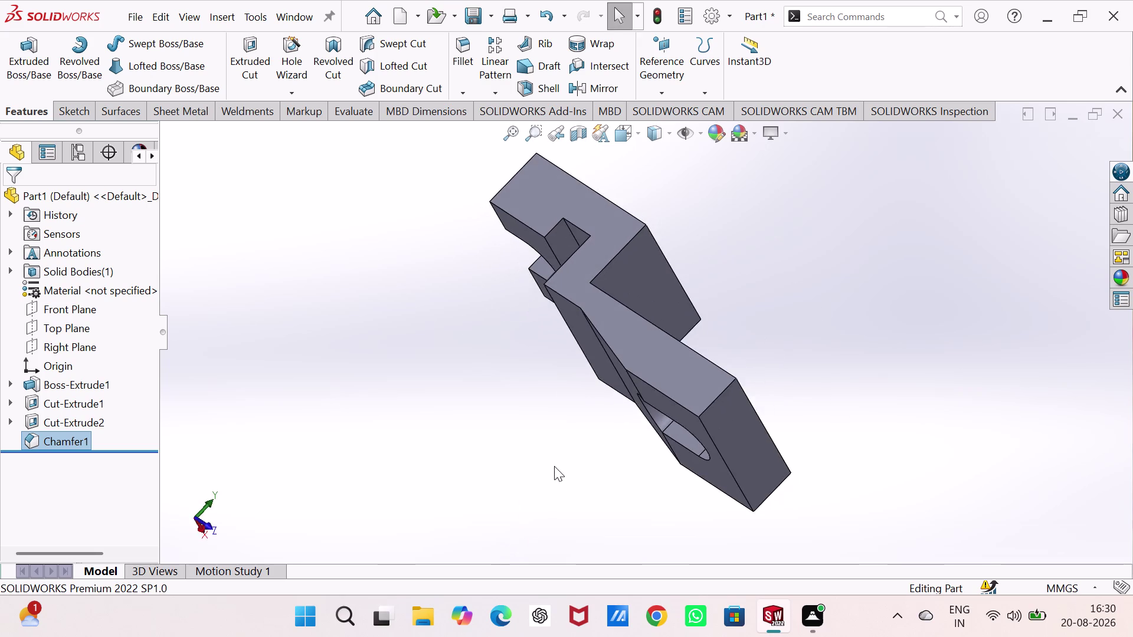
middle_drag(554, 466, 342, 489)
middle_drag(373, 450, 431, 415)
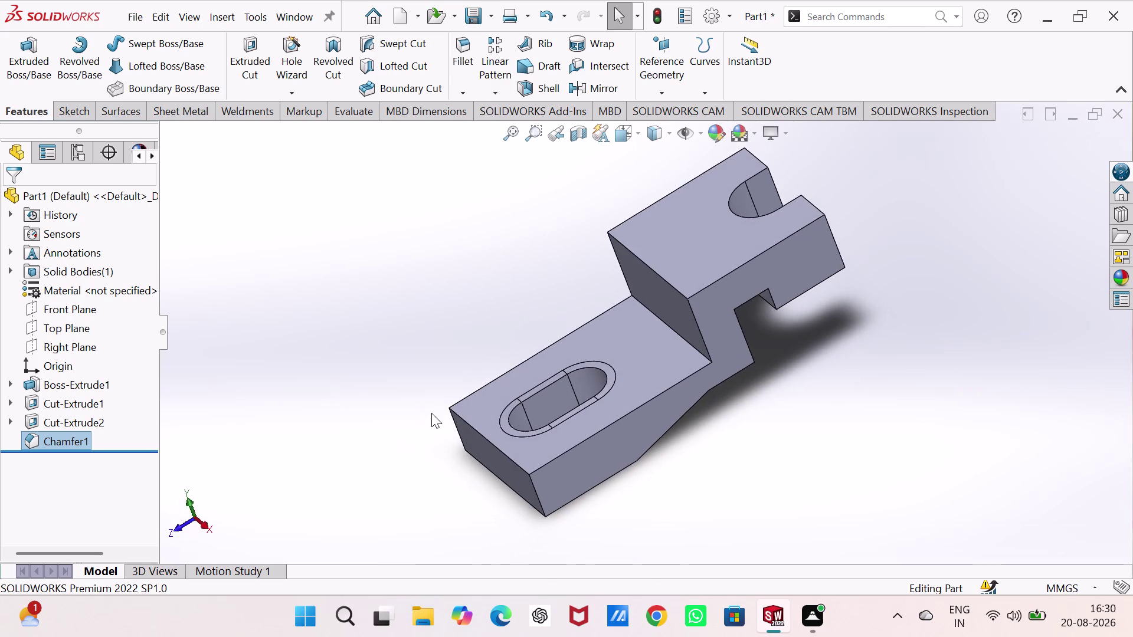
middle_drag(431, 413, 483, 457)
scroll(down, 3)
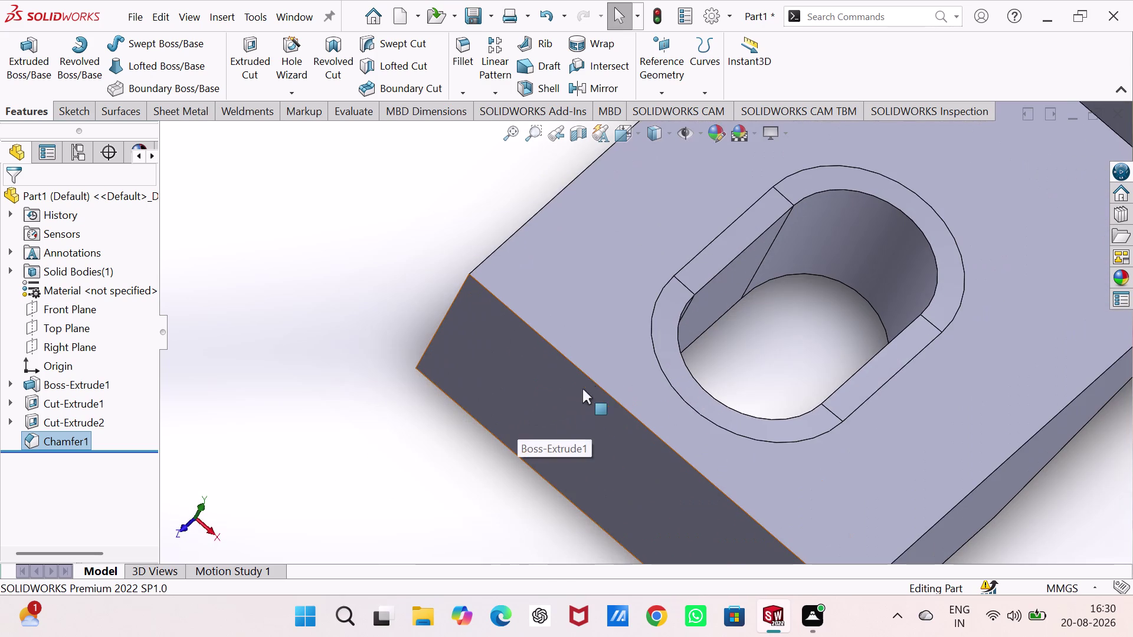
middle_drag(611, 368, 575, 404)
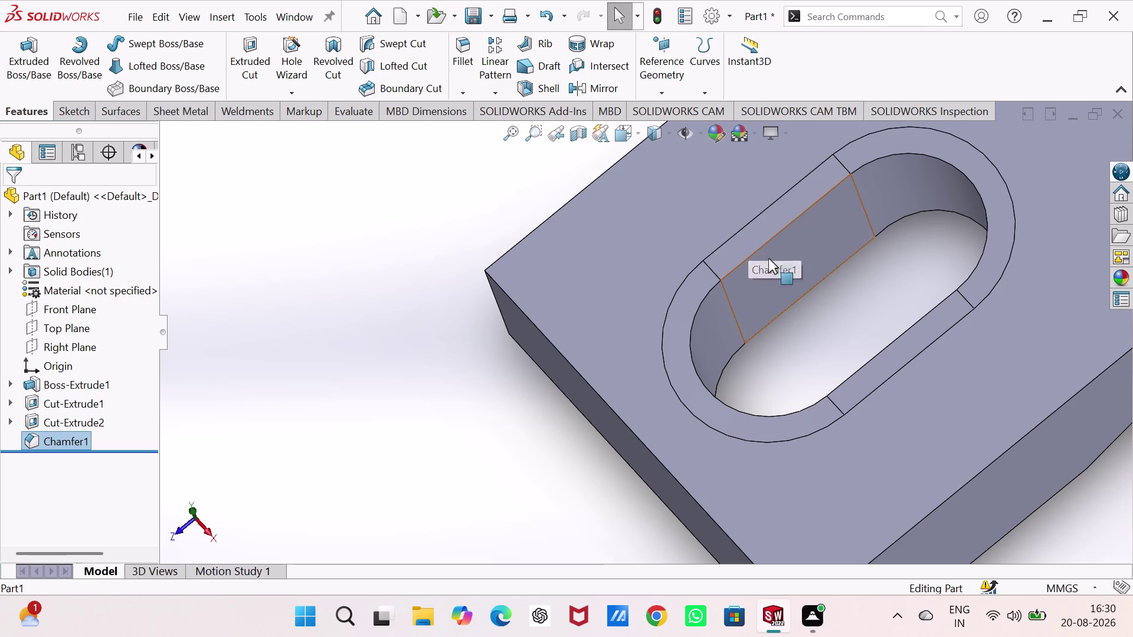
key(Escape)
key(Escape)
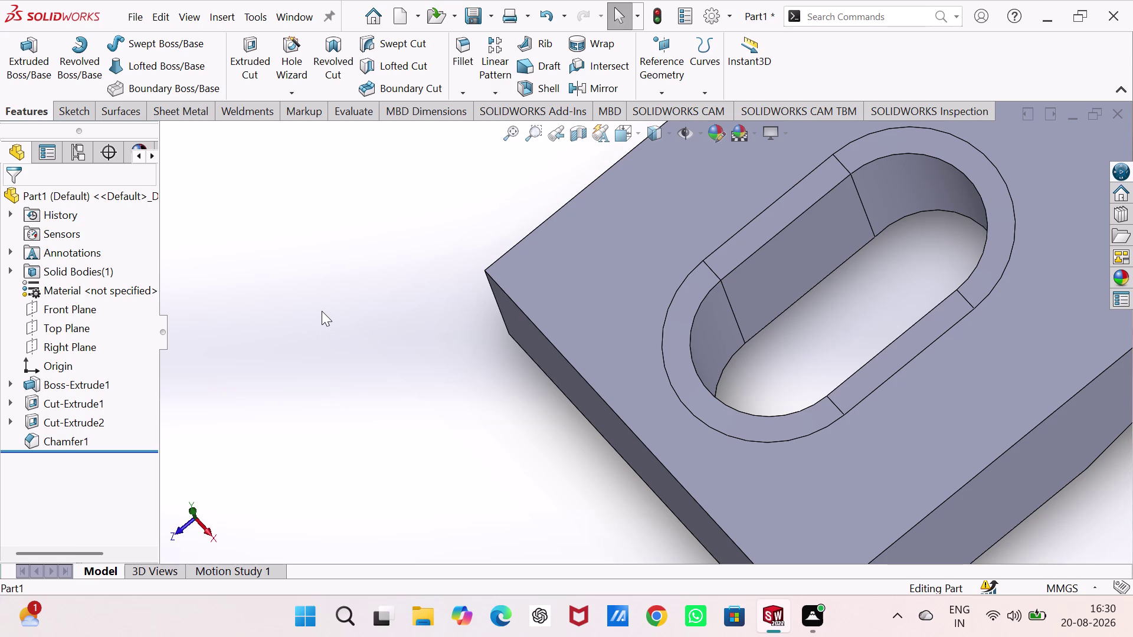
click(594, 250)
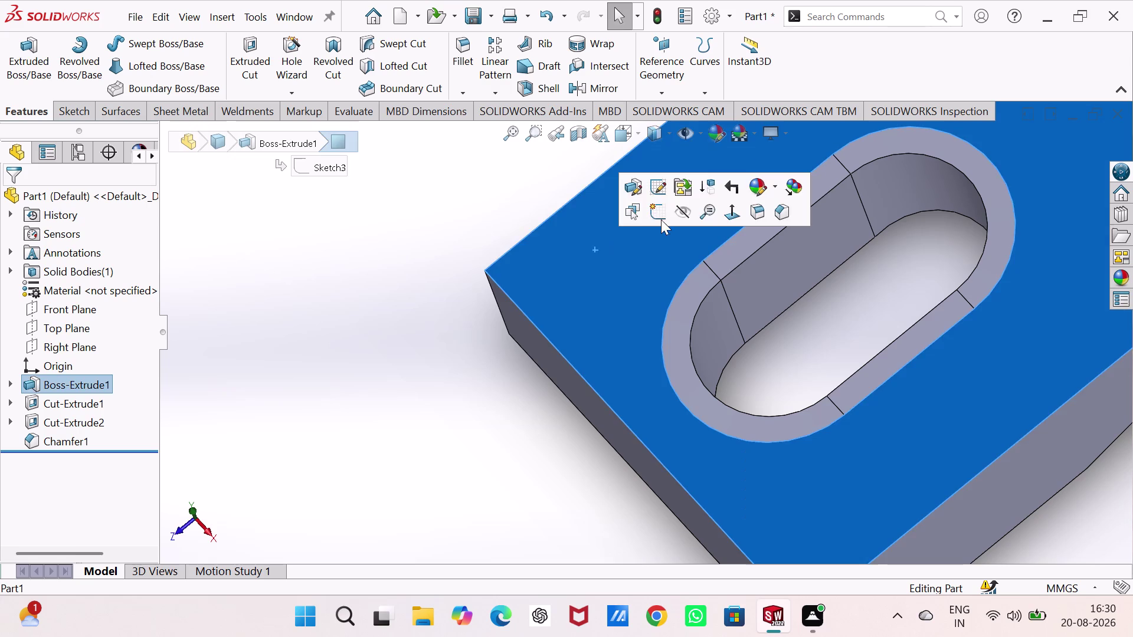
Open Sketch6 on the base plate's top face, viewed Normal To, with 3 Point Arc active.
click(658, 210)
click(481, 289)
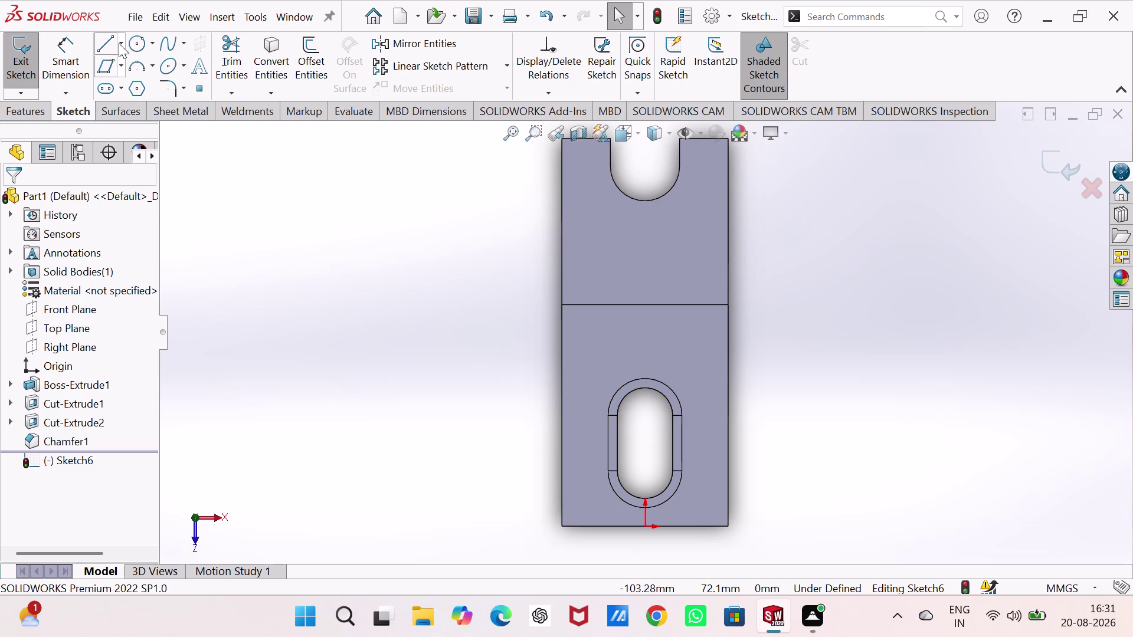
click(134, 62)
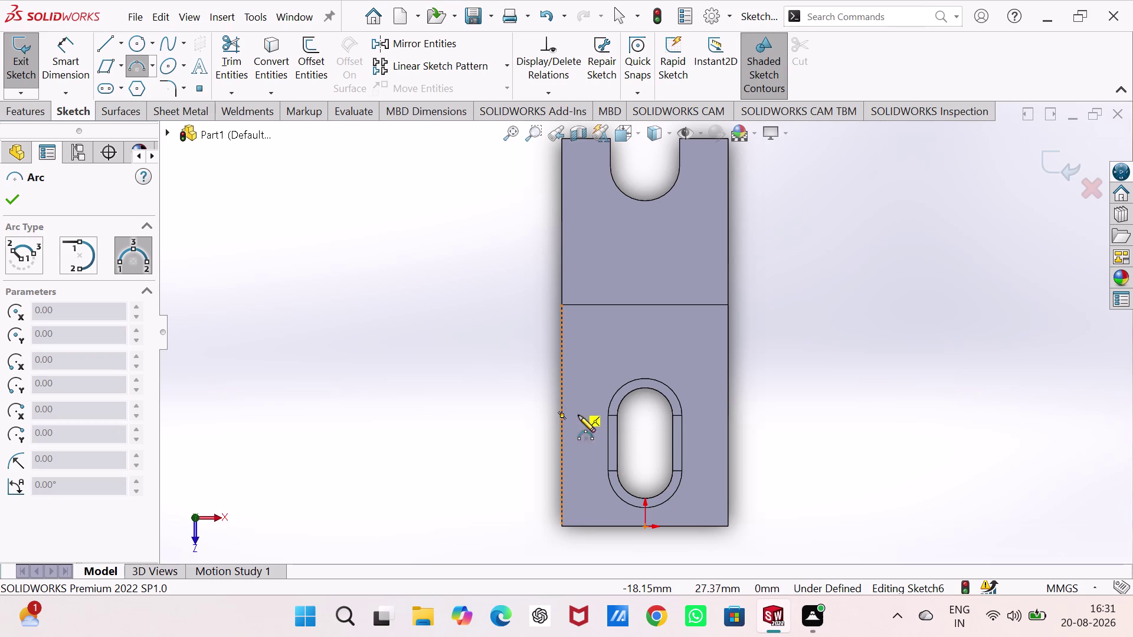
Draw a three-point arc spanning either side of the slot, touching the plate's bottom edge.
click(561, 468)
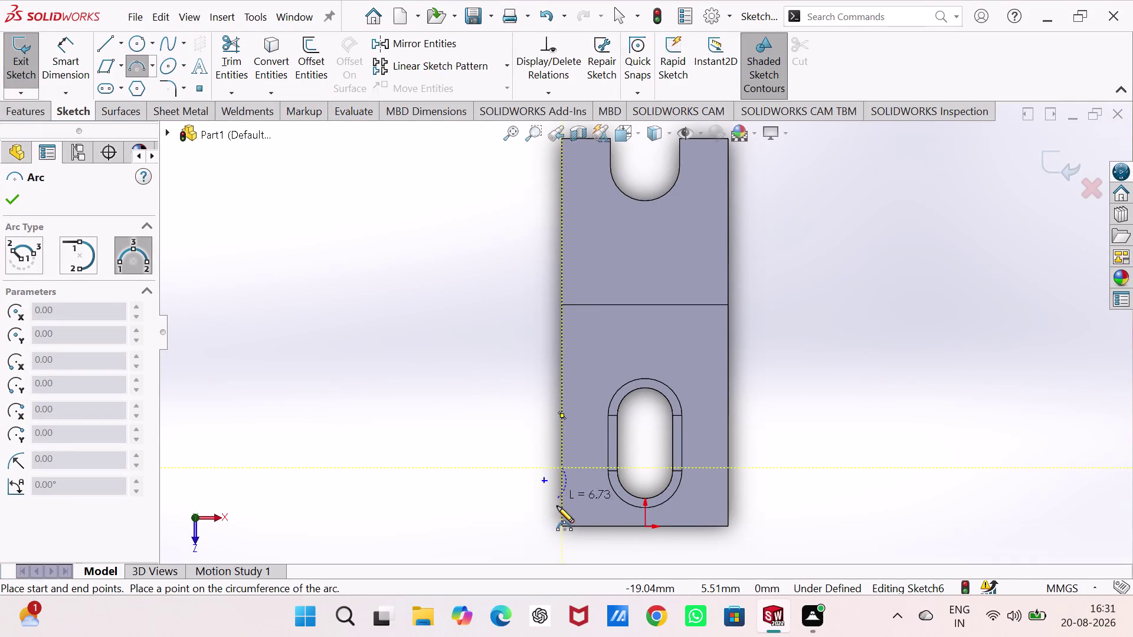
key(Escape)
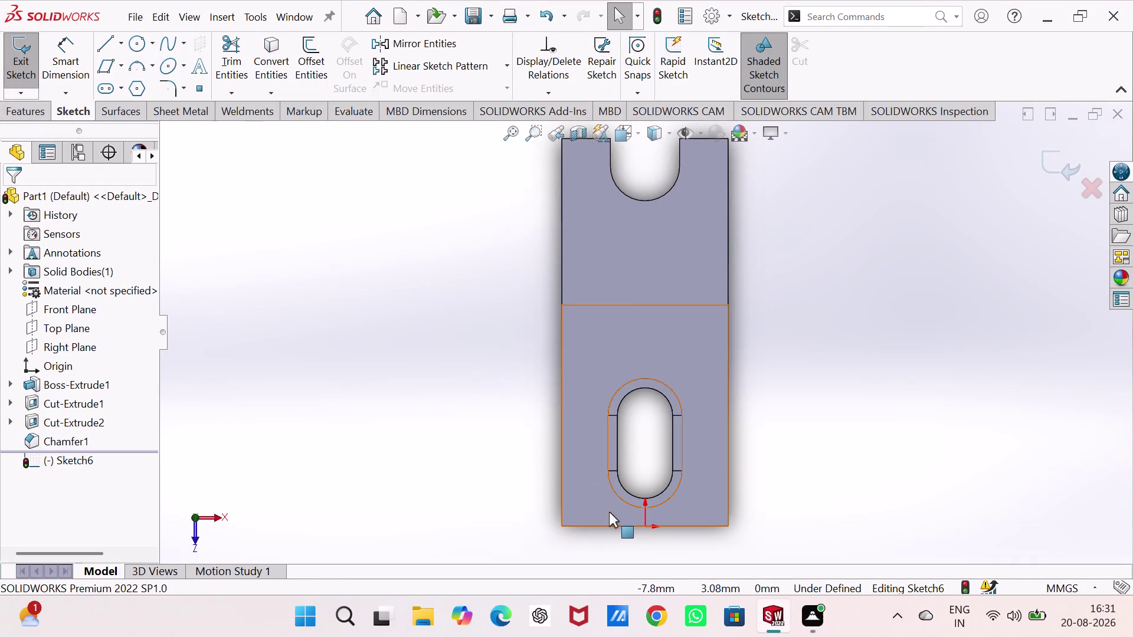
click(141, 66)
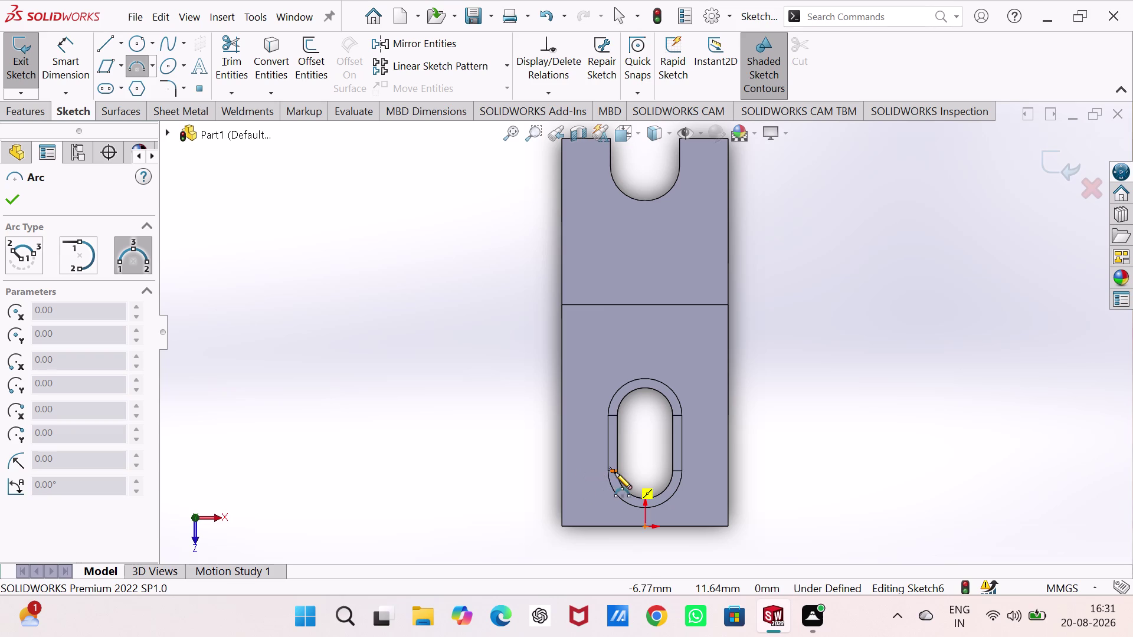
click(573, 471)
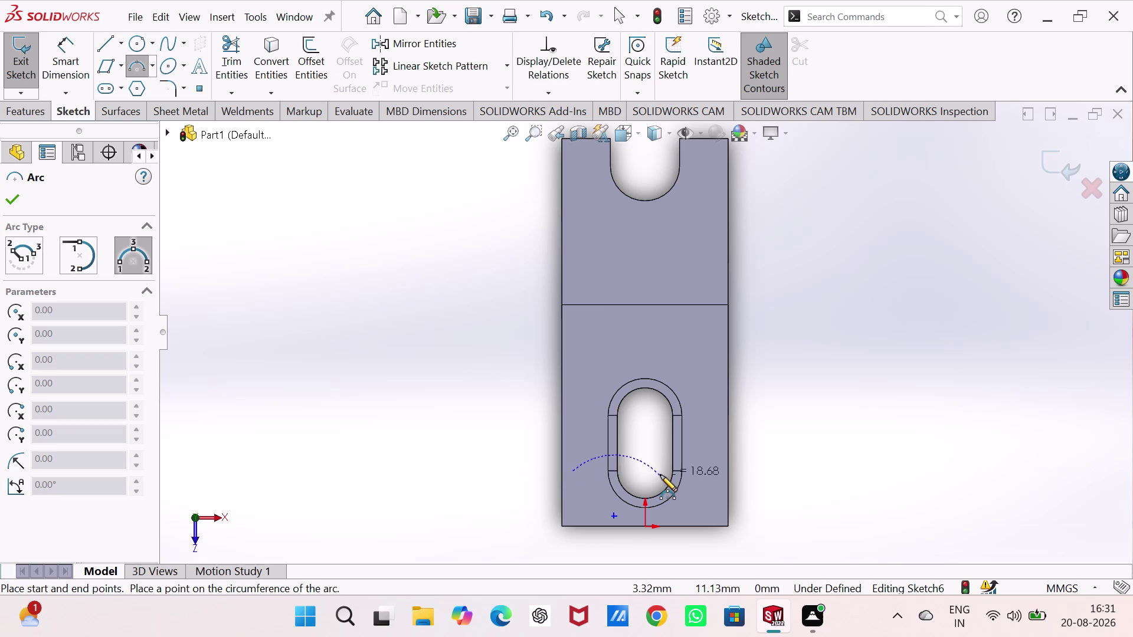
click(707, 471)
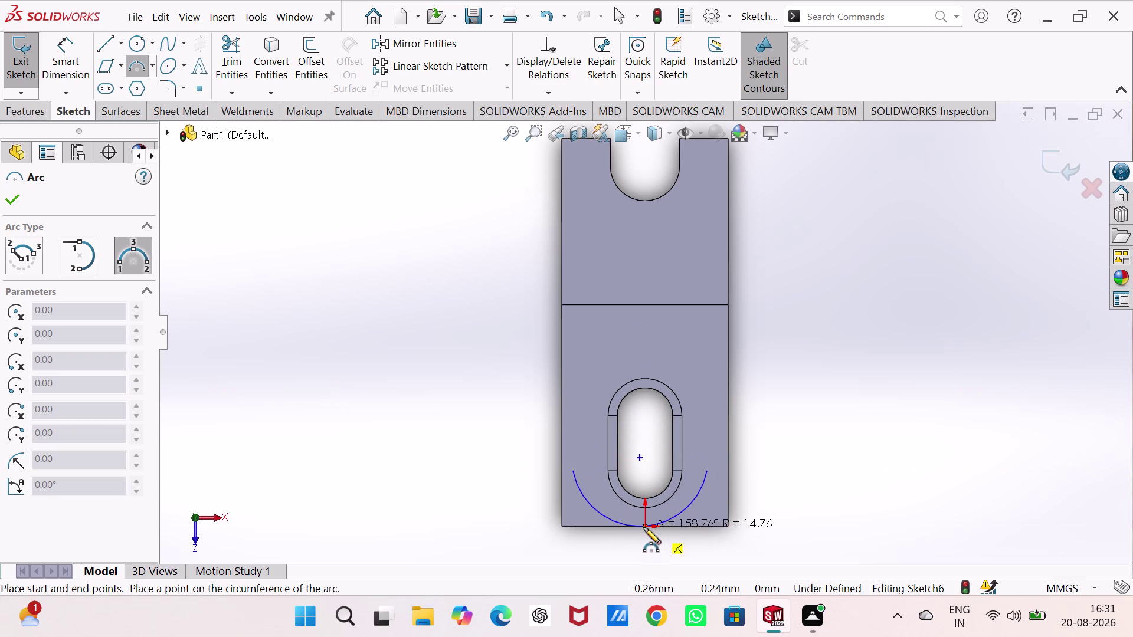
double_click(644, 527)
key(Escape)
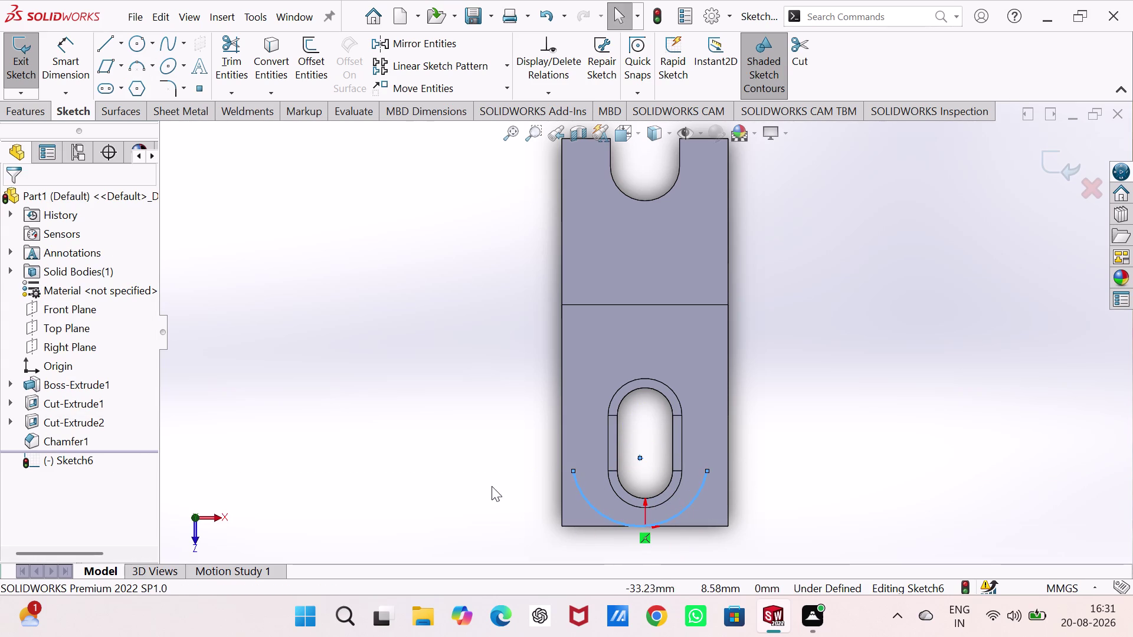
scroll(up, 3)
scroll(down, 3)
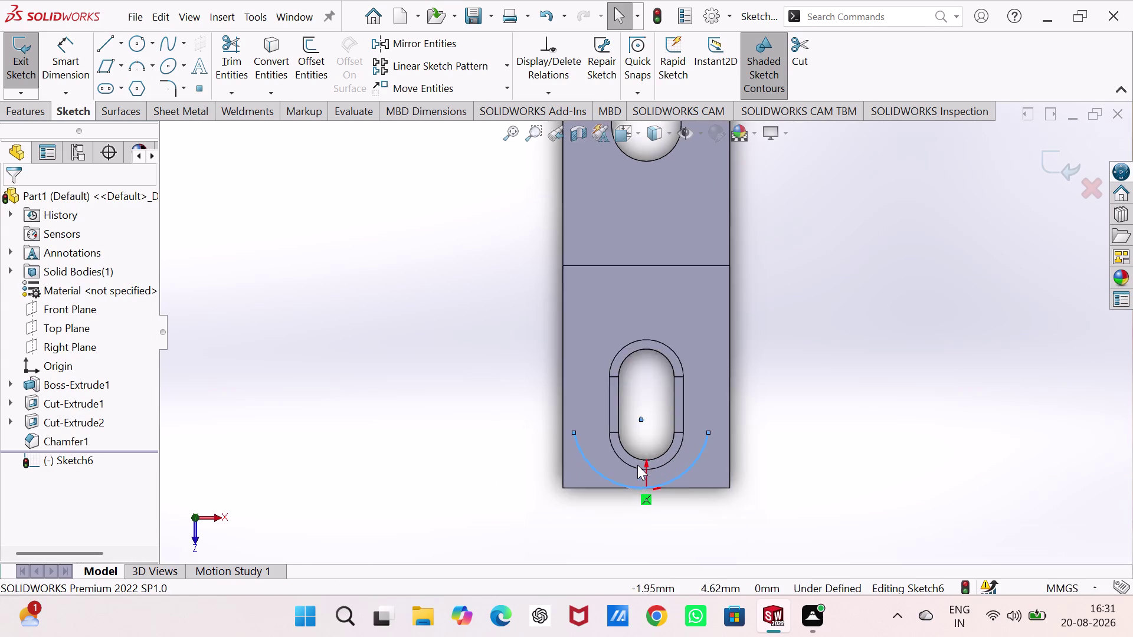
scroll(down, 3)
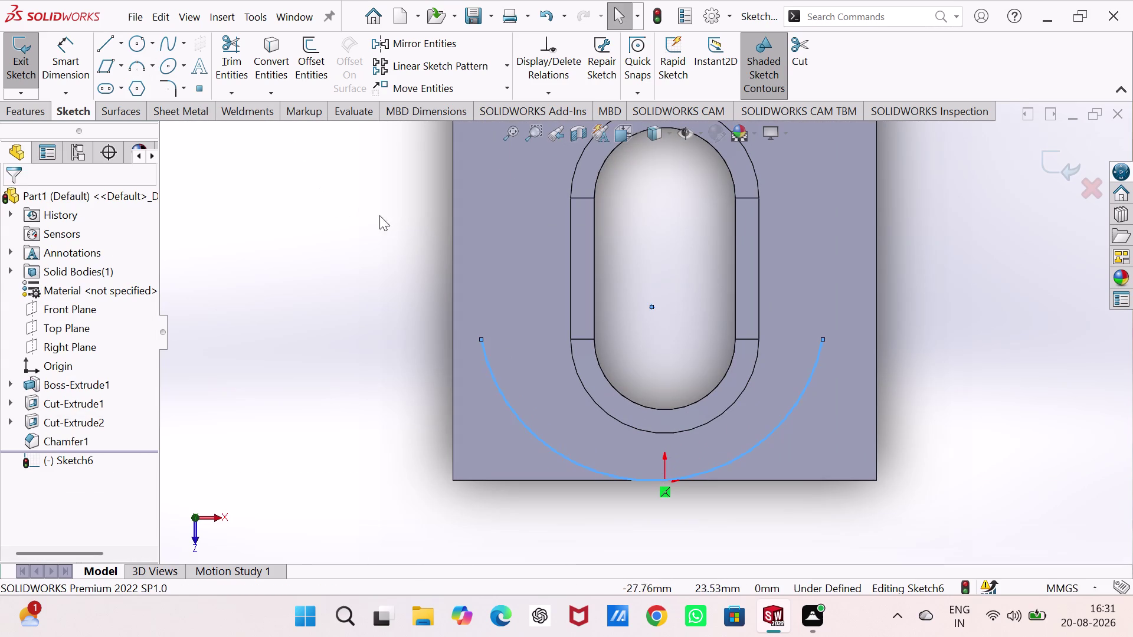
right_drag(387, 214, 204, 210)
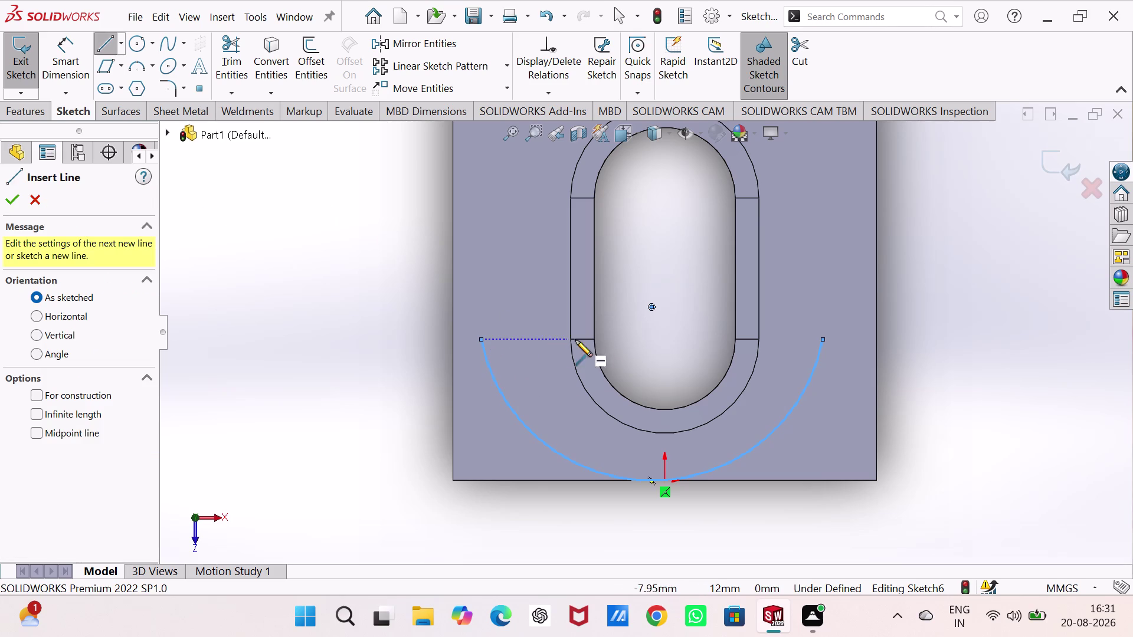
Sketch connected lines from both arc ends around the plate's left, bottom and right edges.
drag(594, 339, 586, 340)
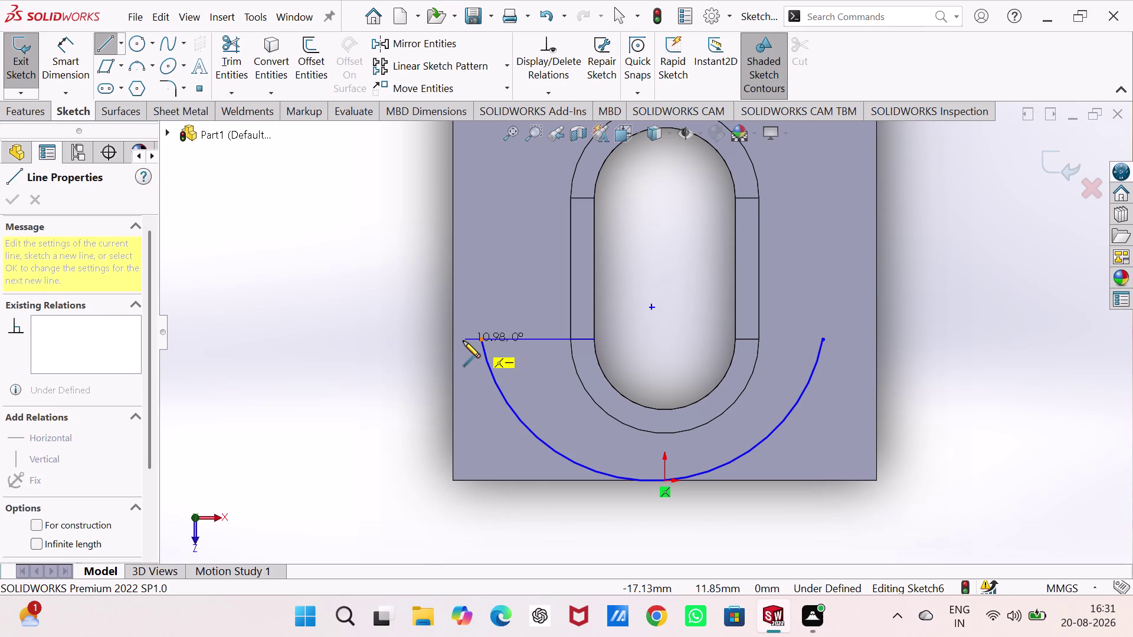
click(453, 341)
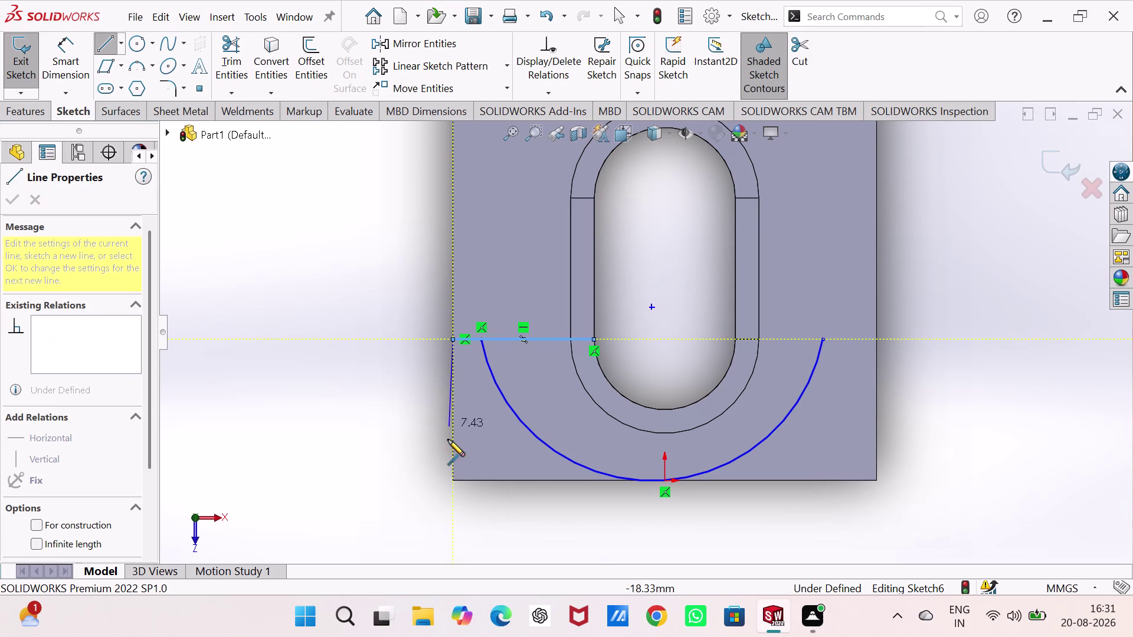
click(454, 481)
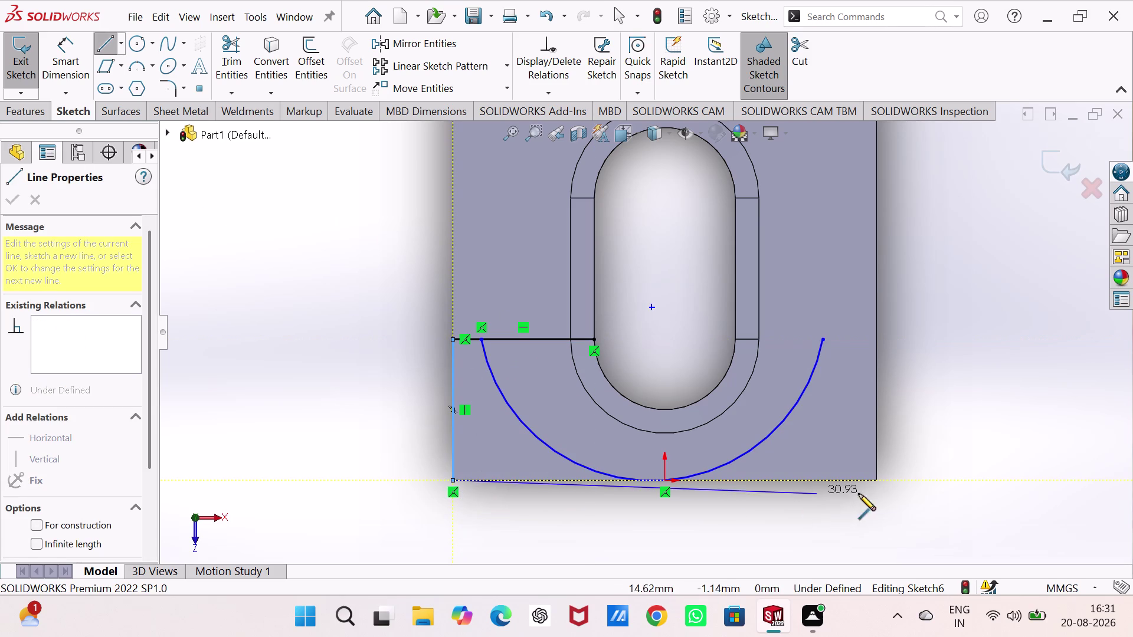
click(876, 481)
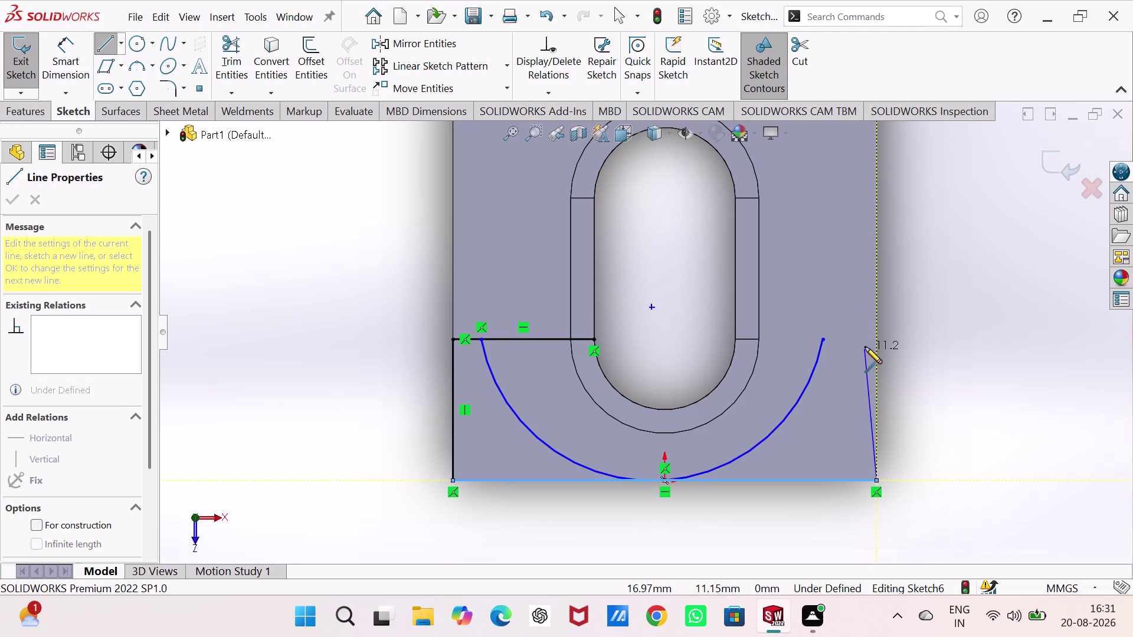
click(876, 342)
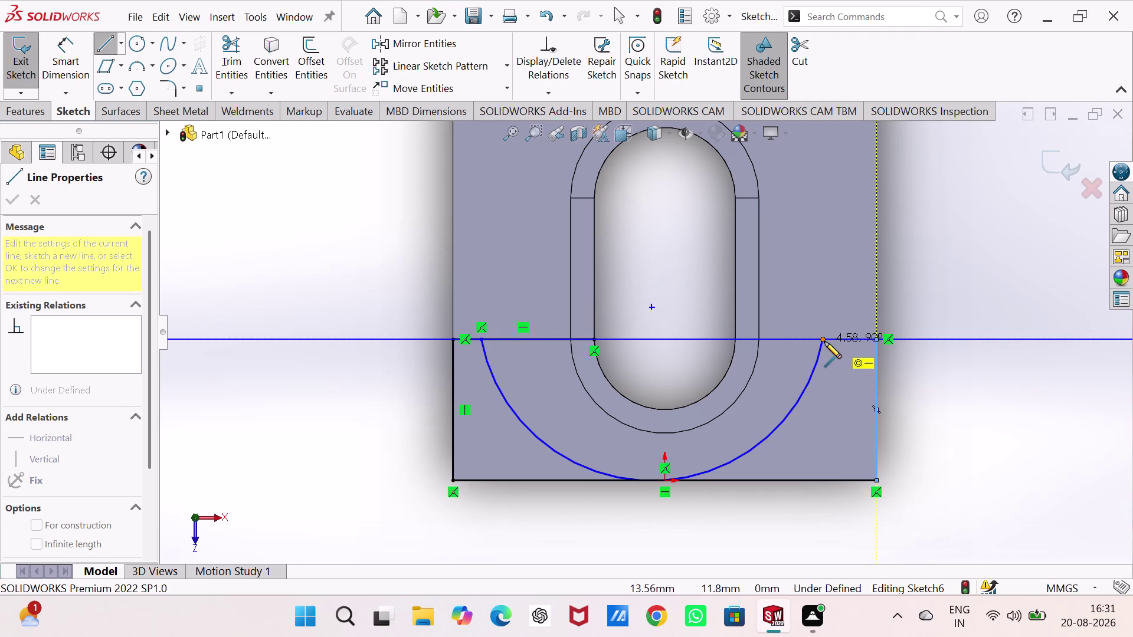
click(823, 341)
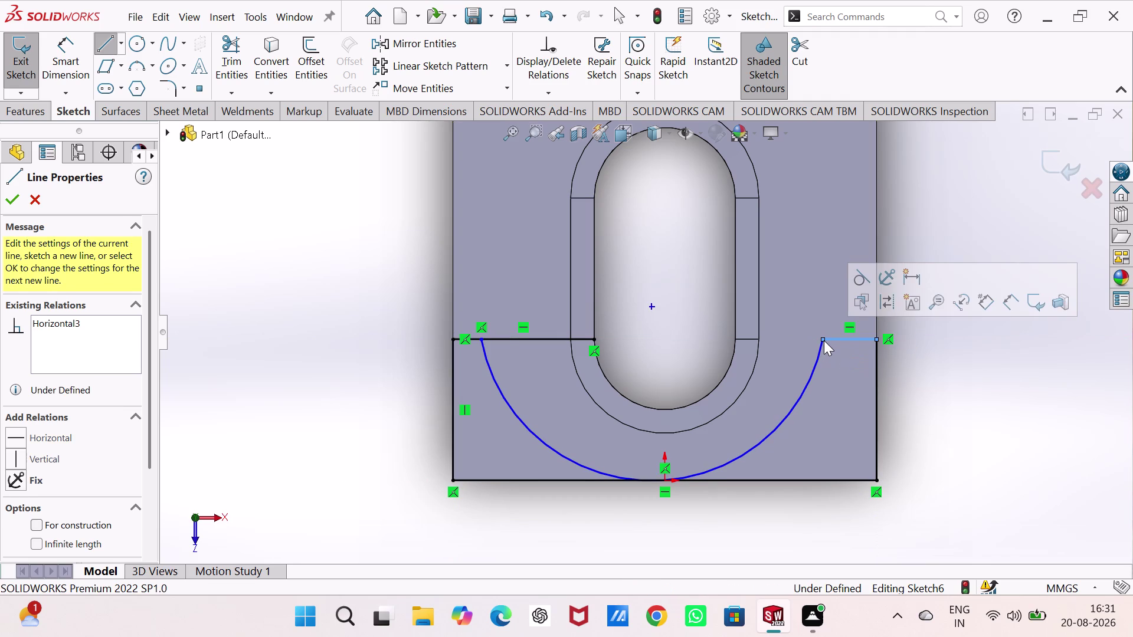
key(Escape)
key(Escape)
key(Escape)
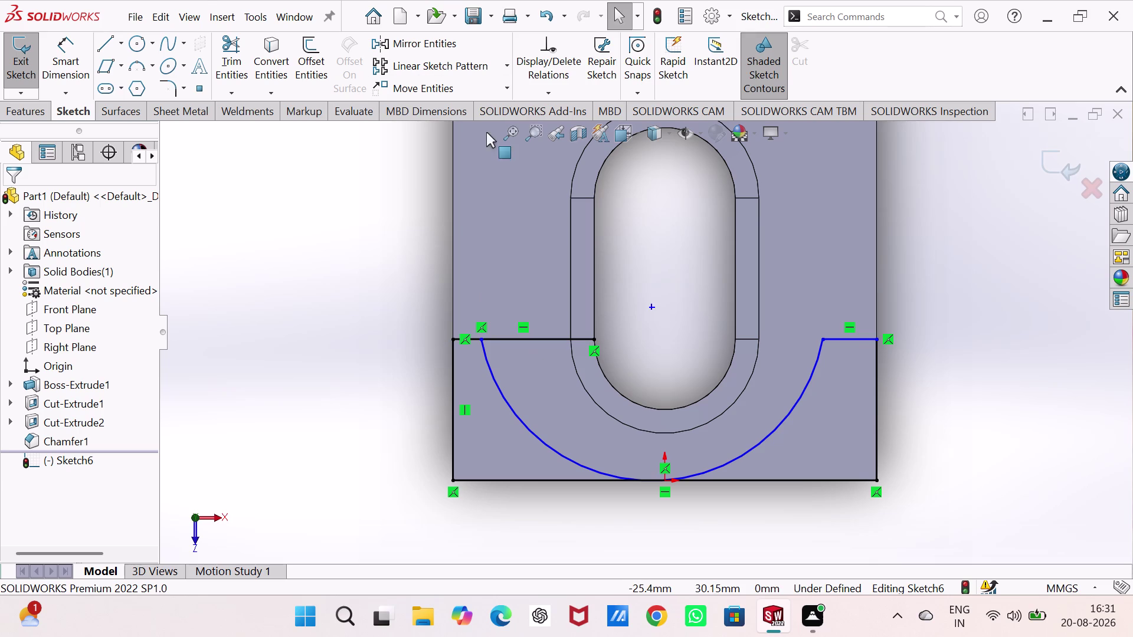
click(220, 45)
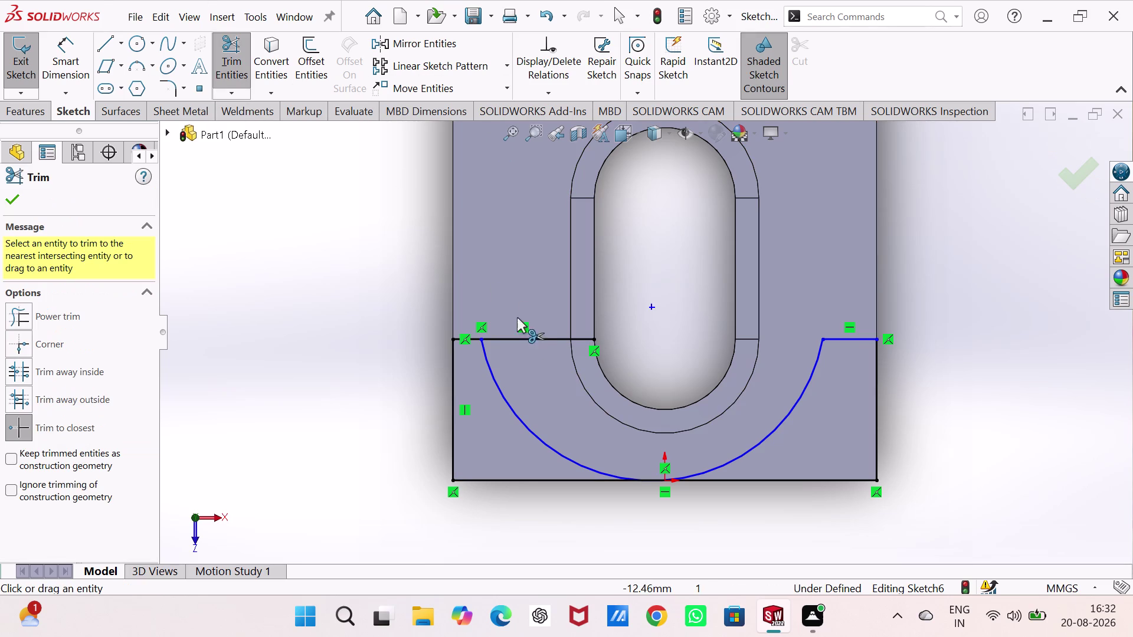
Trim the left horizontal line's excess back to the arc end.
click(517, 338)
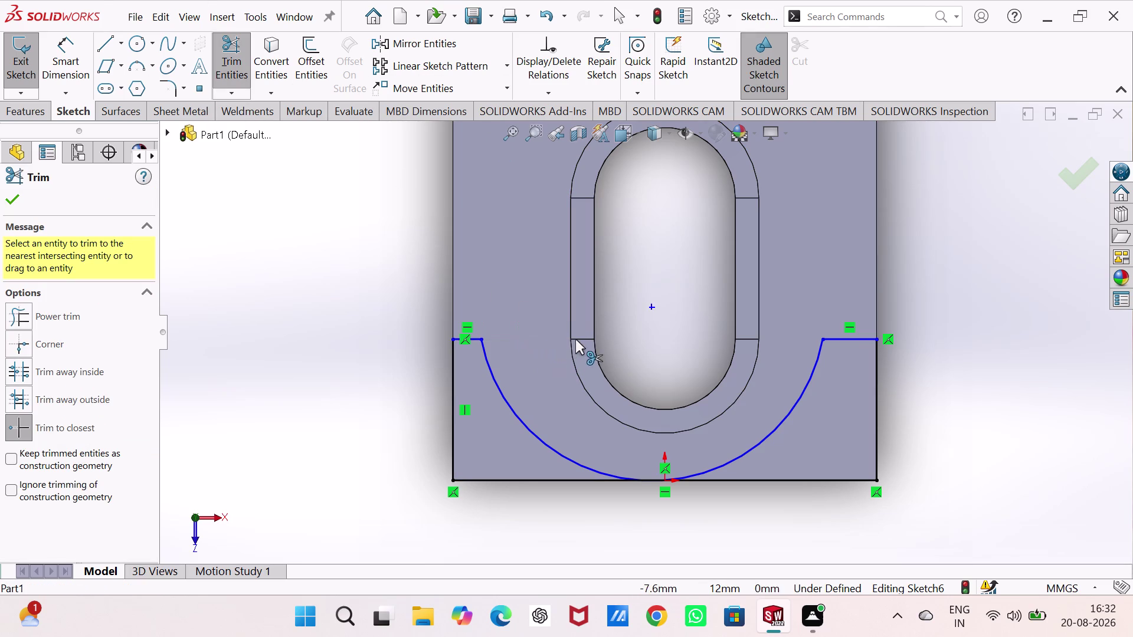
key(Escape)
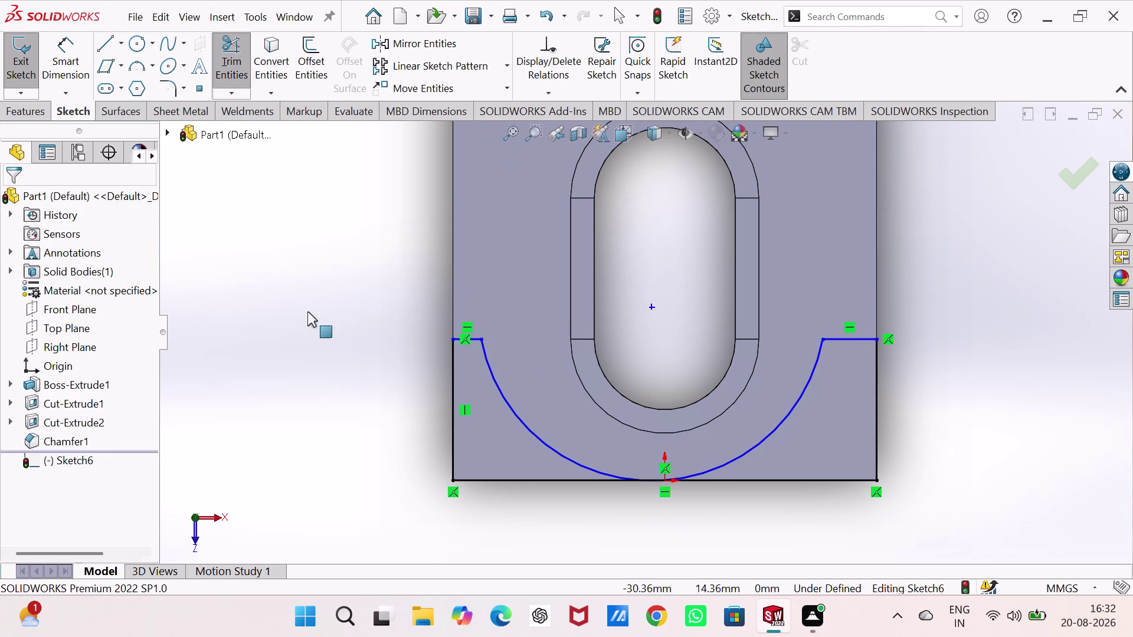
right_drag(310, 360, 329, 204)
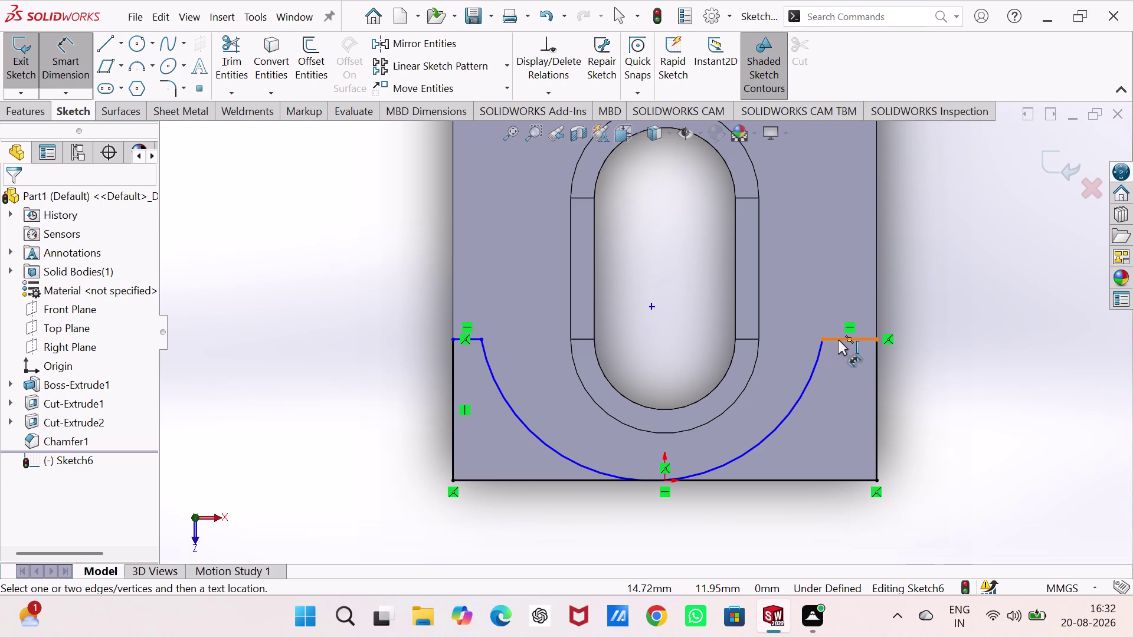
Delete the short left horizontal line and the left-edge line.
key(Escape)
key(Escape)
key(Escape)
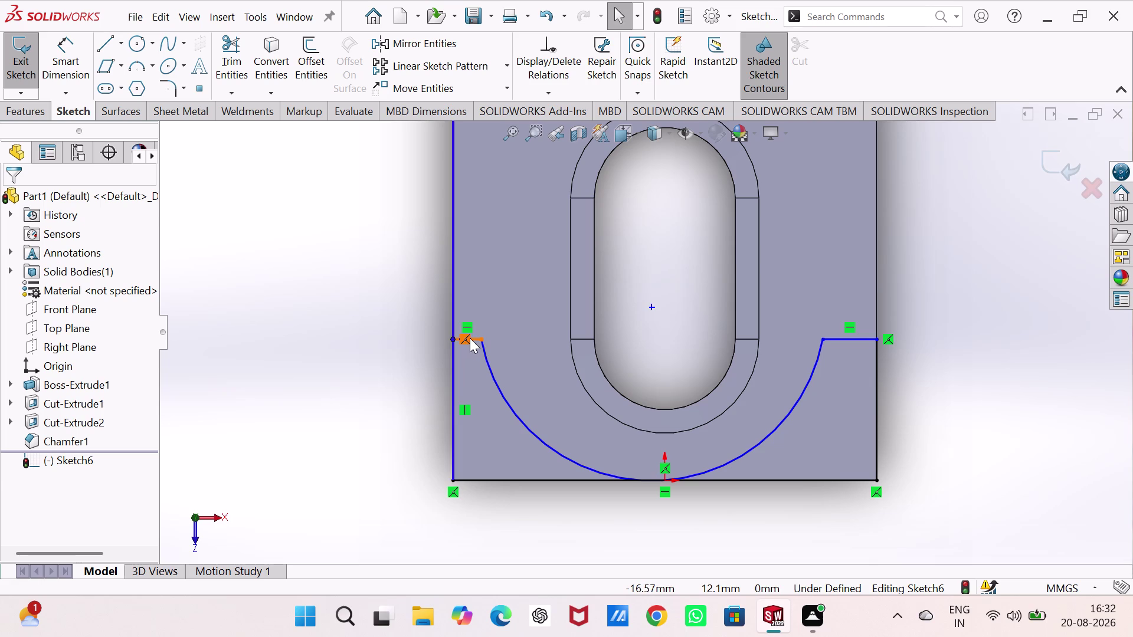
click(474, 338)
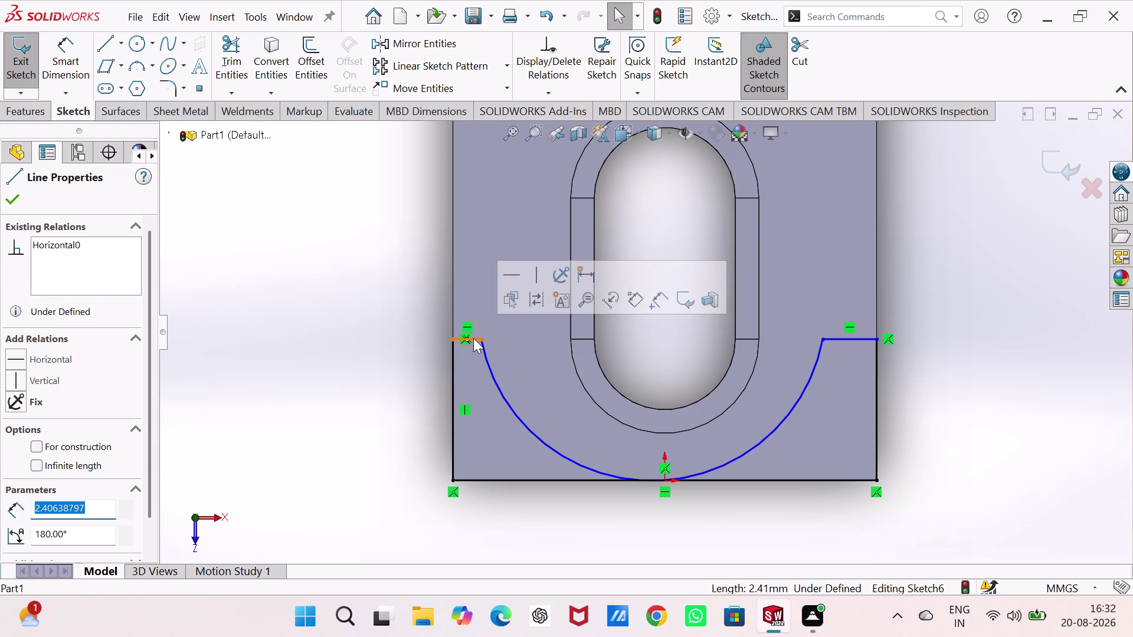
key(Delete)
click(455, 372)
key(Delete)
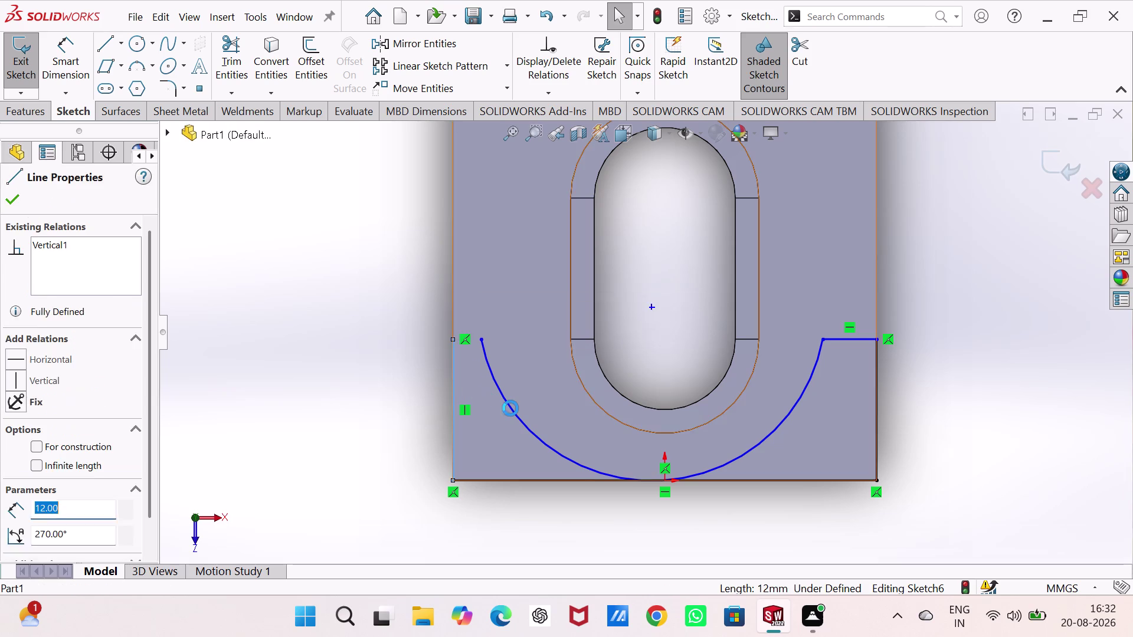
Delete the right-edge and right short horizontal lines, then place the arc's end.
click(532, 478)
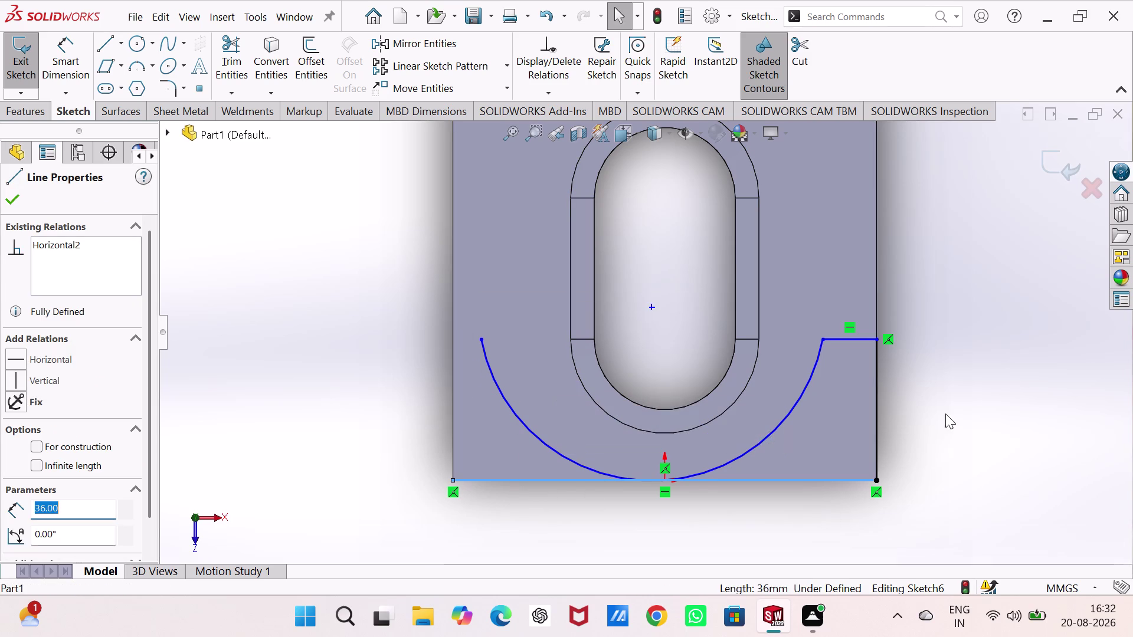
click(878, 421)
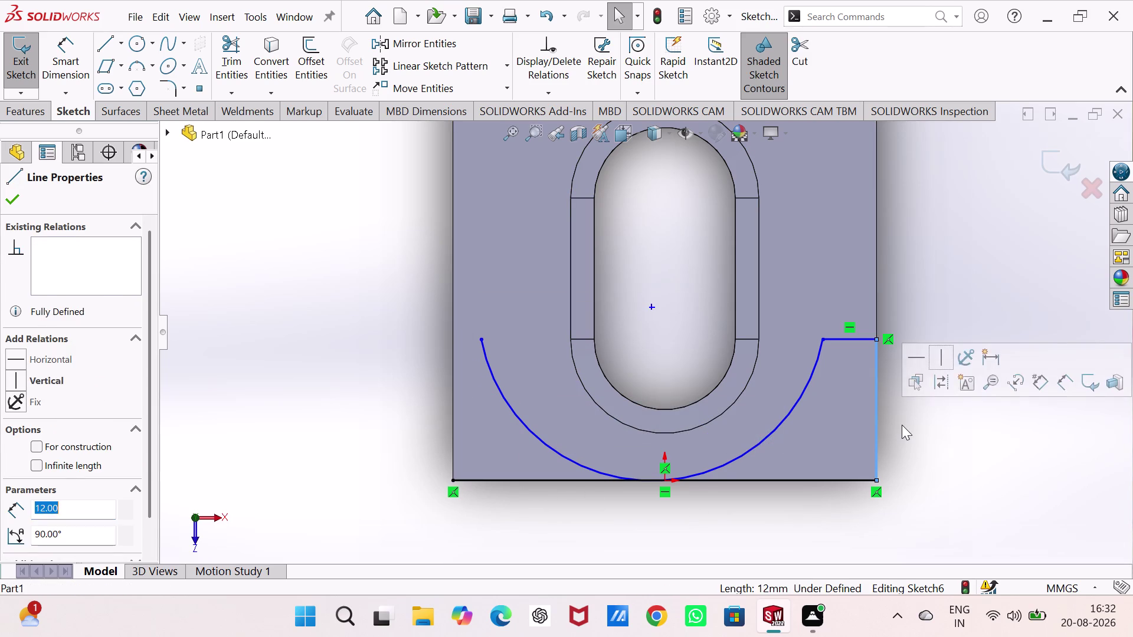
click(904, 424)
click(878, 415)
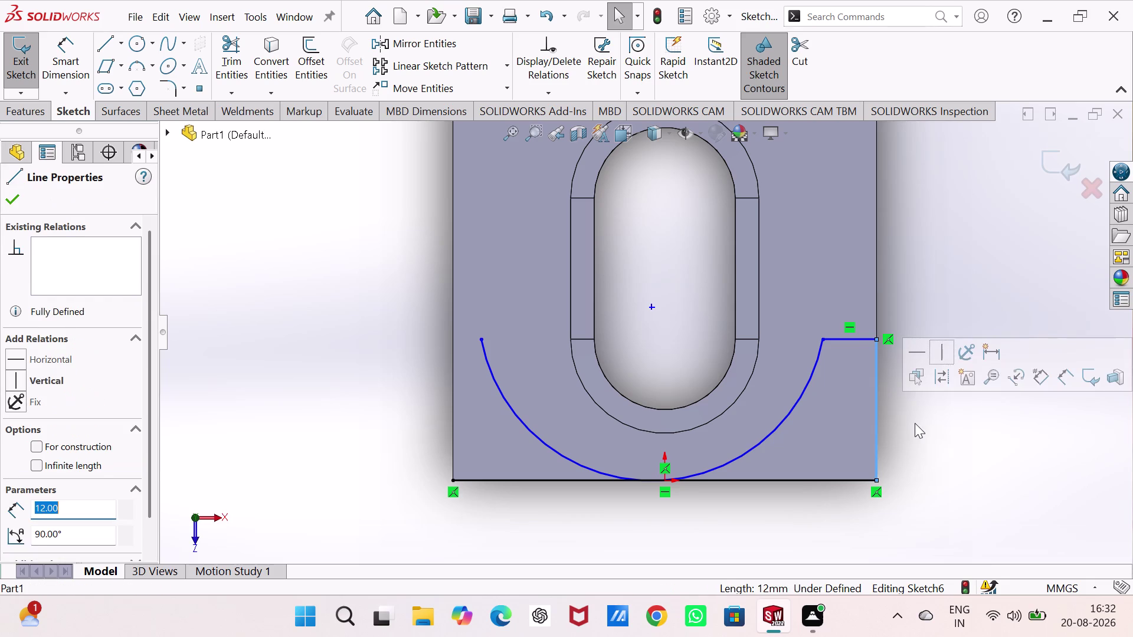
key(Delete)
click(858, 339)
click(947, 381)
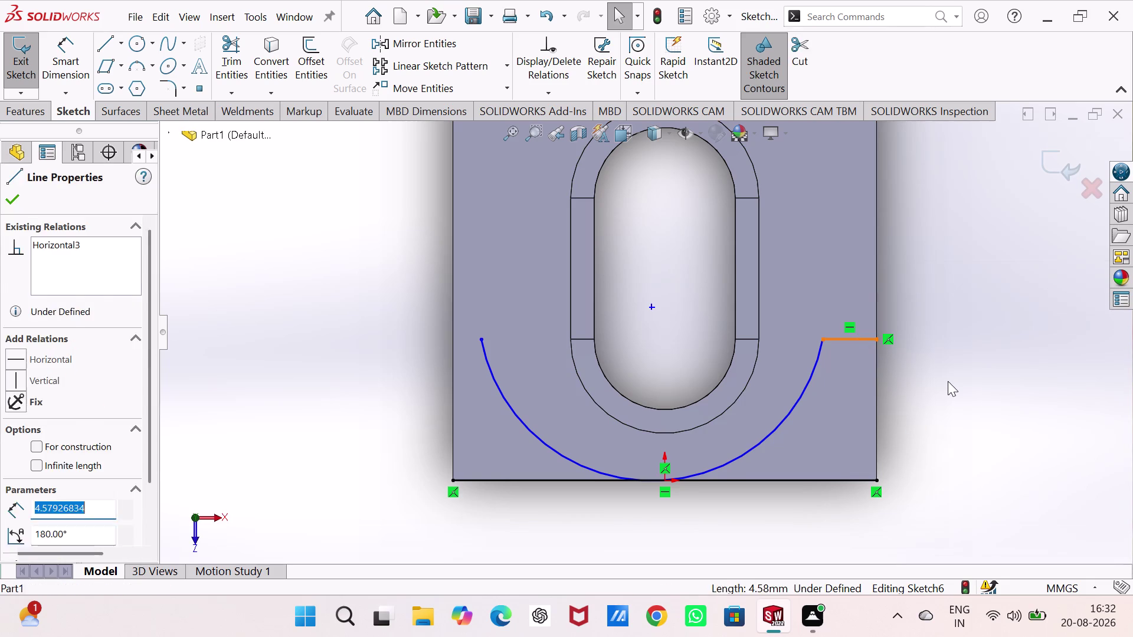
key(Delete)
click(860, 336)
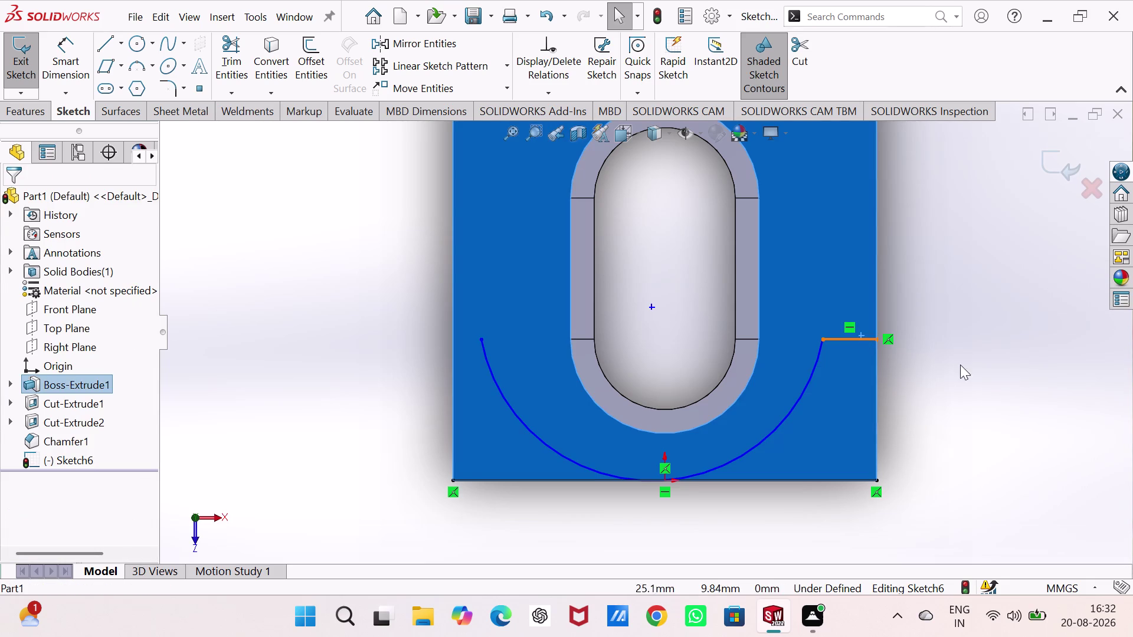
drag(960, 365, 949, 362)
click(858, 340)
key(Delete)
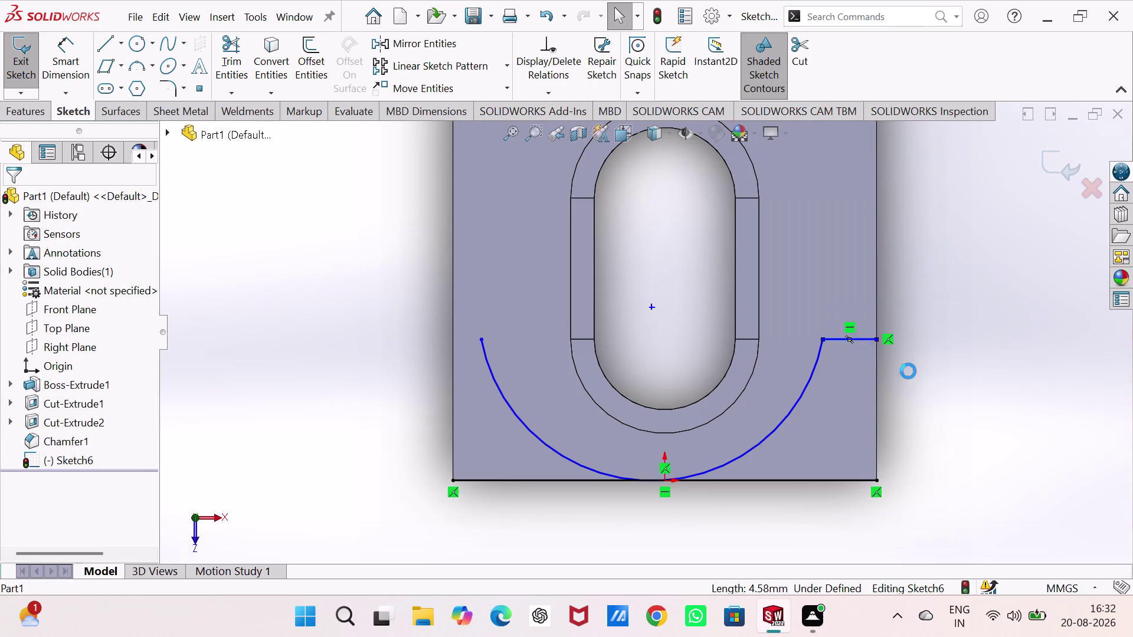
click(966, 390)
click(820, 338)
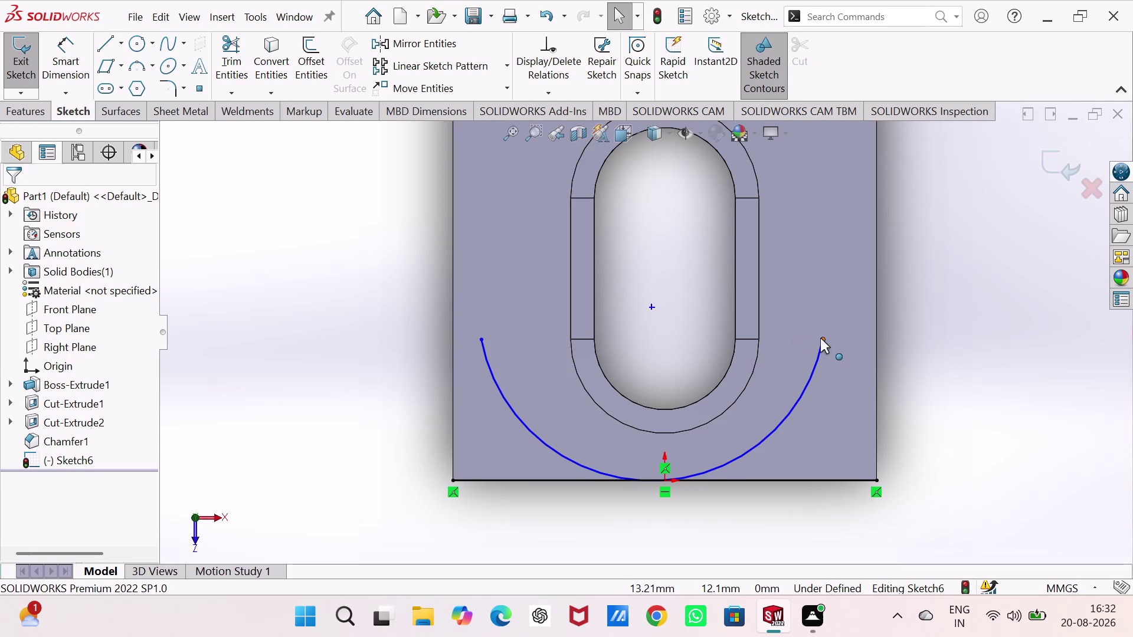
Make the arc's right and left endpoints coincident with the plate's side edges.
click(876, 326)
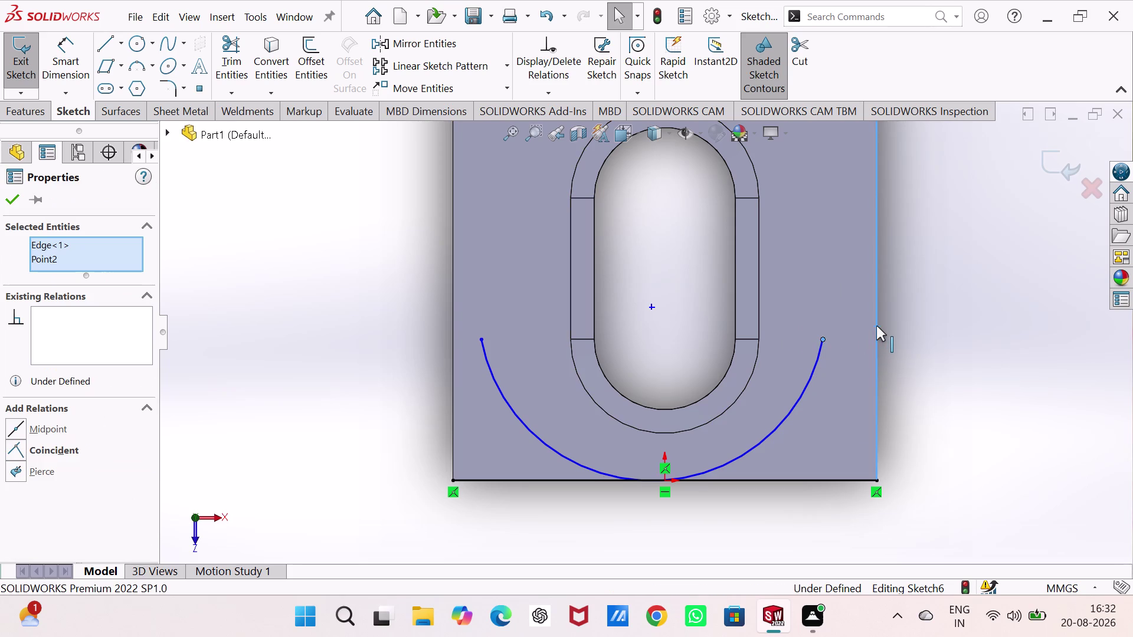
click(18, 446)
click(194, 386)
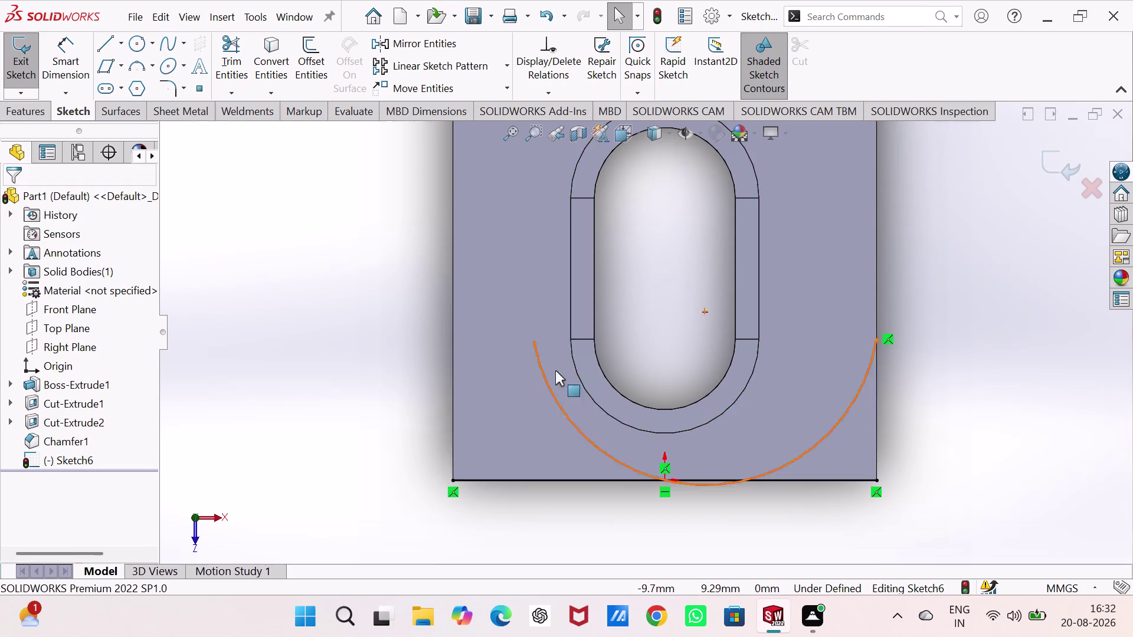
click(531, 344)
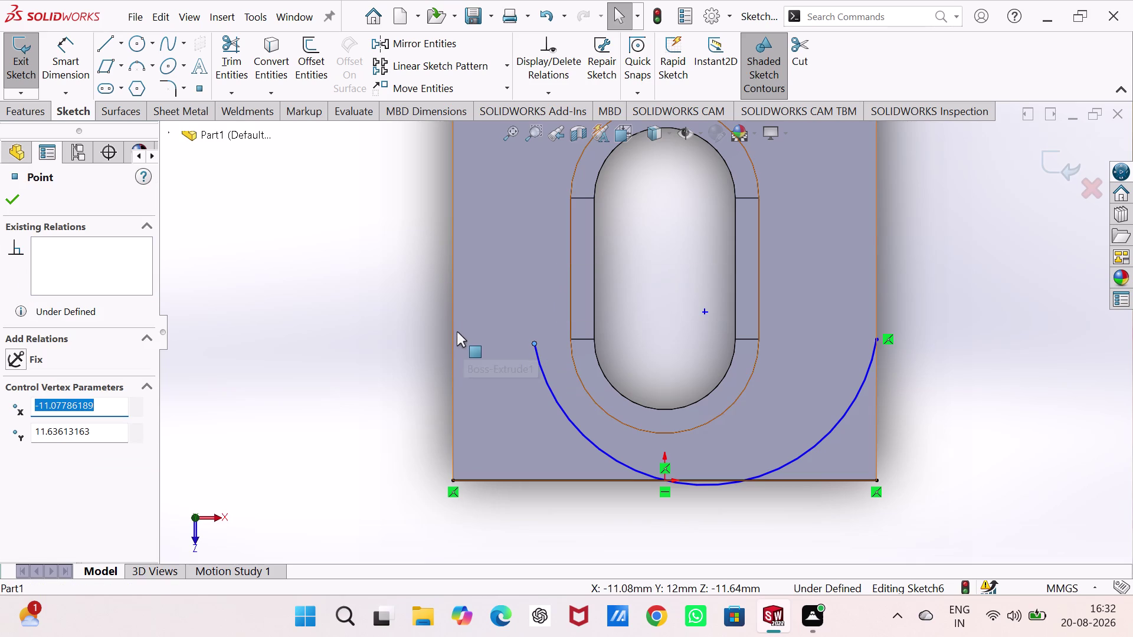
click(454, 337)
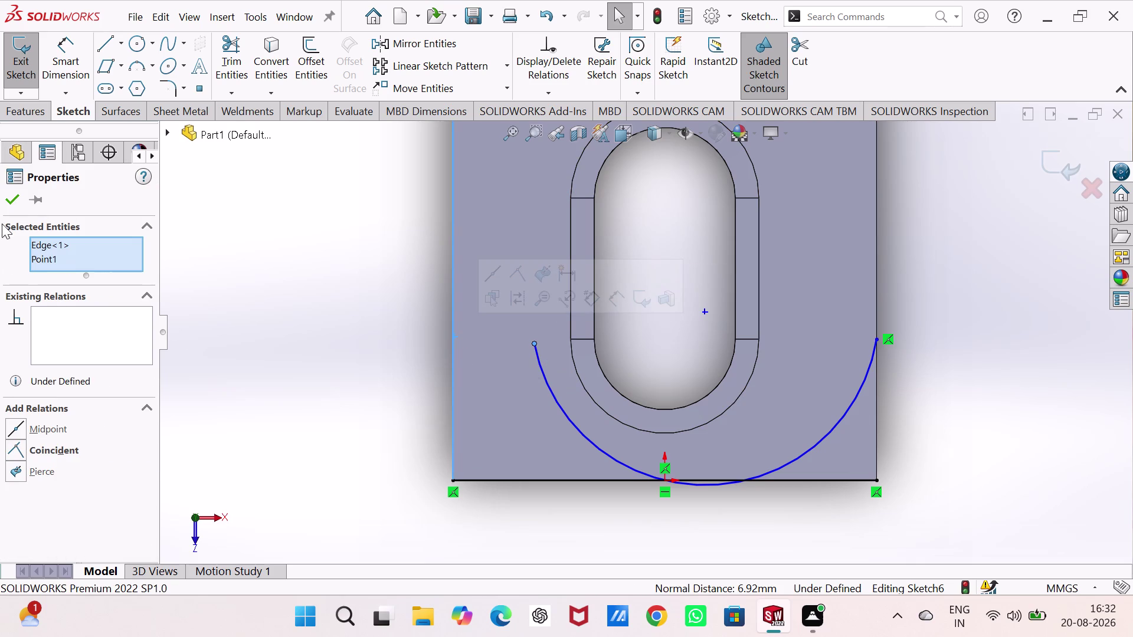
click(17, 447)
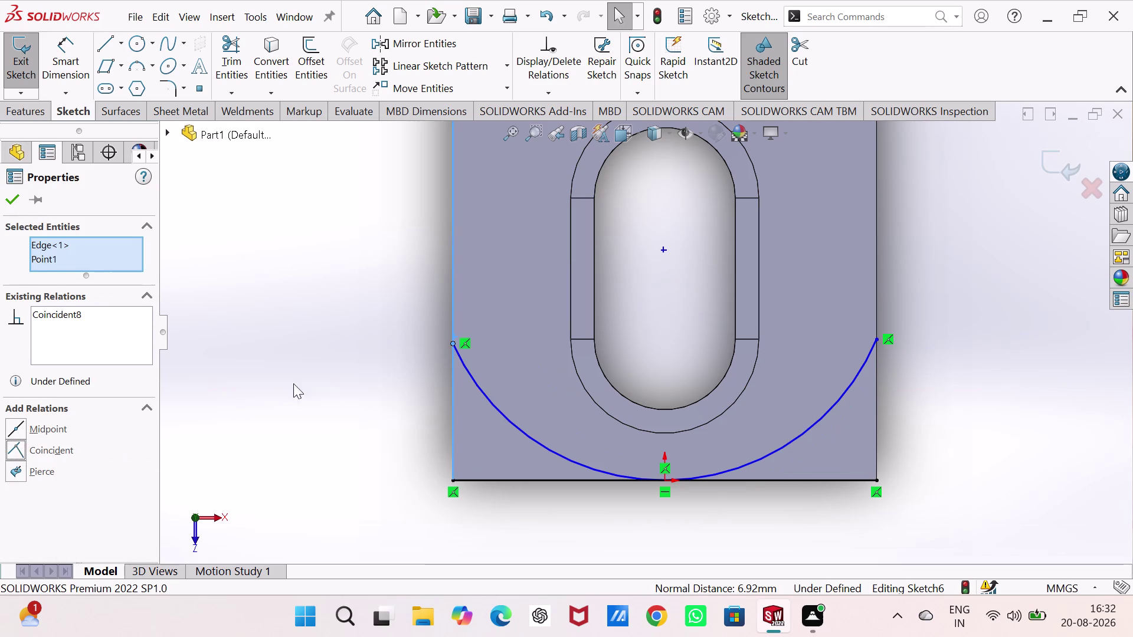
click(326, 365)
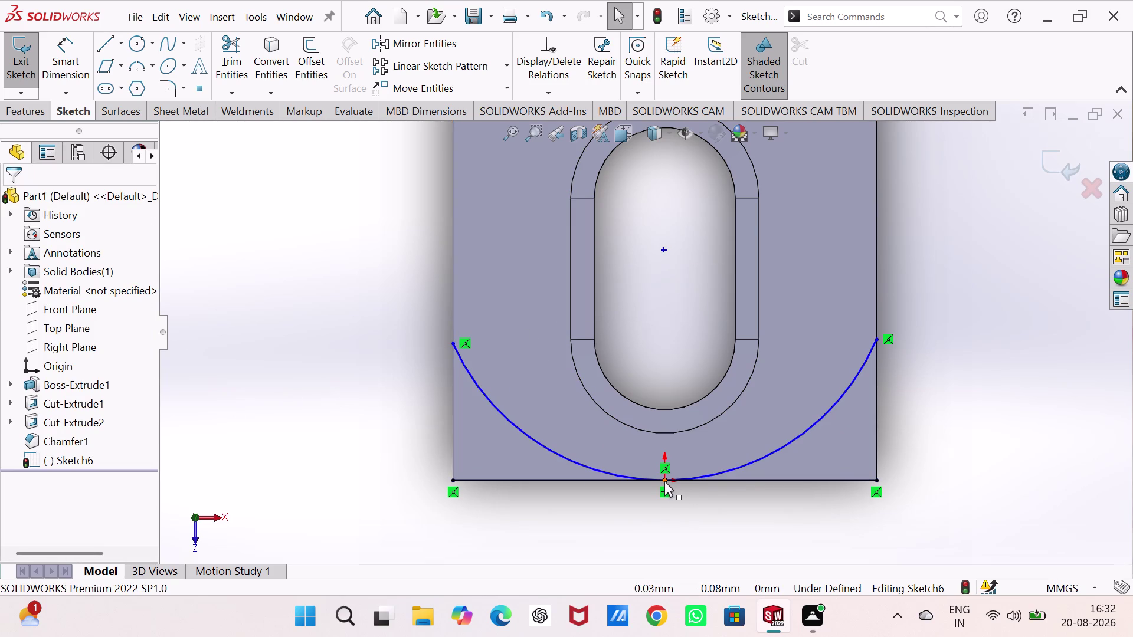
Add a Vertical relation between the arc centre and the origin.
click(665, 480)
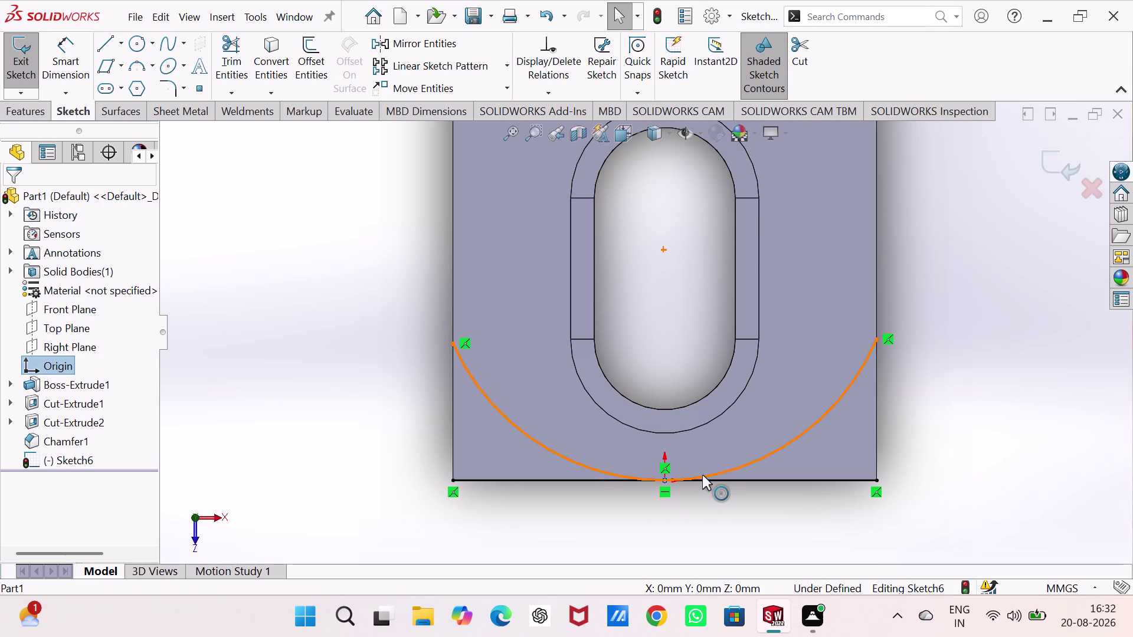
click(705, 476)
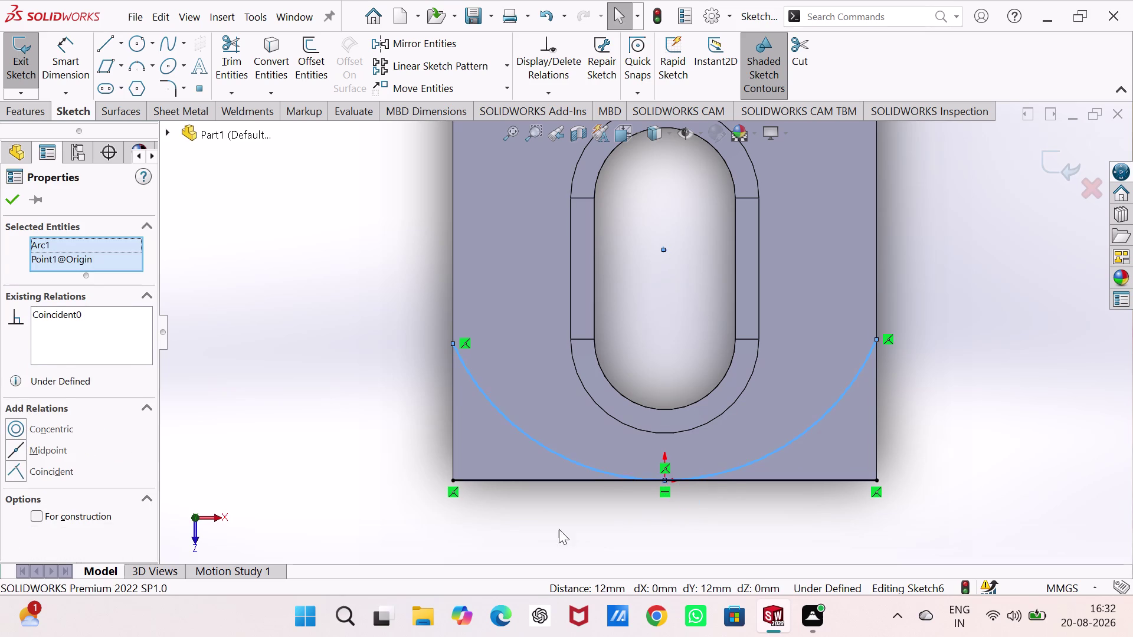
drag(559, 529, 599, 529)
click(665, 479)
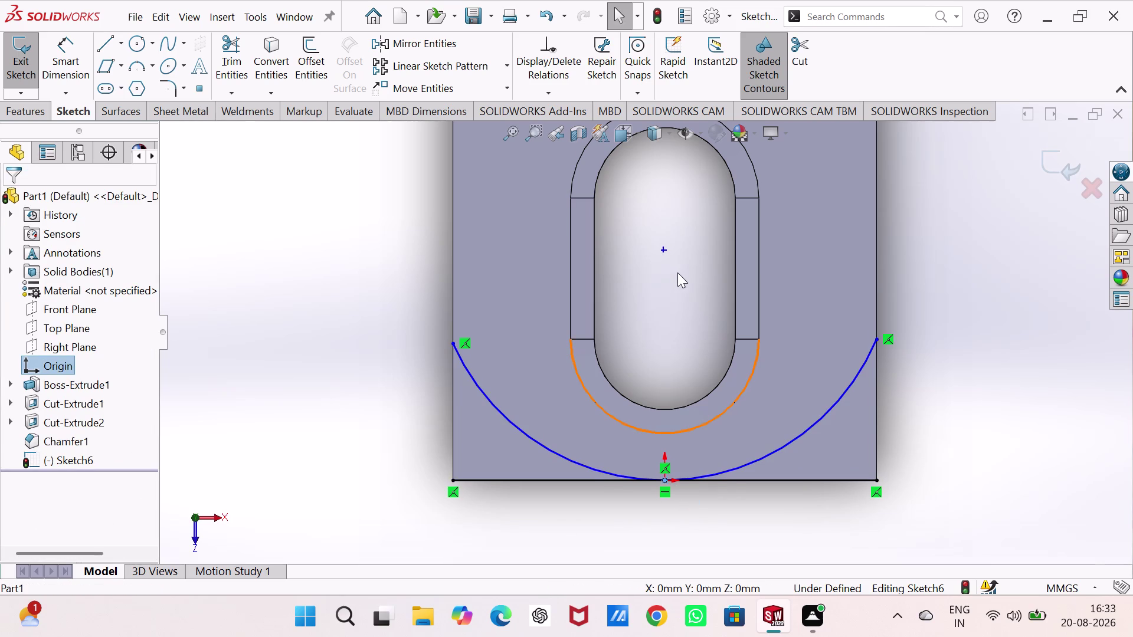
click(665, 250)
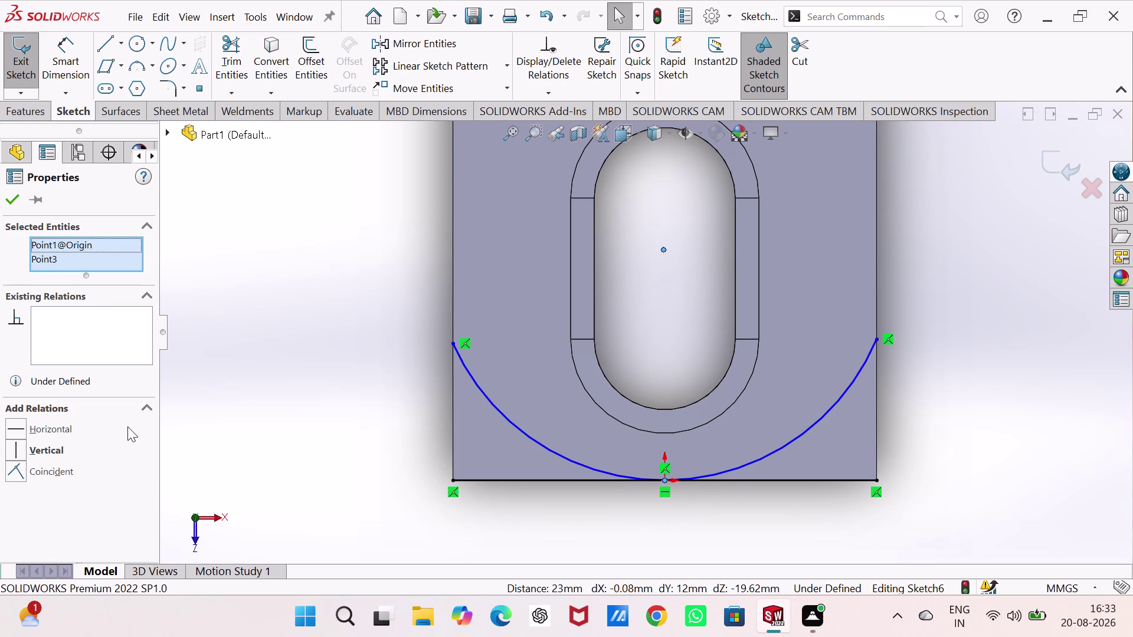
click(15, 448)
click(310, 306)
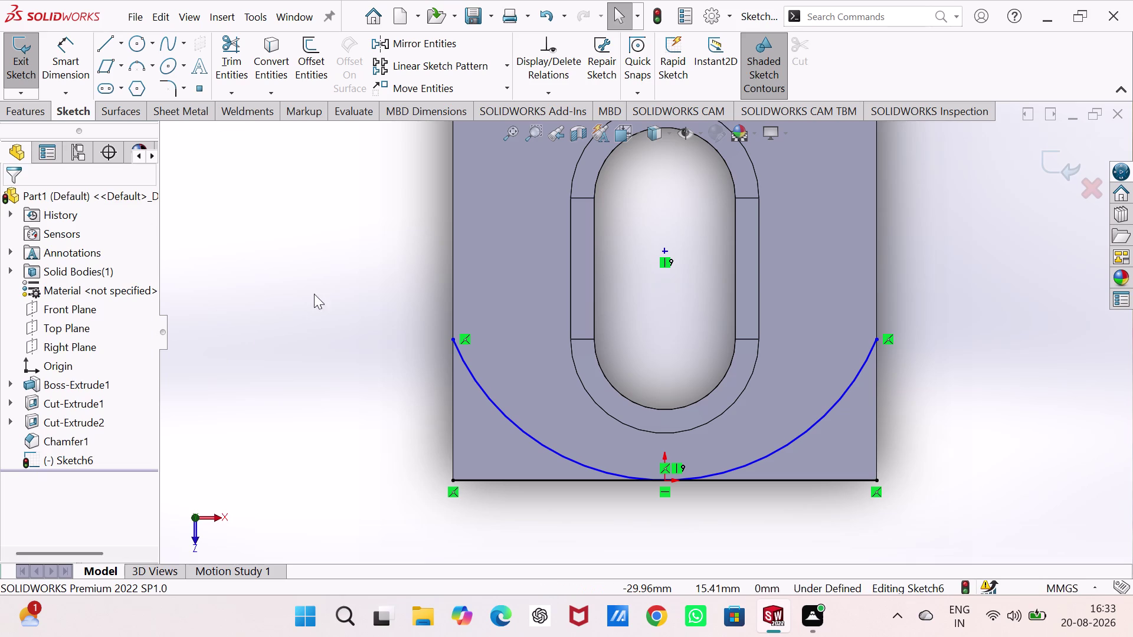
click(102, 41)
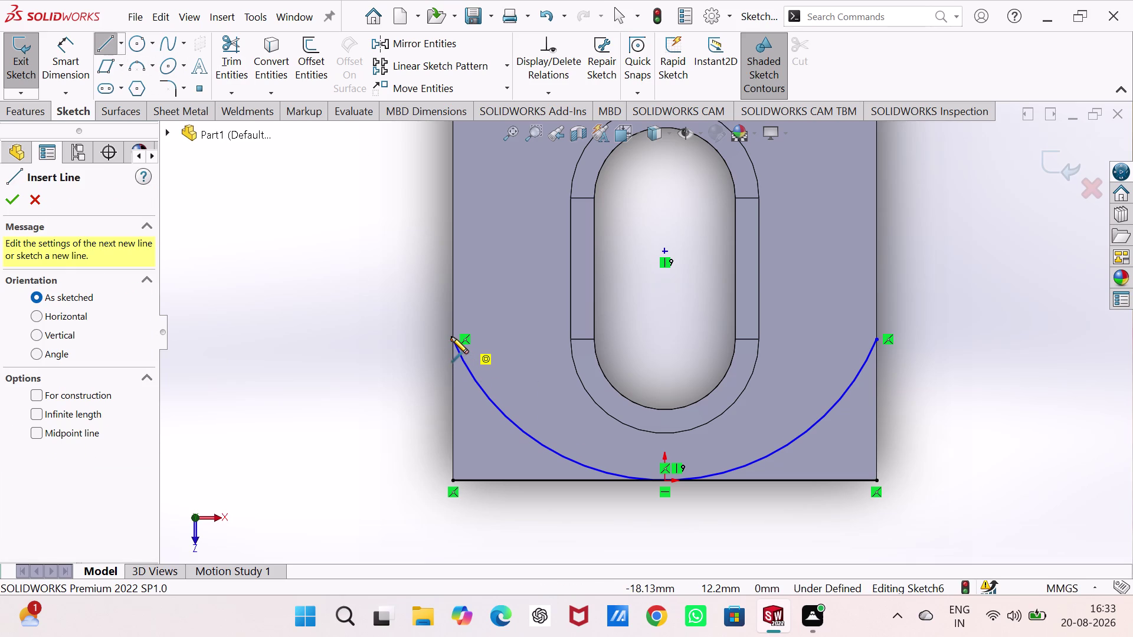
Draw vertical lines from both arc ends down to the bottom corners.
click(451, 337)
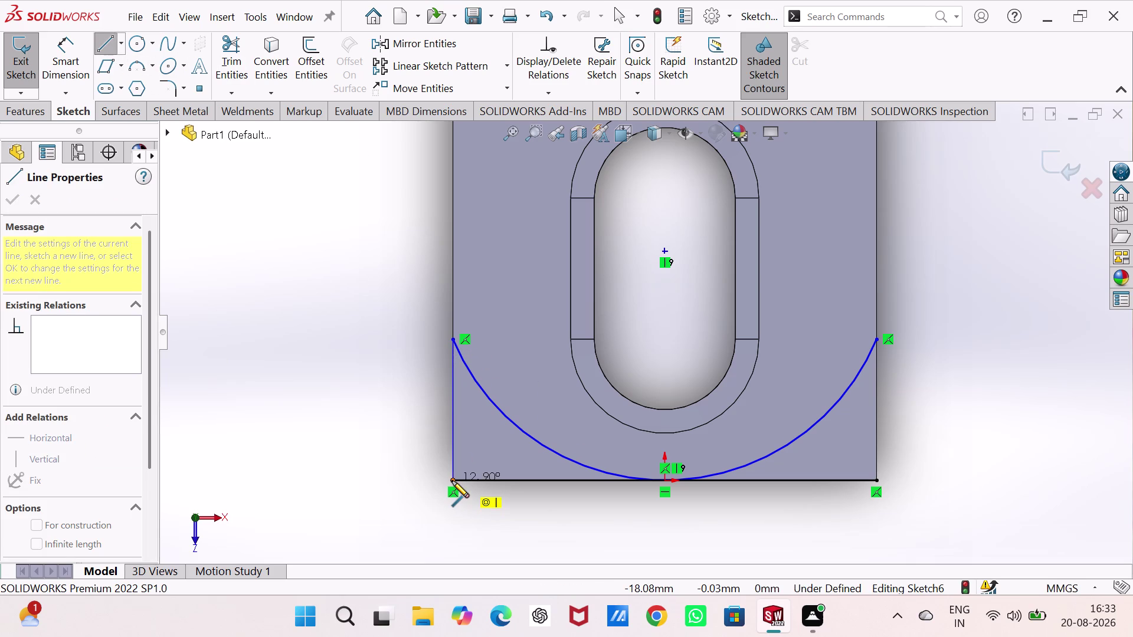
click(452, 481)
key(Escape)
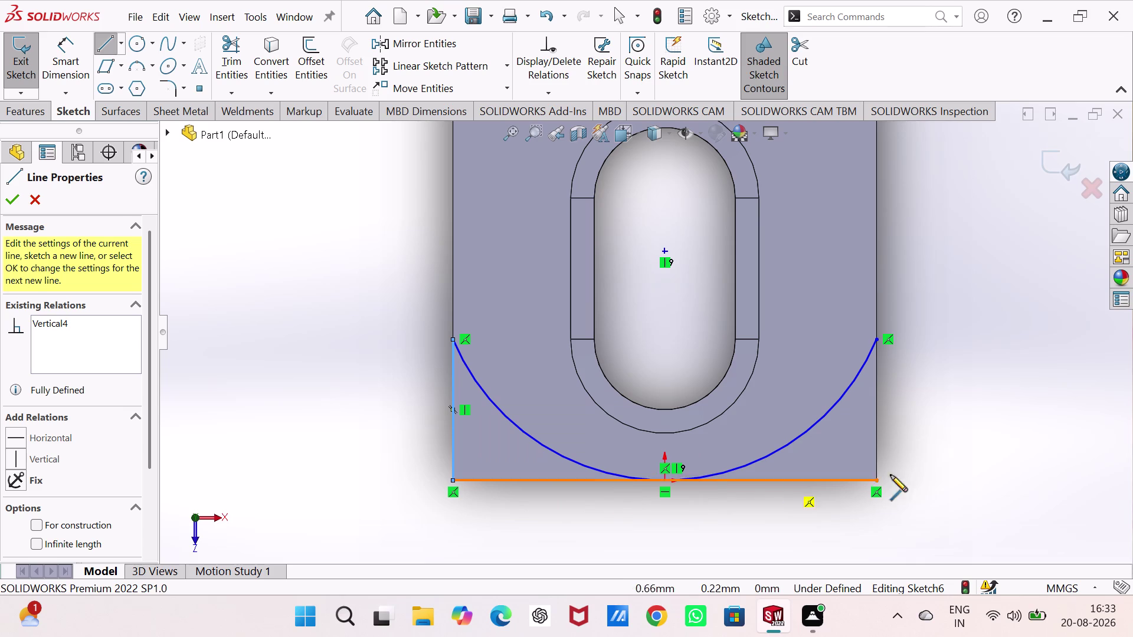
click(878, 340)
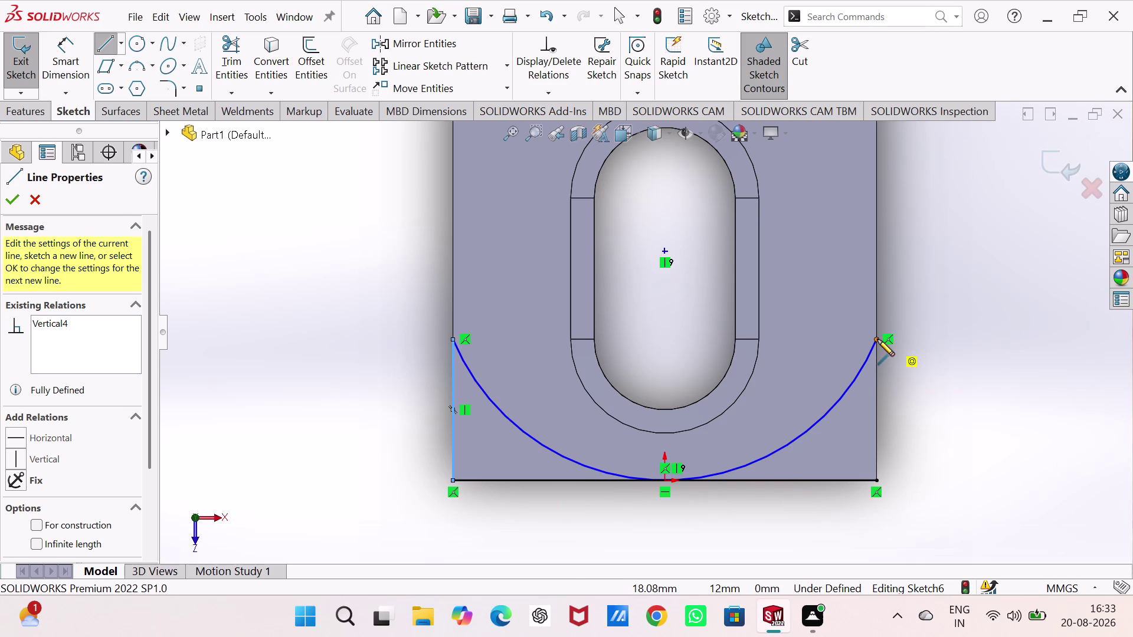
click(876, 480)
key(Escape)
key(Escape)
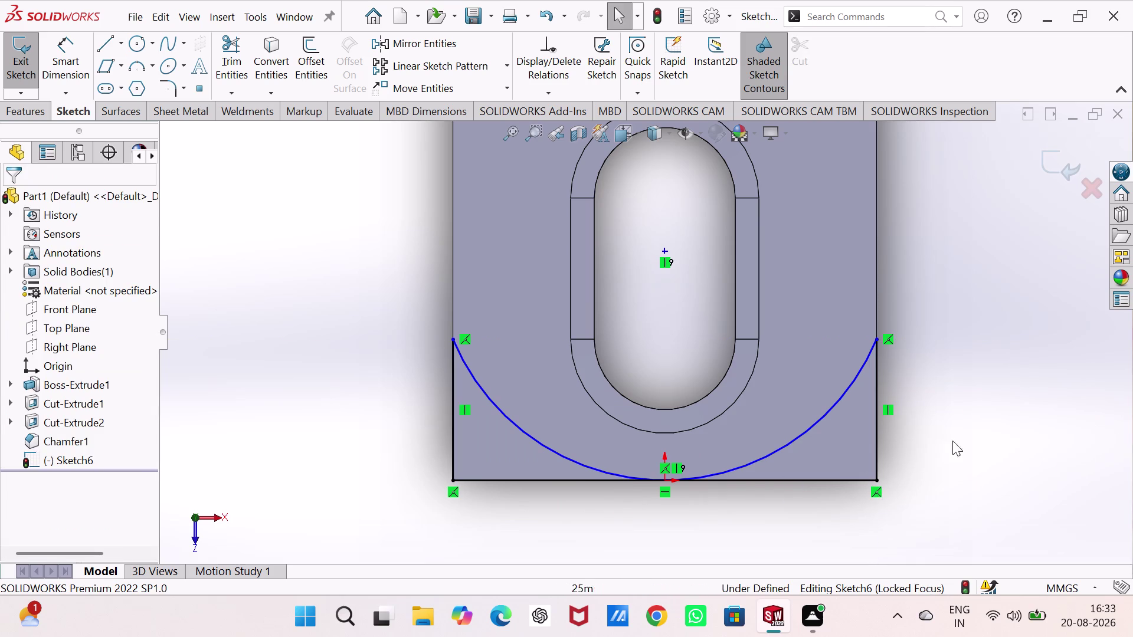
Dimension the arc radius at 19.50 mm and exit Sketch6.
click(816, 425)
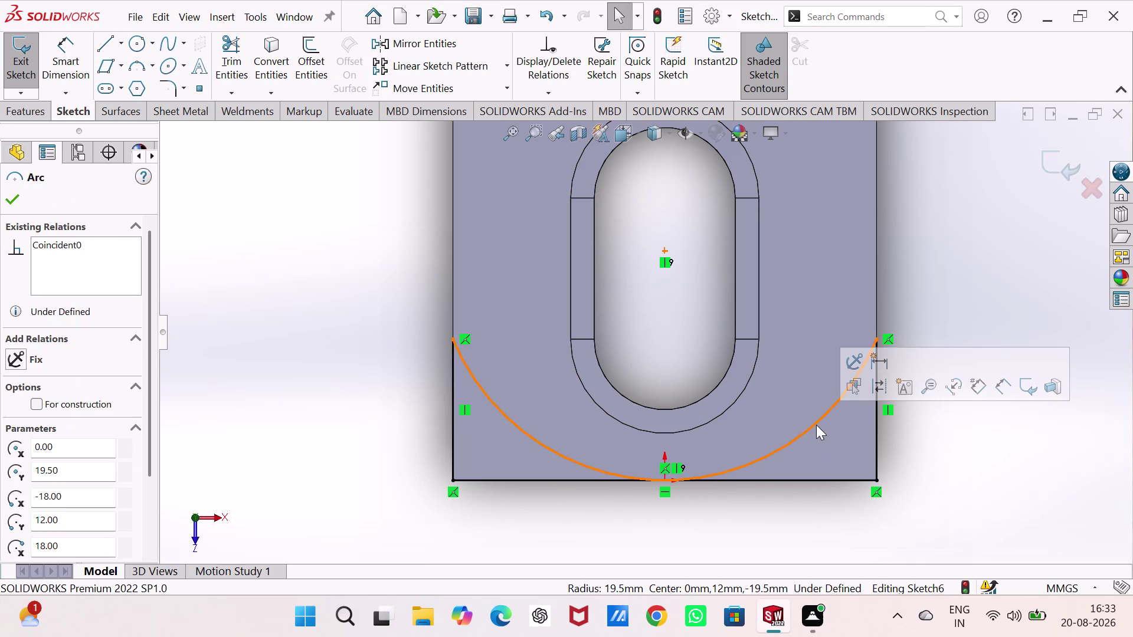
key(Escape)
right_drag(1022, 424, 889, 304)
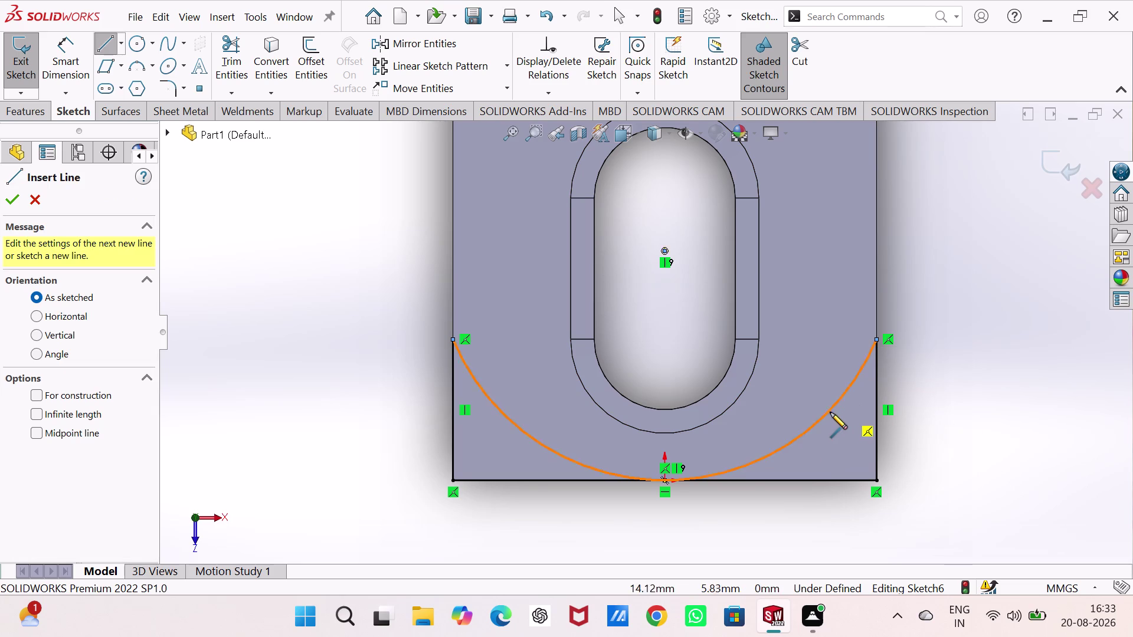
click(827, 412)
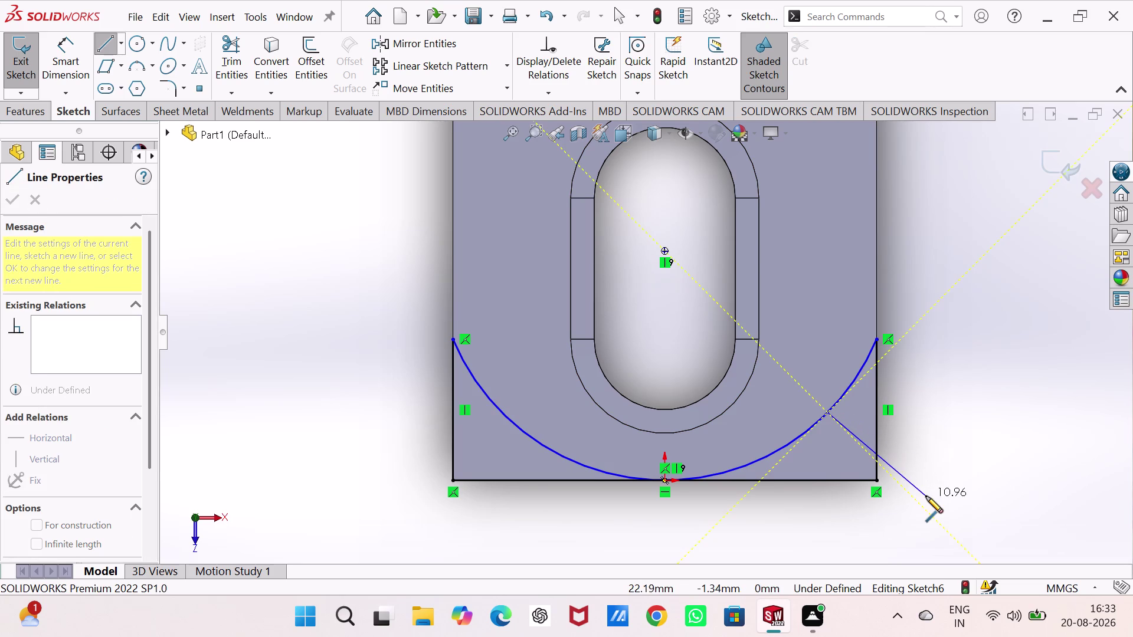
key(Escape)
key(Escape)
right_drag(972, 443, 958, 280)
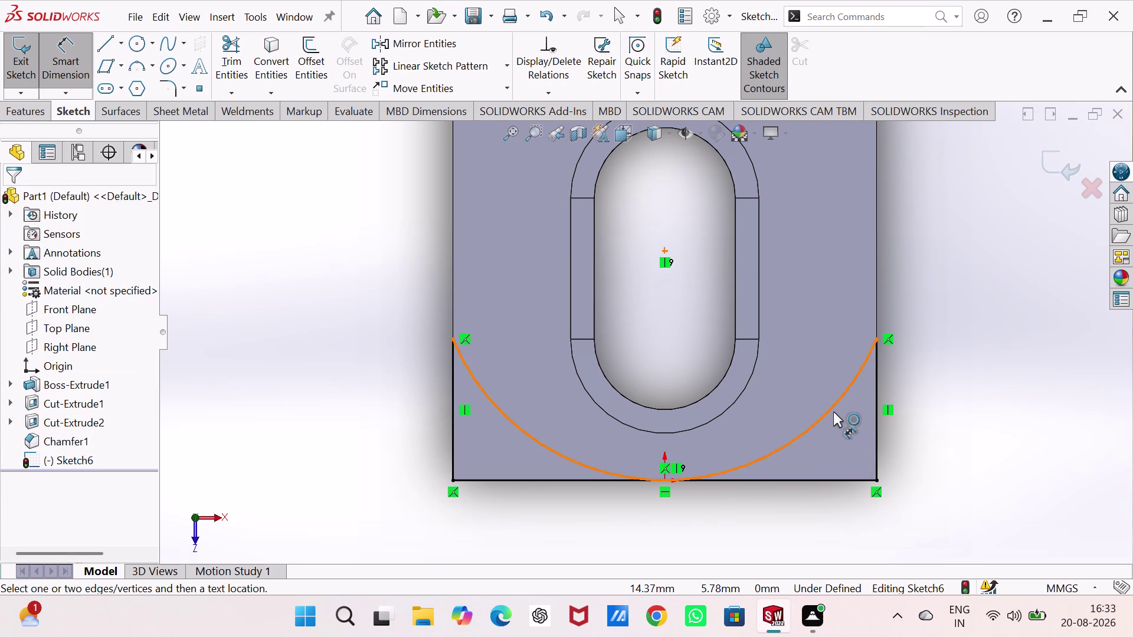
click(830, 411)
click(946, 478)
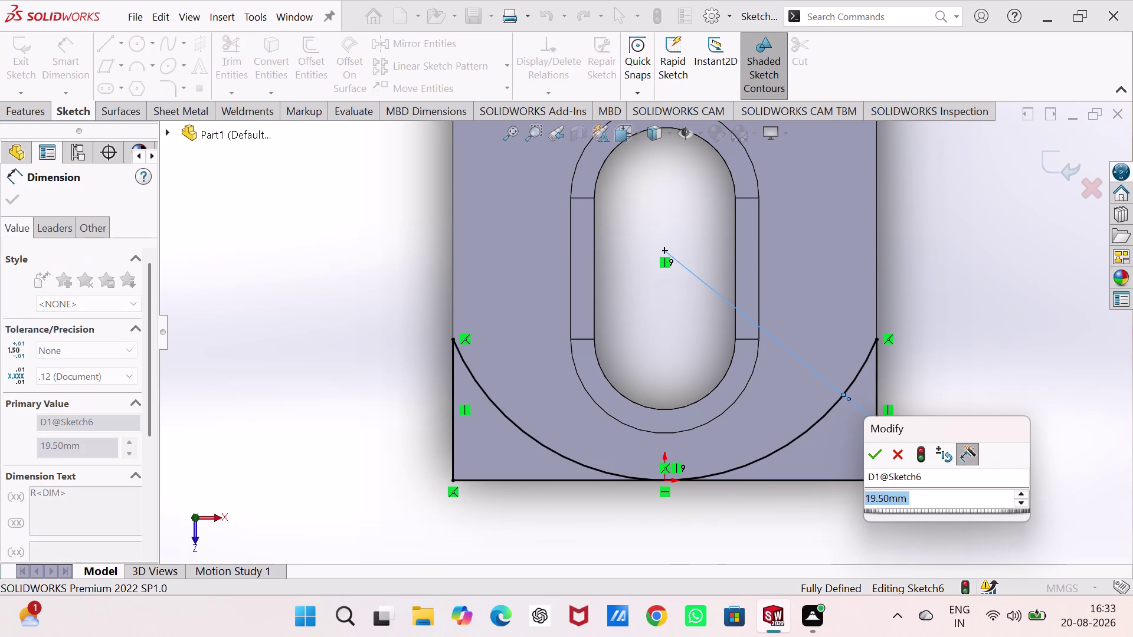
click(877, 456)
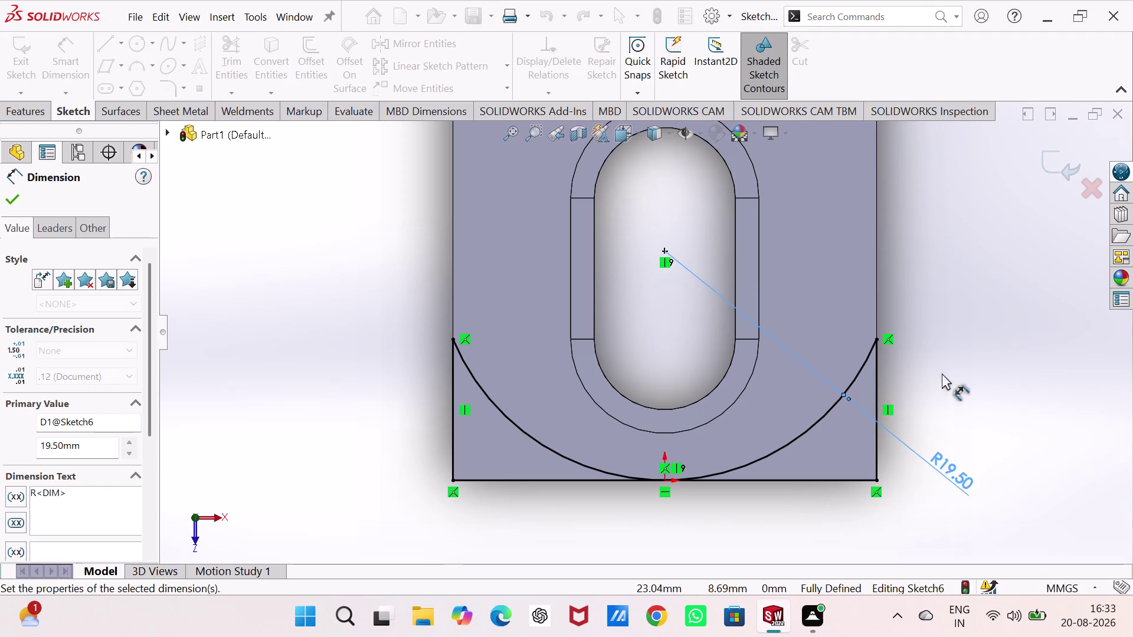
click(949, 358)
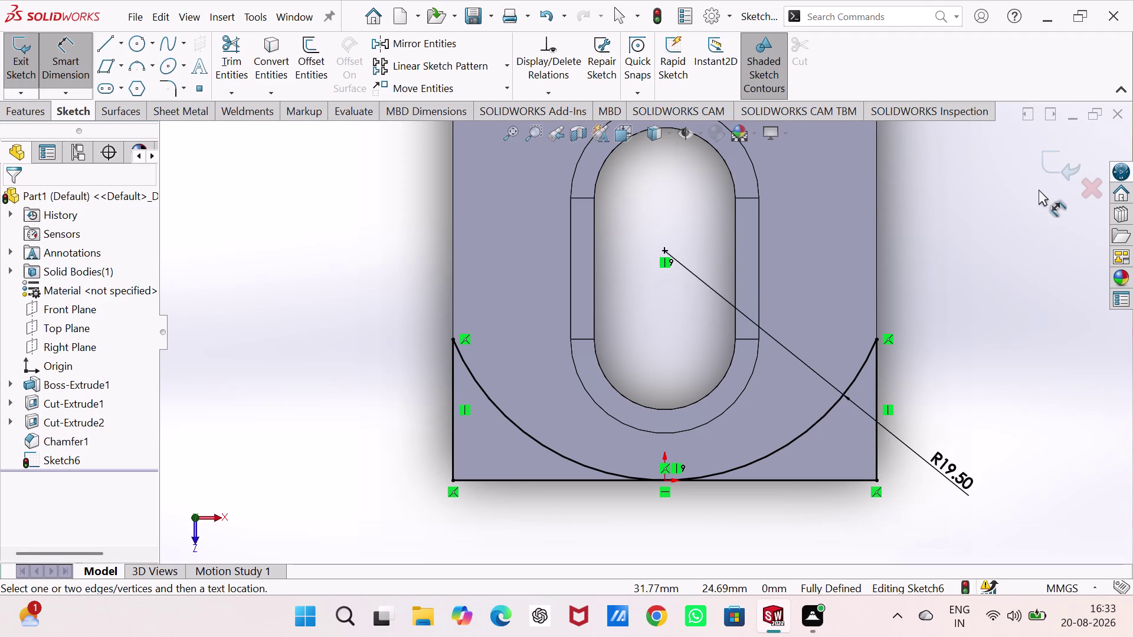
key(Escape)
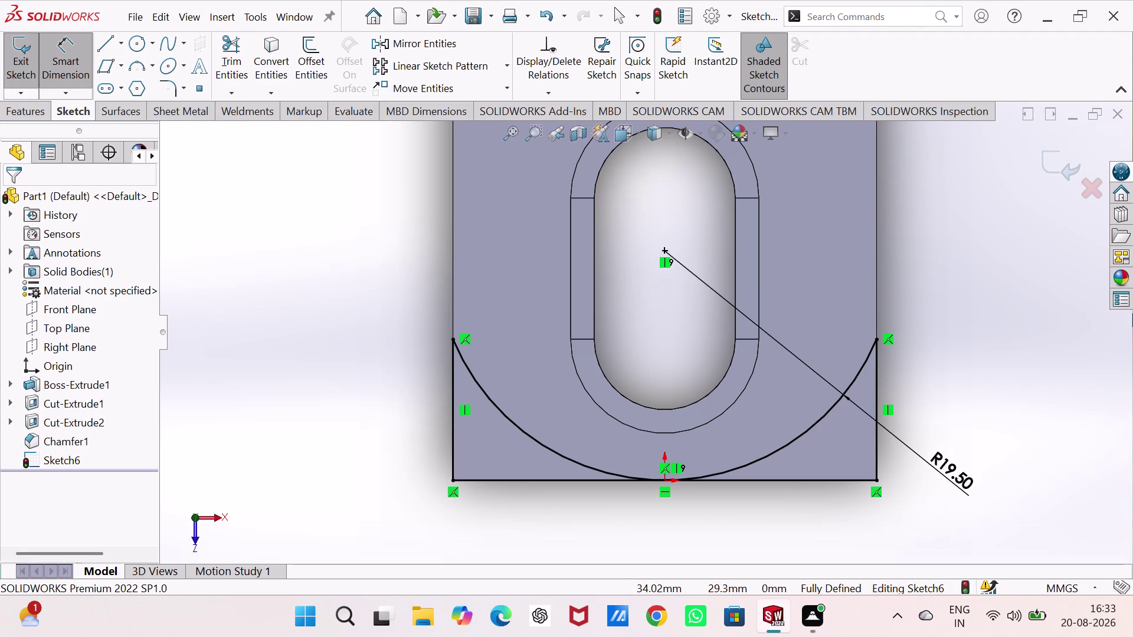
click(1053, 158)
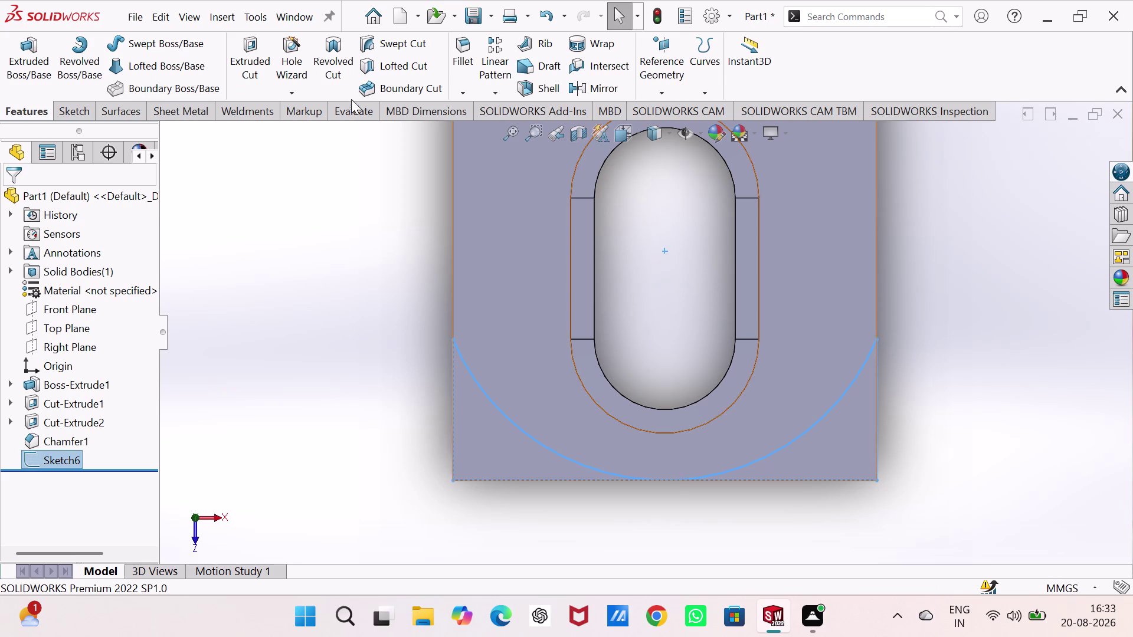
In isometric view, extrude-cut both corner regions Through All as Cut-Extrude3.
key(ctrl+7)
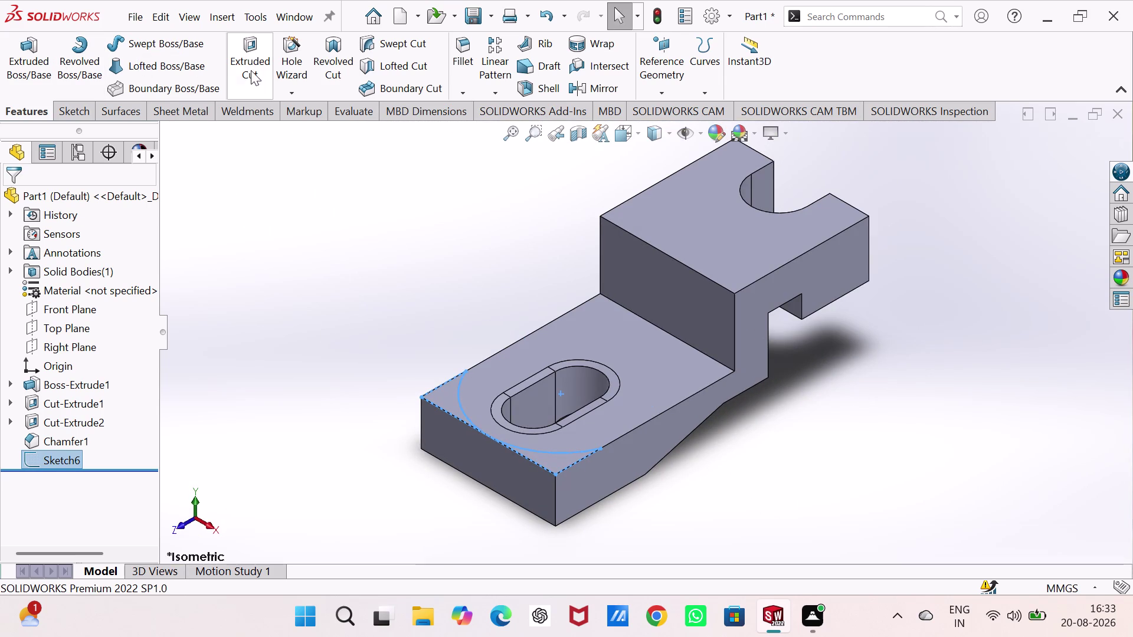
click(247, 47)
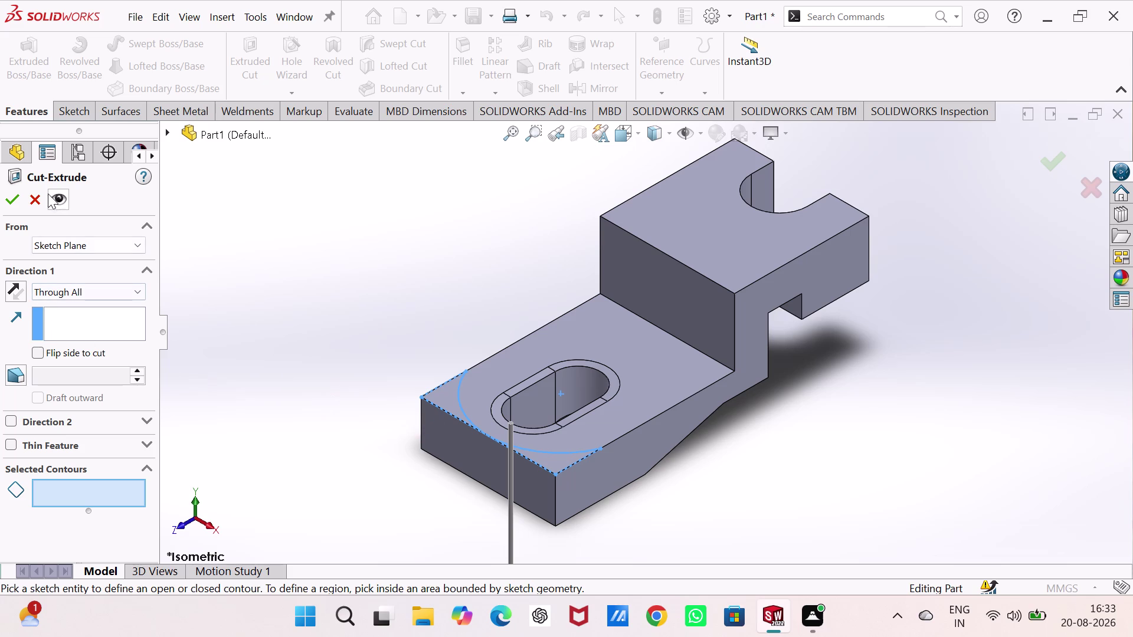
click(445, 394)
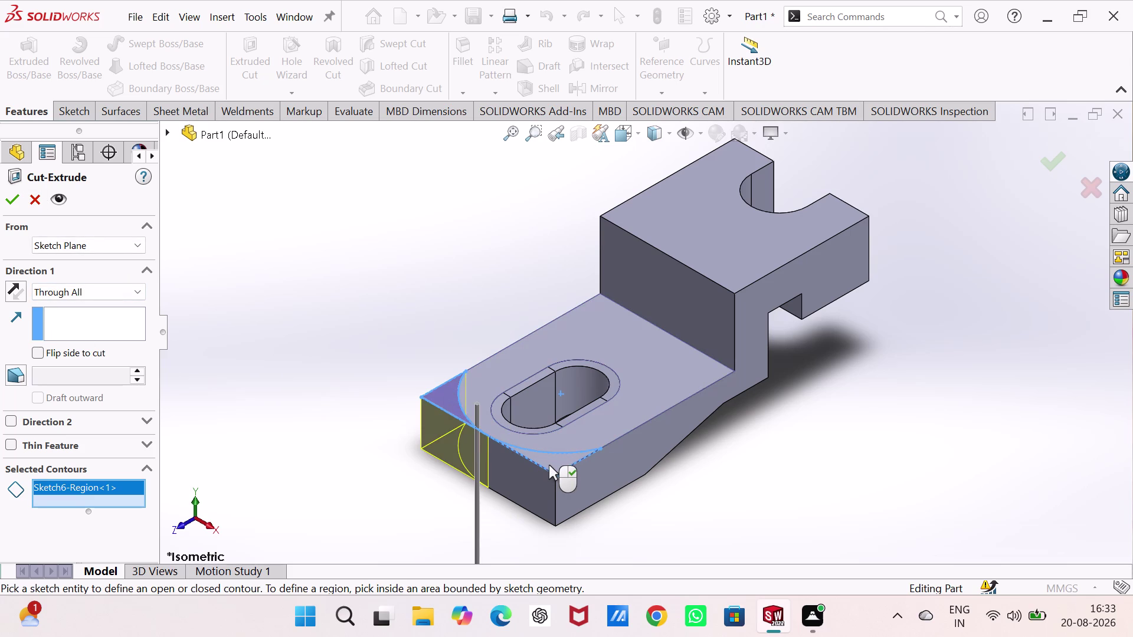
click(549, 464)
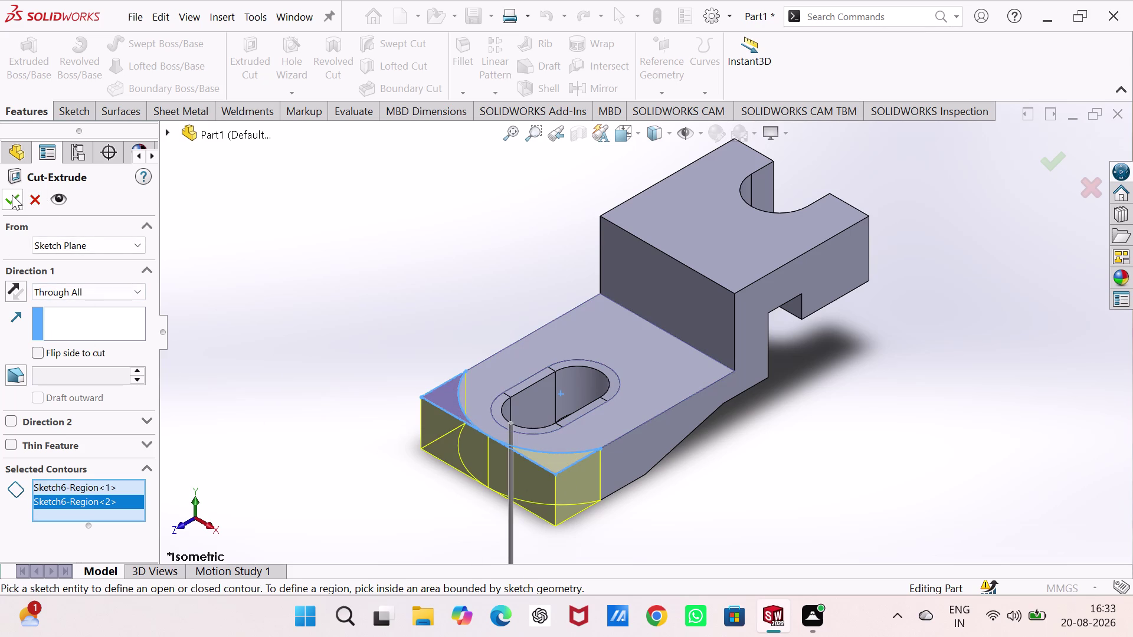
click(11, 196)
click(273, 262)
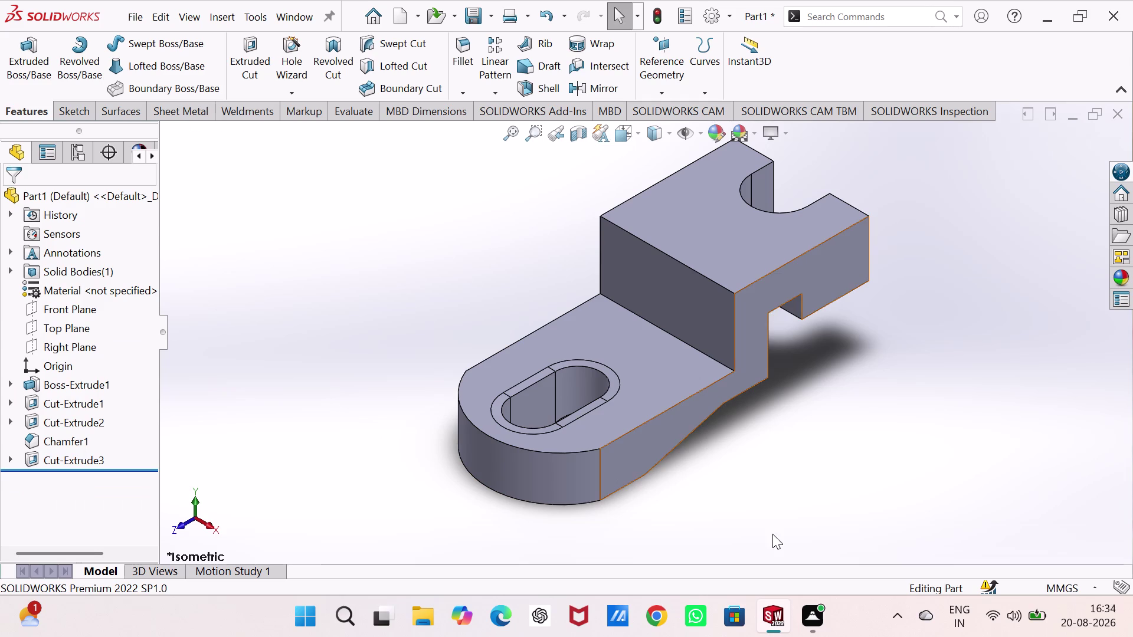
middle_drag(679, 473, 647, 437)
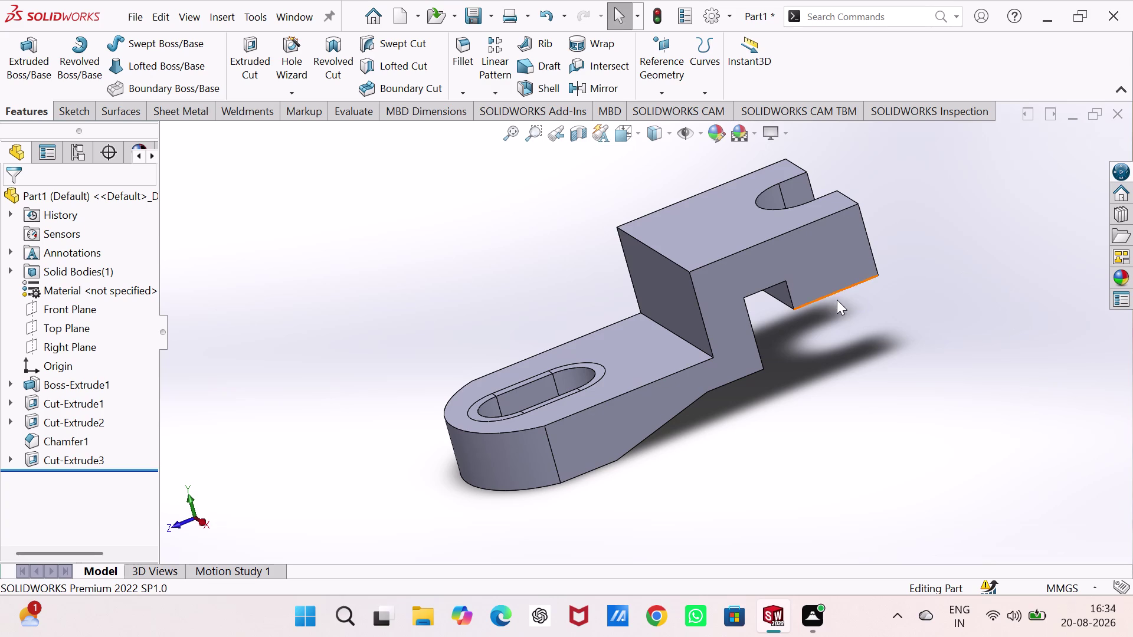
Assign AISI 1015 Steel, Cold Drawn (SS) to the part and start saving it.
click(102, 289)
right_click(102, 290)
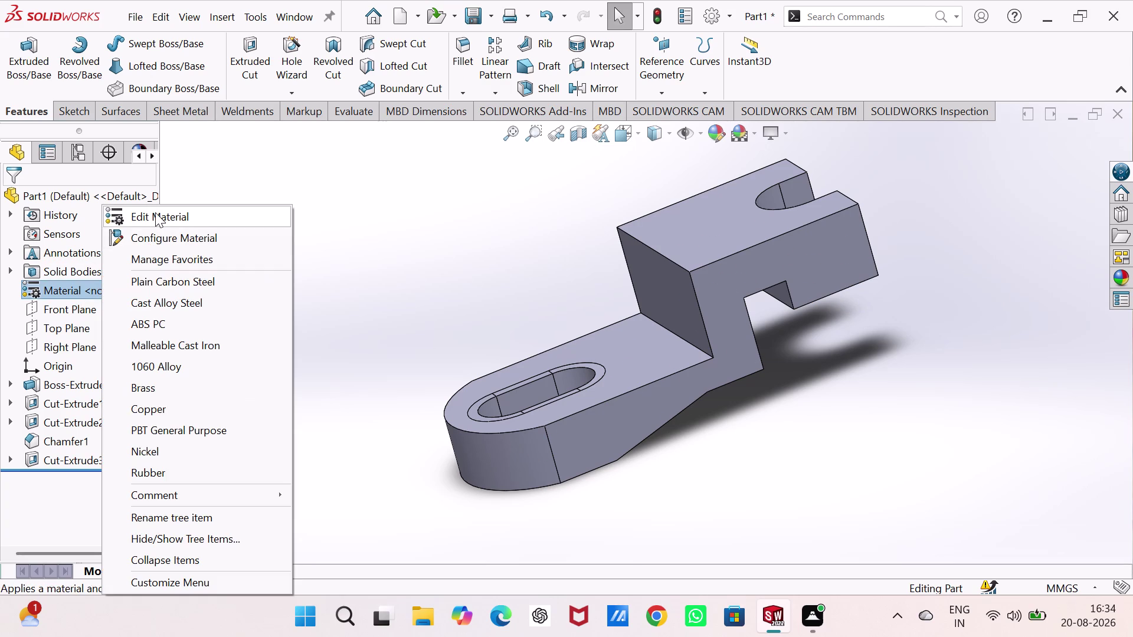
click(155, 212)
click(340, 202)
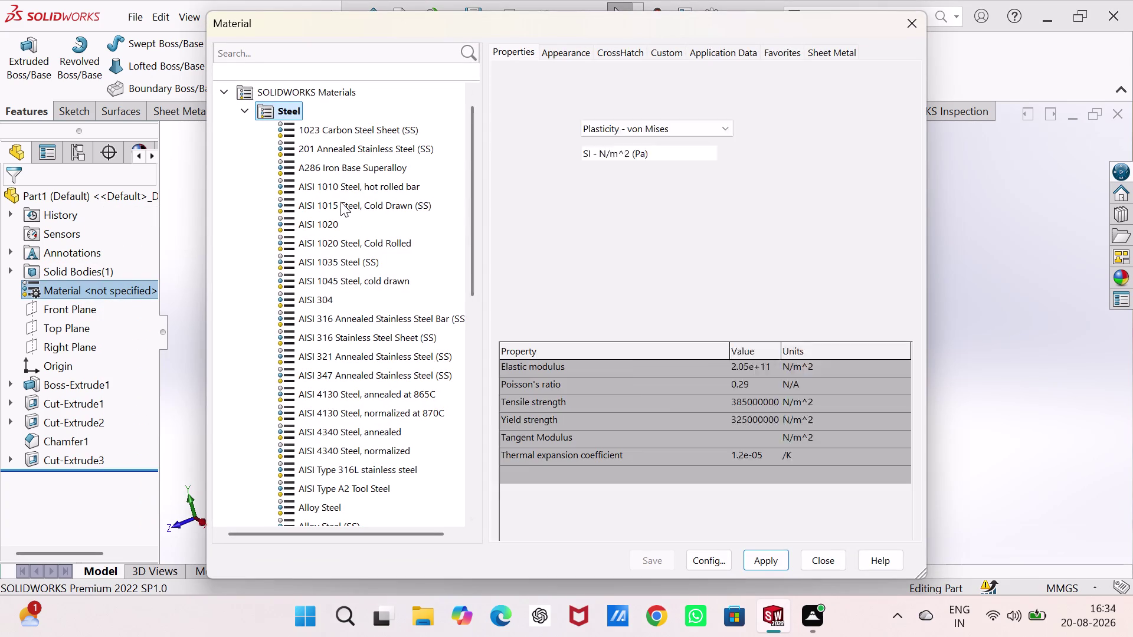
click(756, 556)
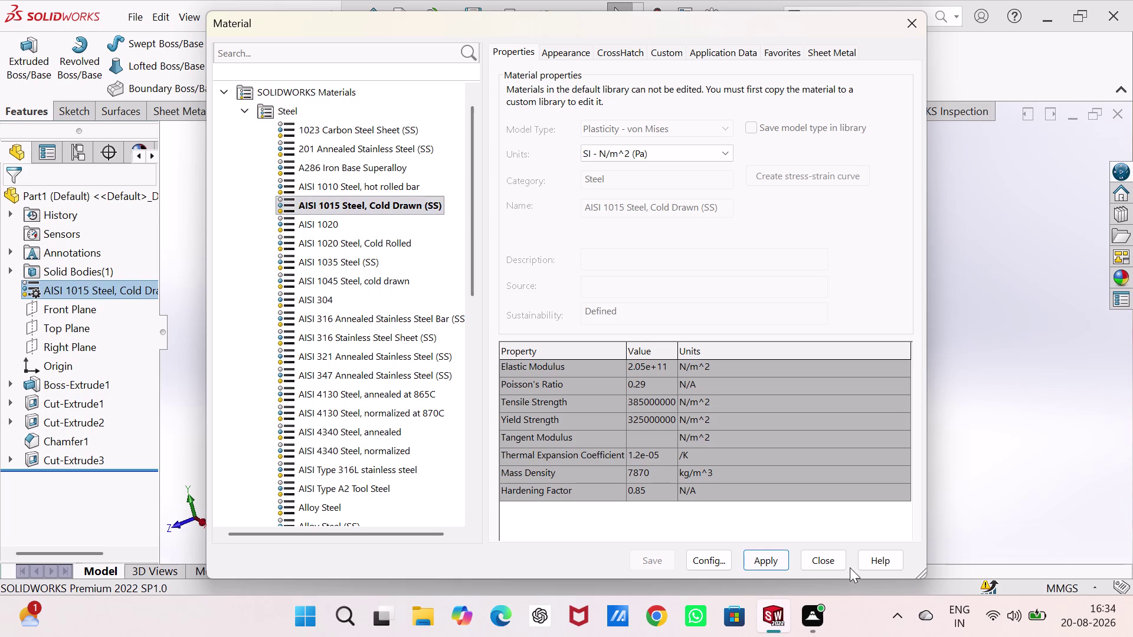
click(832, 561)
click(928, 399)
key(ctrl+s)
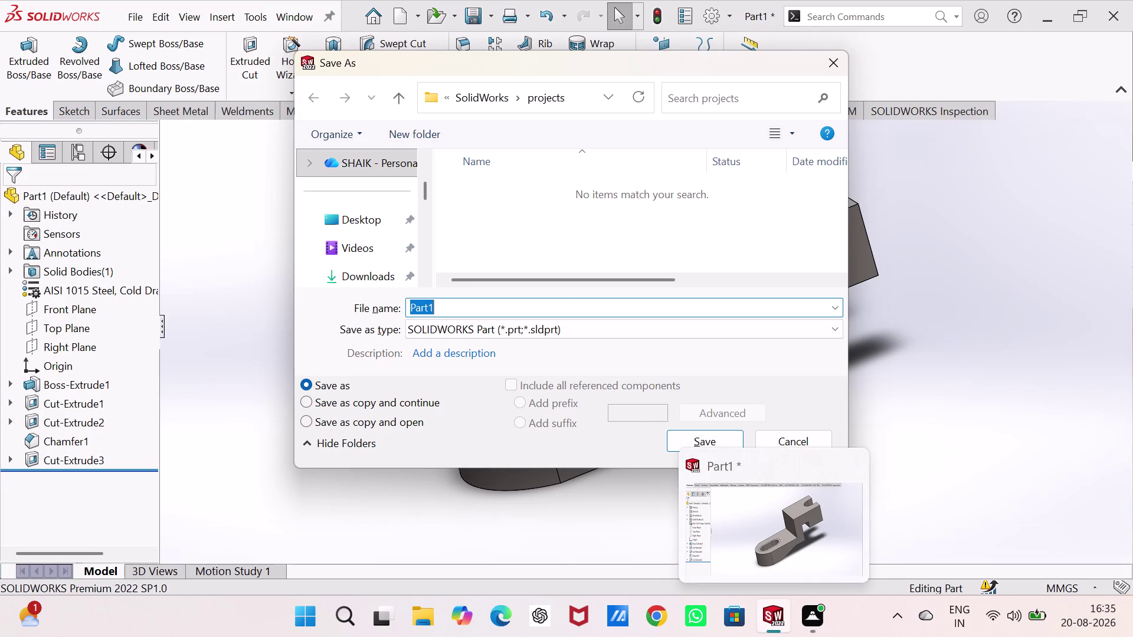
Save the bracket part as 'steped flange' and start a new document with Ctrl+N.
click(560, 311)
double_click(559, 311)
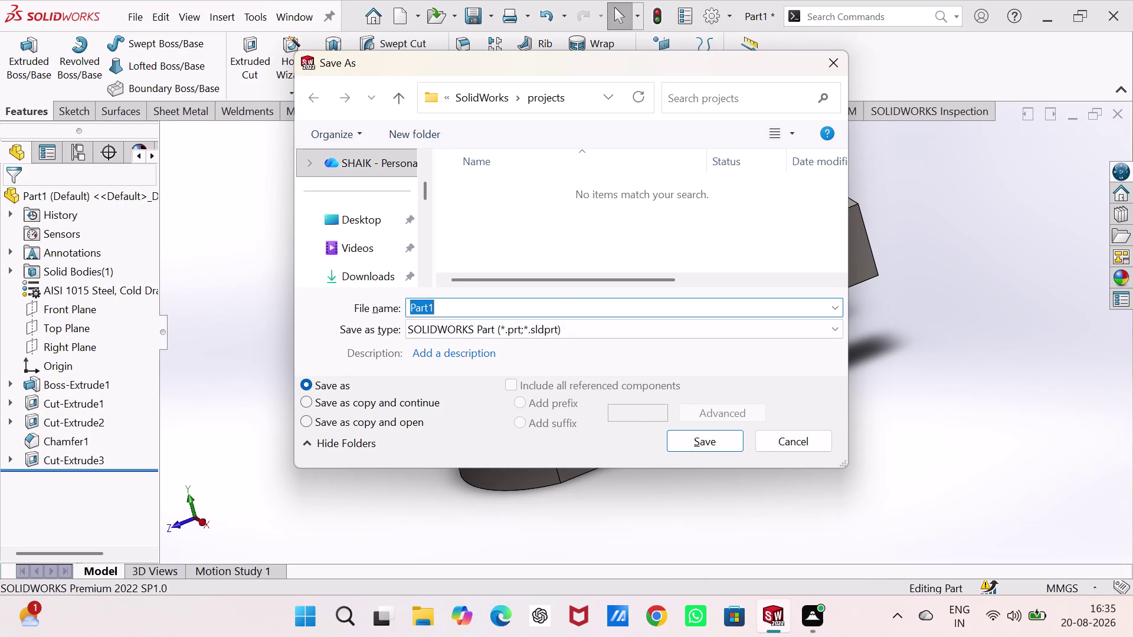
text(ste)
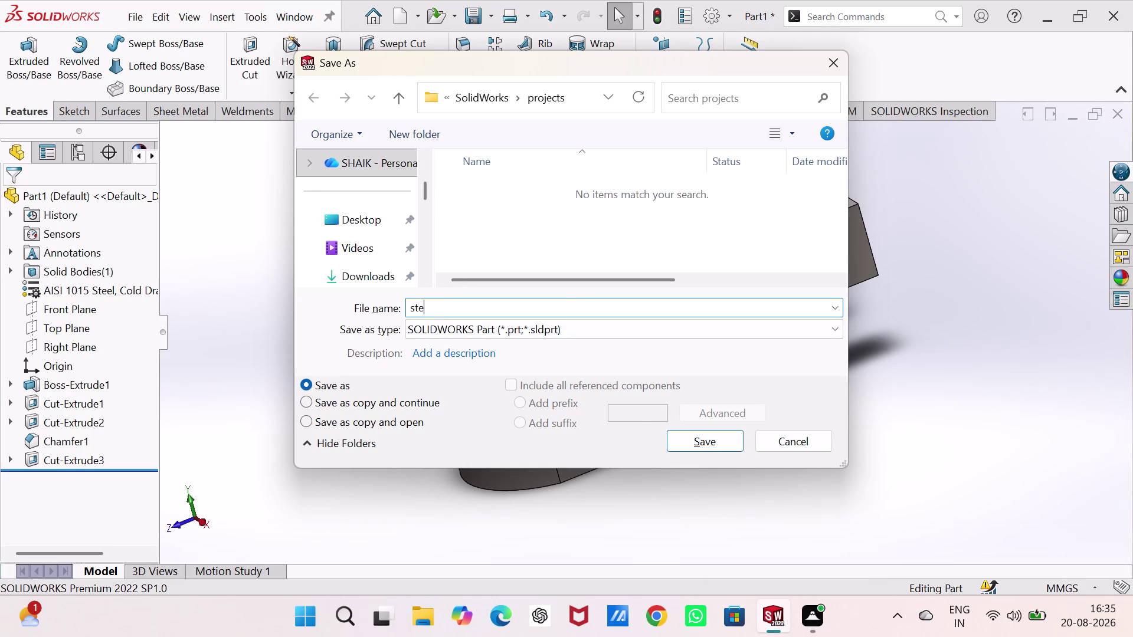
text(p)
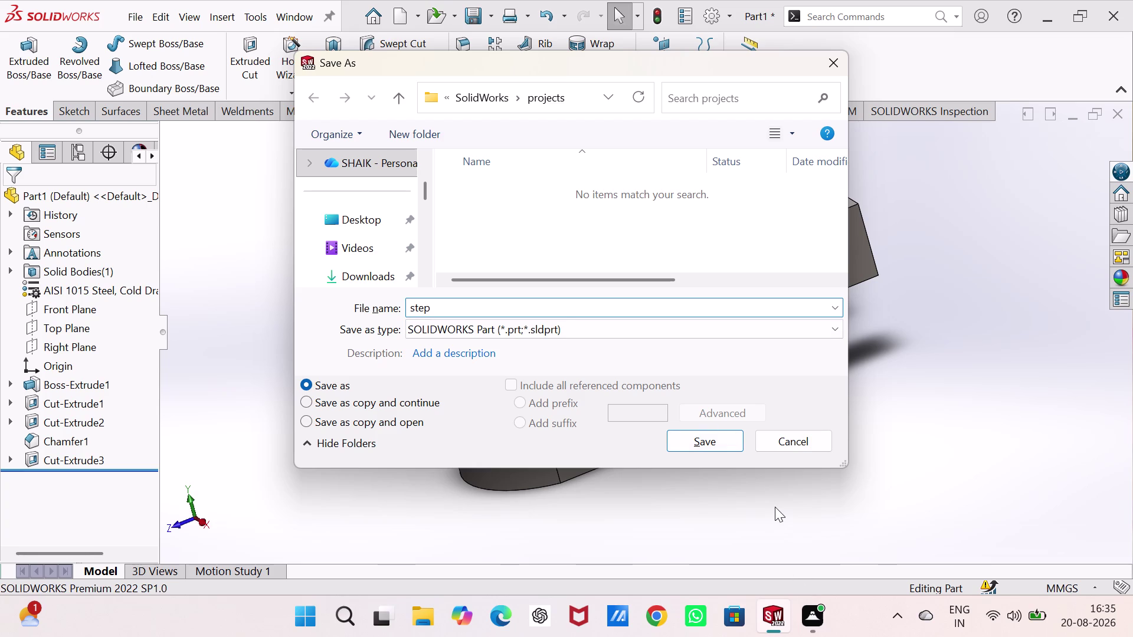
key(e)
text(d)
key(space)
text(f)
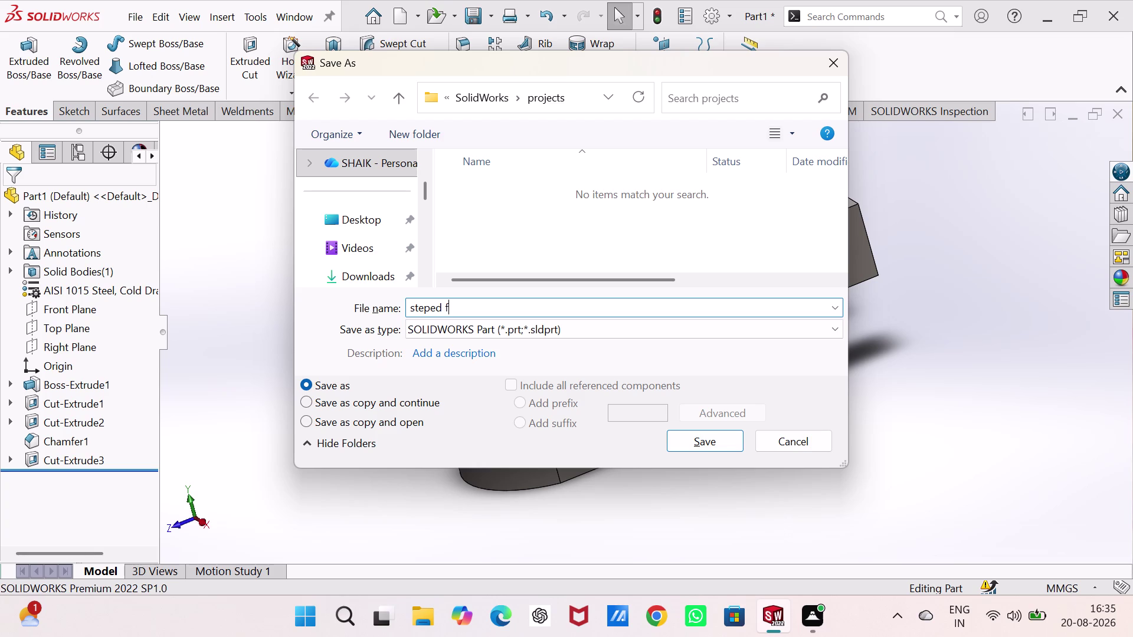
text(lang)
text(e)
key(Return)
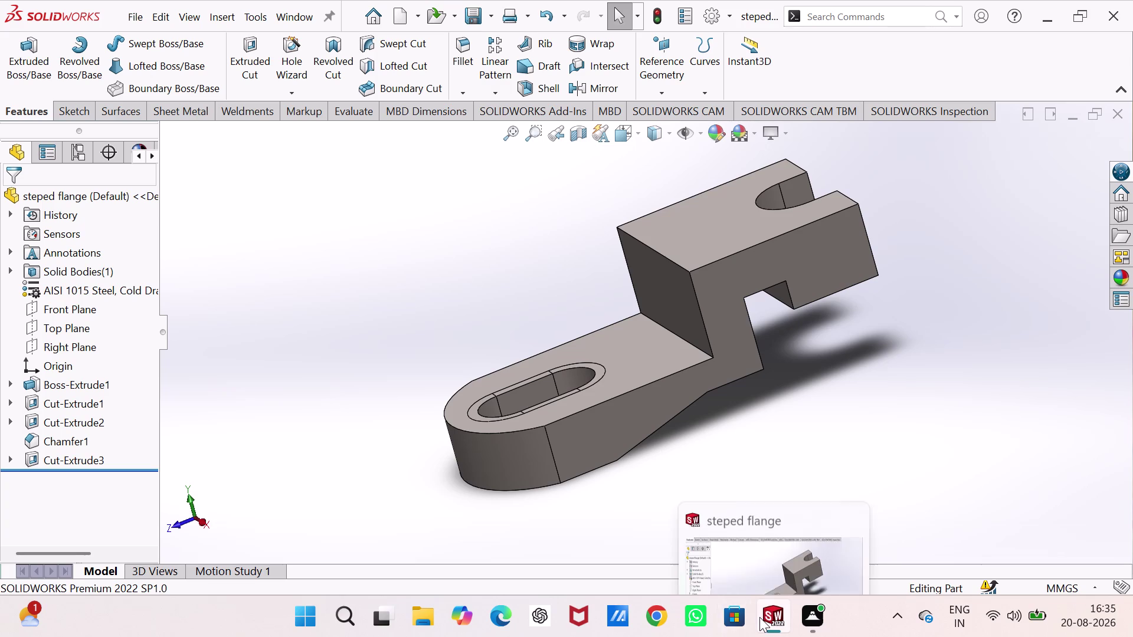
key(ctrl+n)
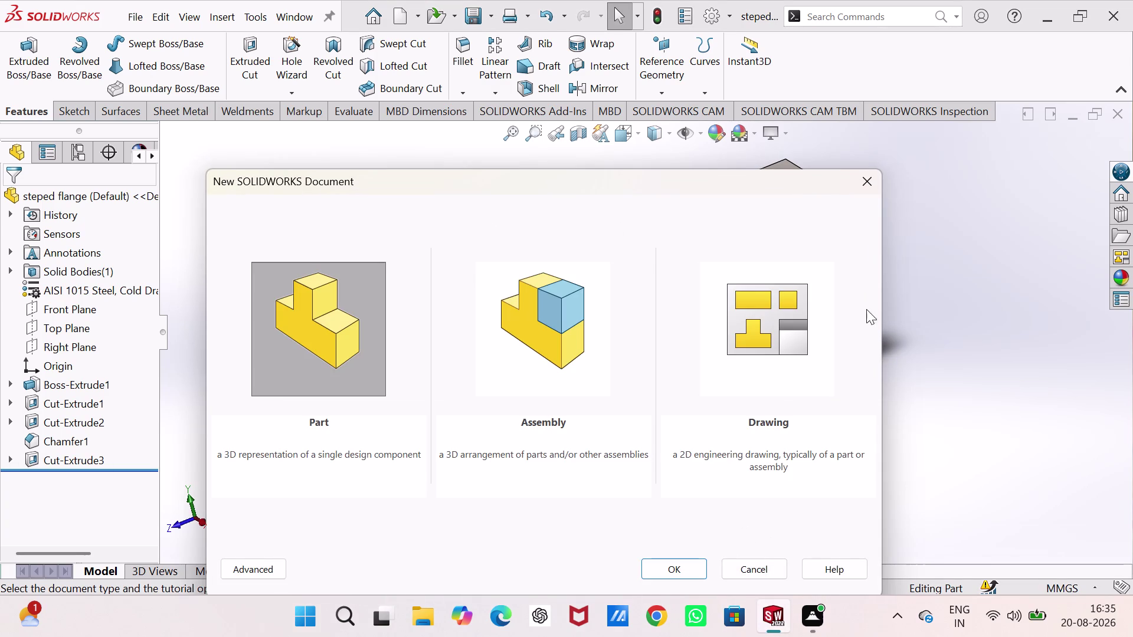
Create a new drawing on an A3 sheet.
click(766, 316)
click(669, 572)
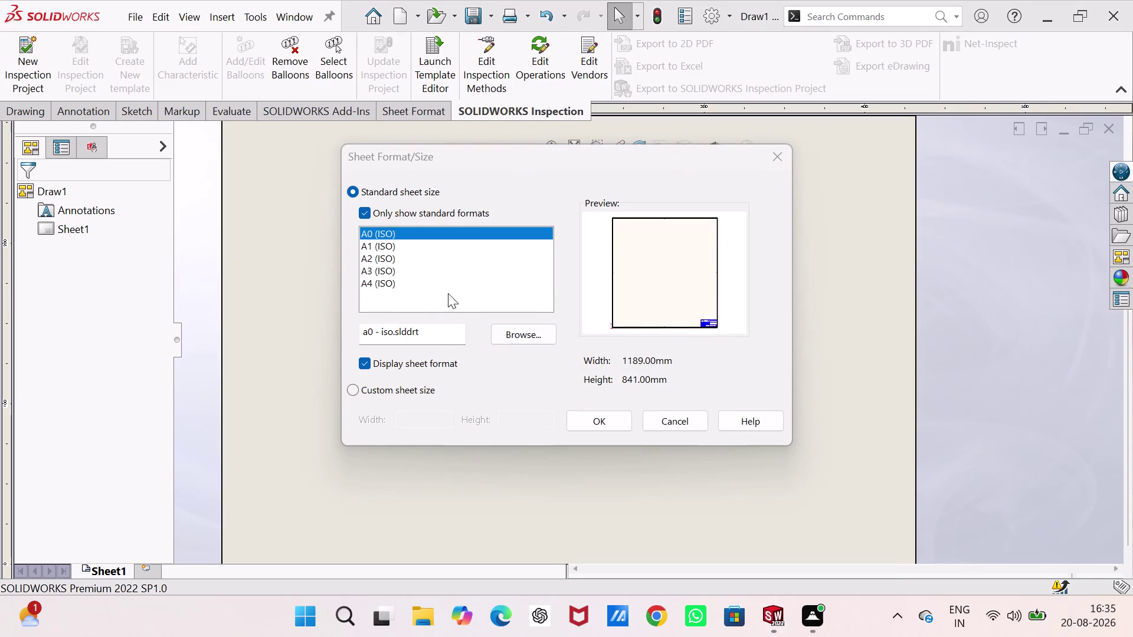
click(443, 270)
click(615, 424)
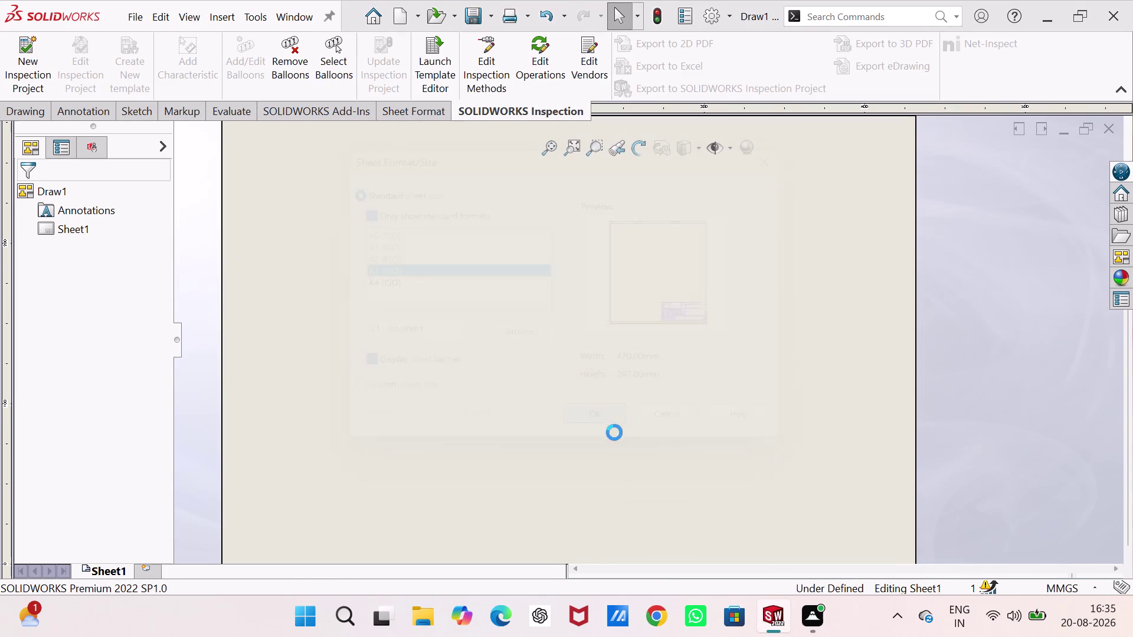
Browse to the steped flange part as the source for the model view.
click(94, 446)
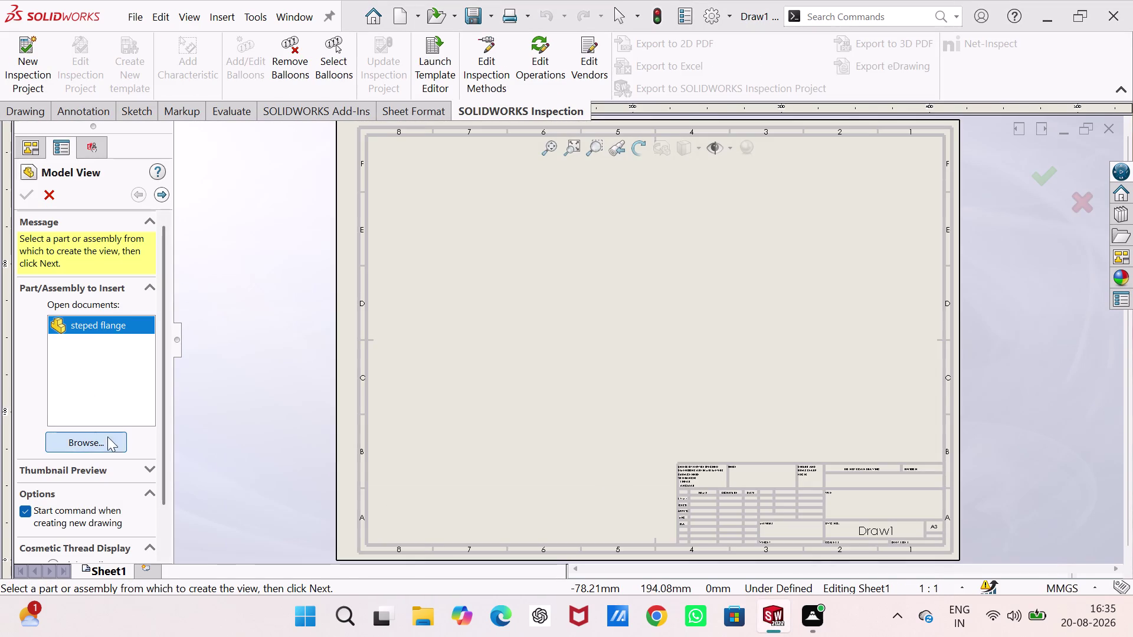
click(472, 190)
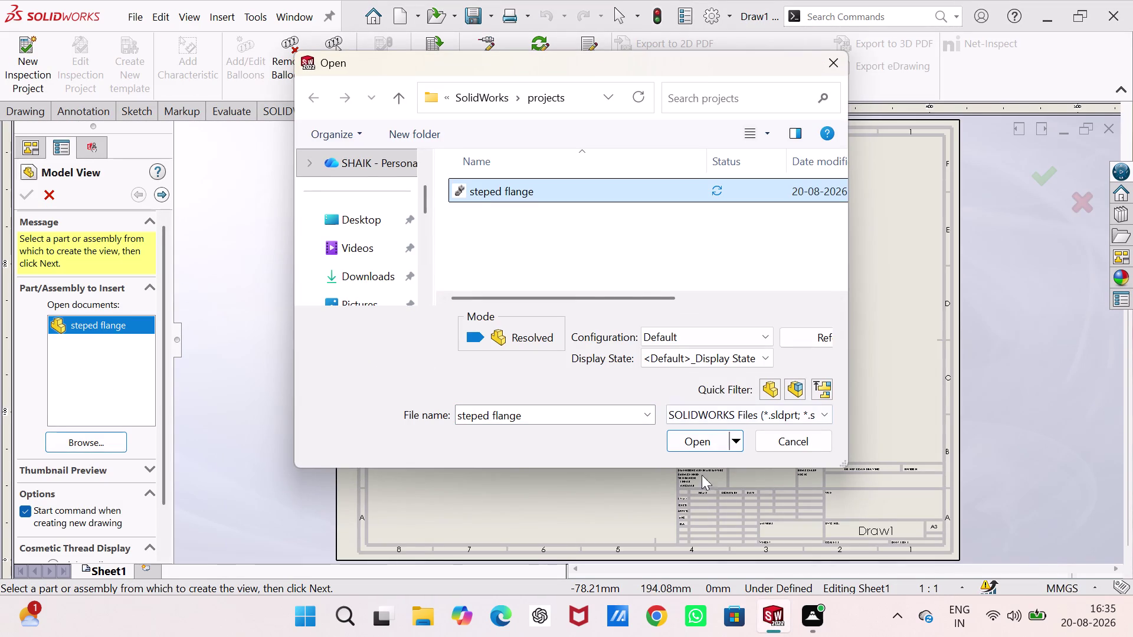
click(702, 434)
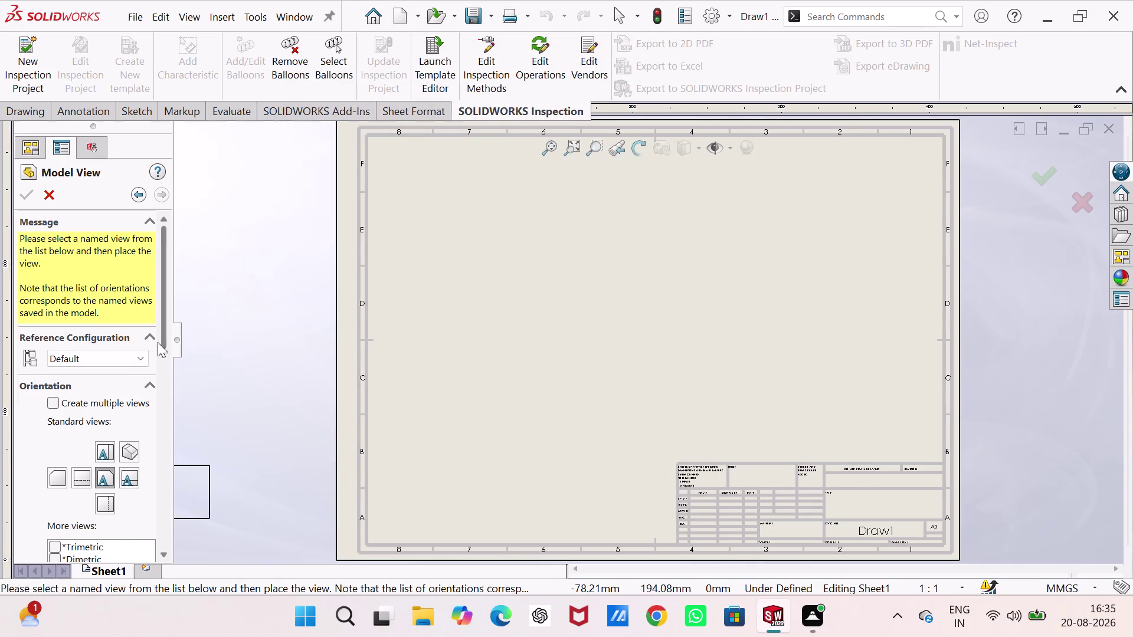
drag(162, 335, 163, 456)
drag(162, 456, 163, 484)
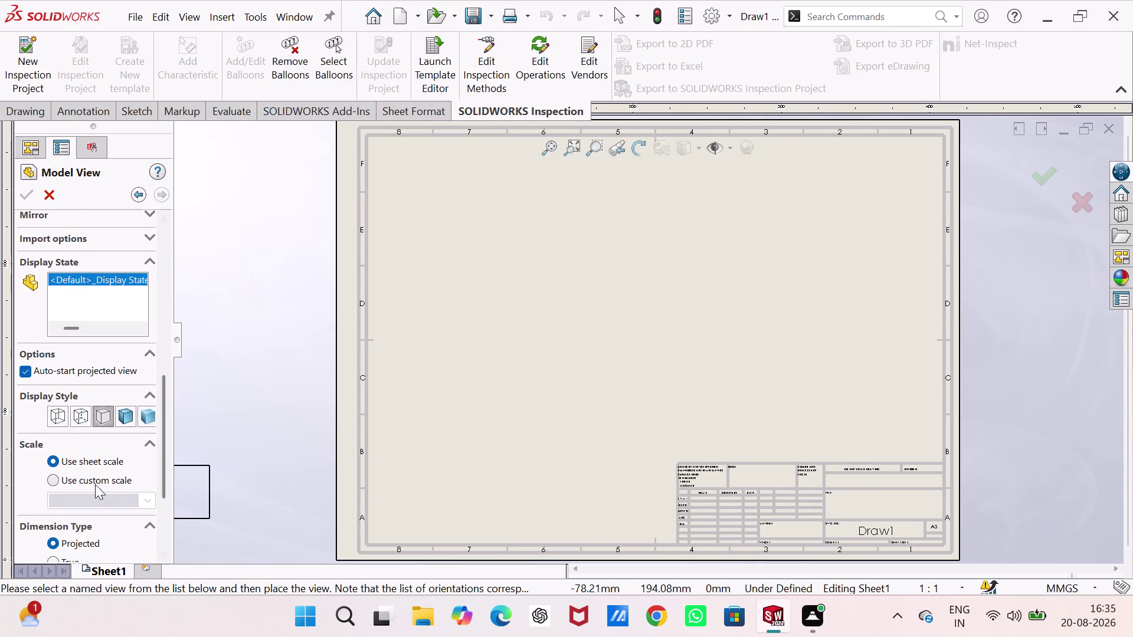
Set a custom 2:1 view scale, after trying 5:1, and place the first view.
click(94, 480)
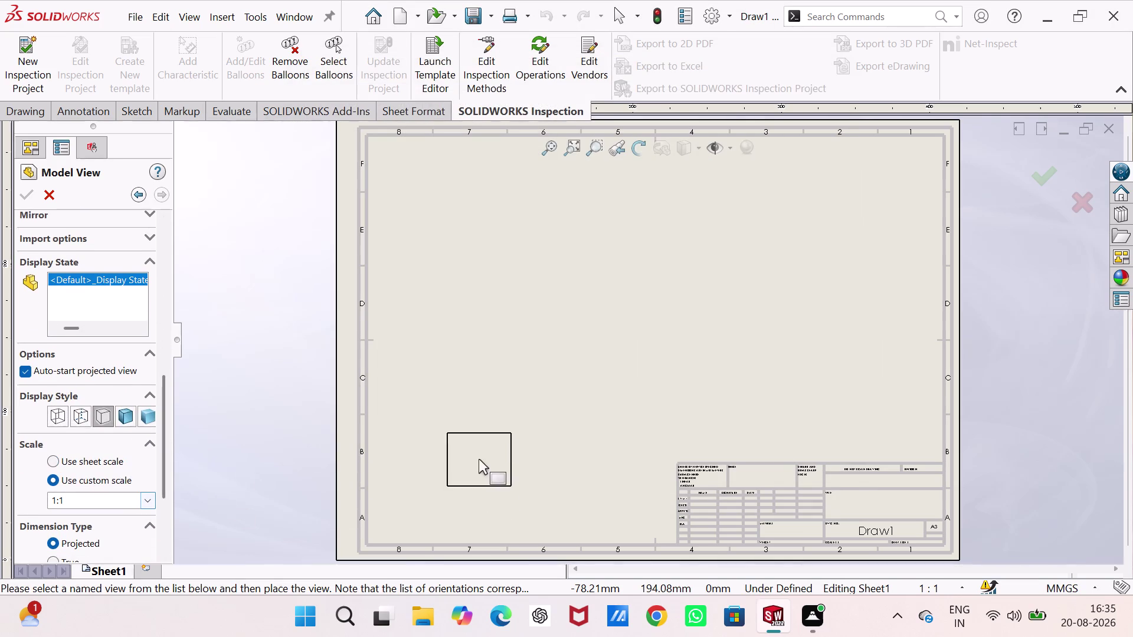
click(146, 498)
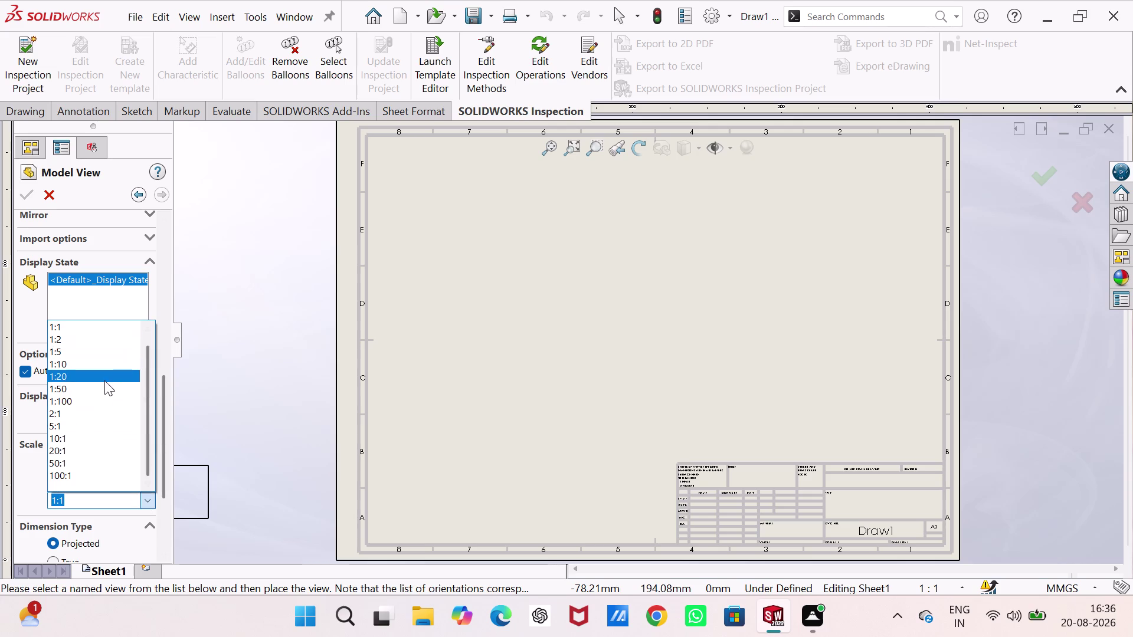
click(103, 410)
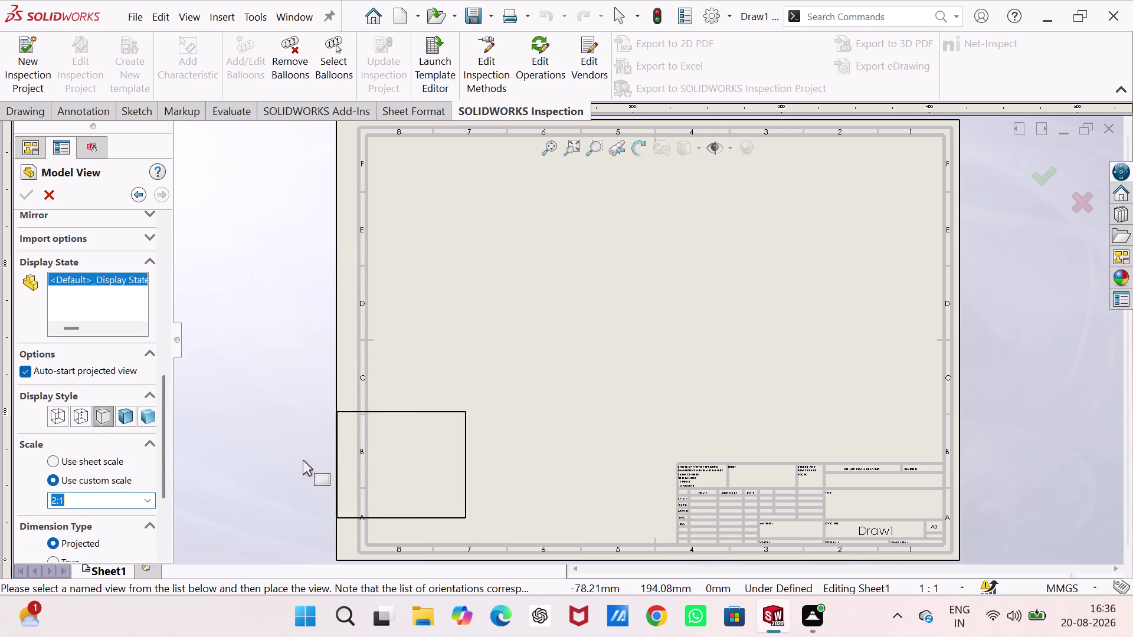
click(147, 498)
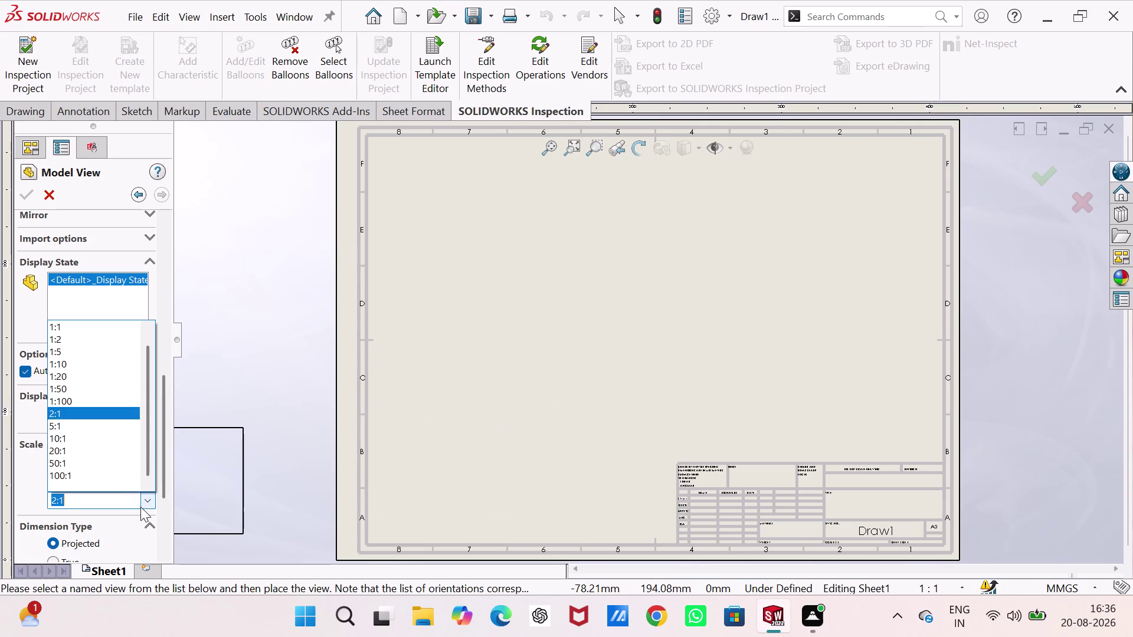
click(115, 421)
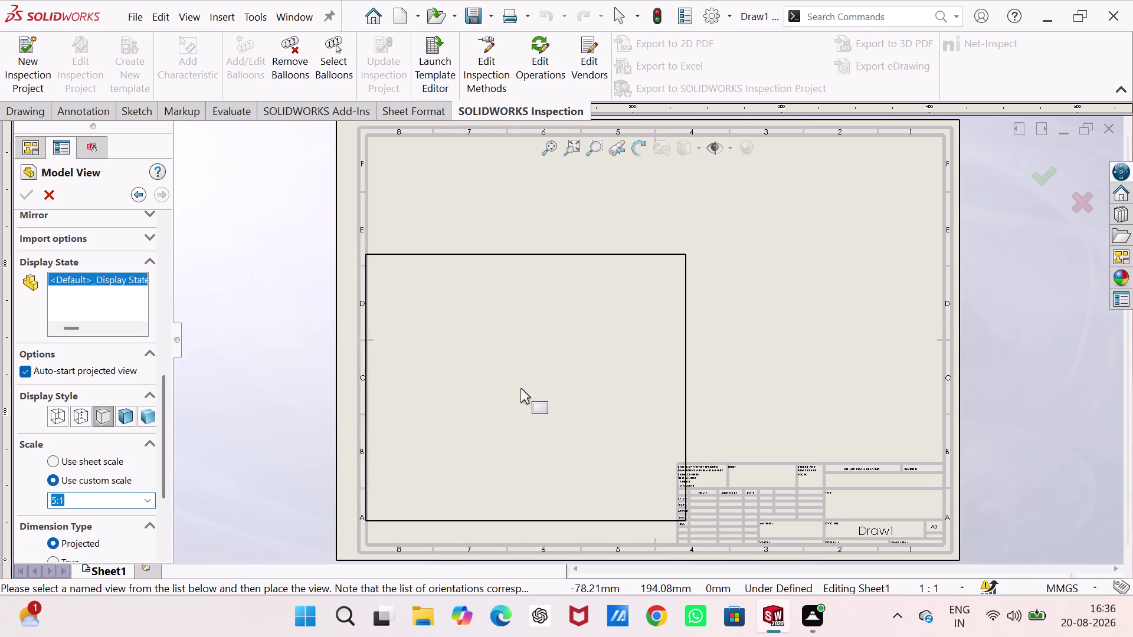
click(150, 495)
click(110, 408)
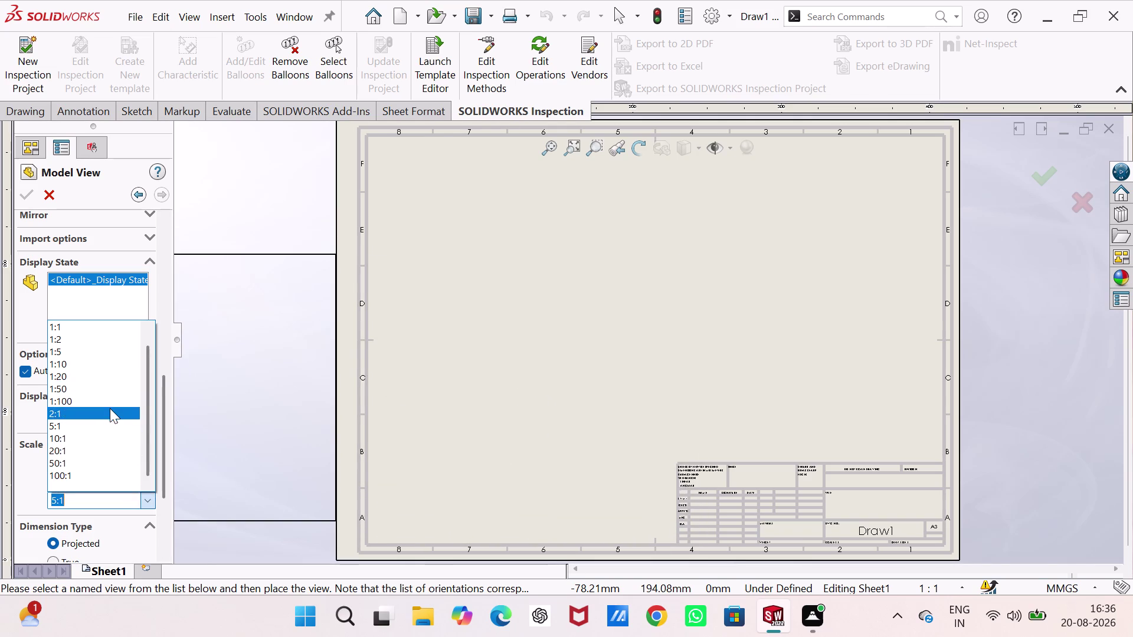
click(512, 427)
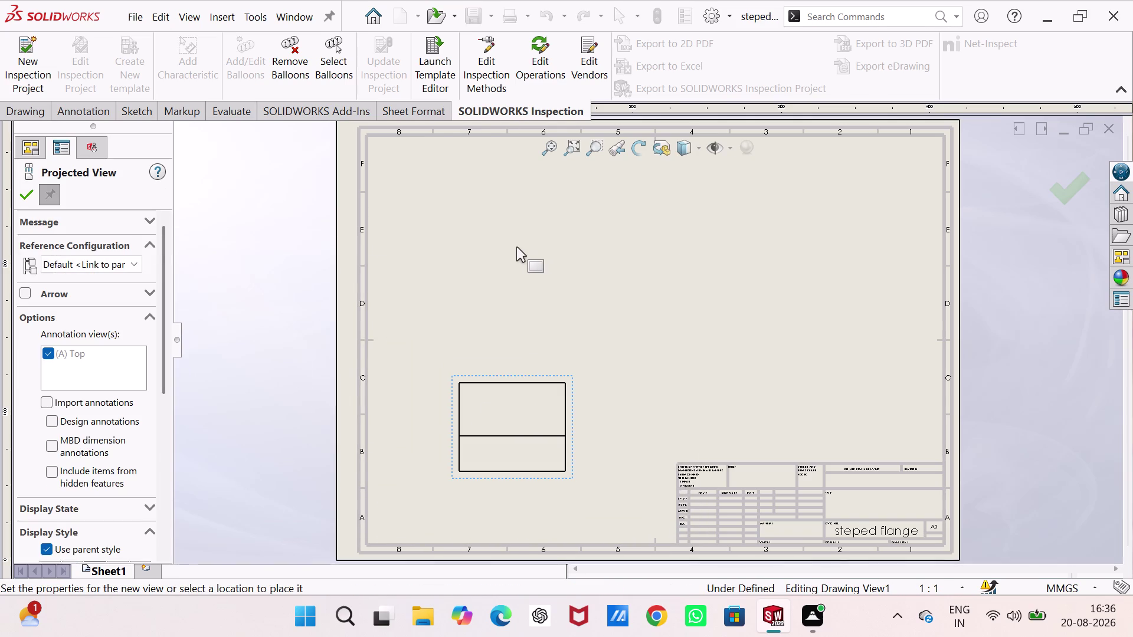